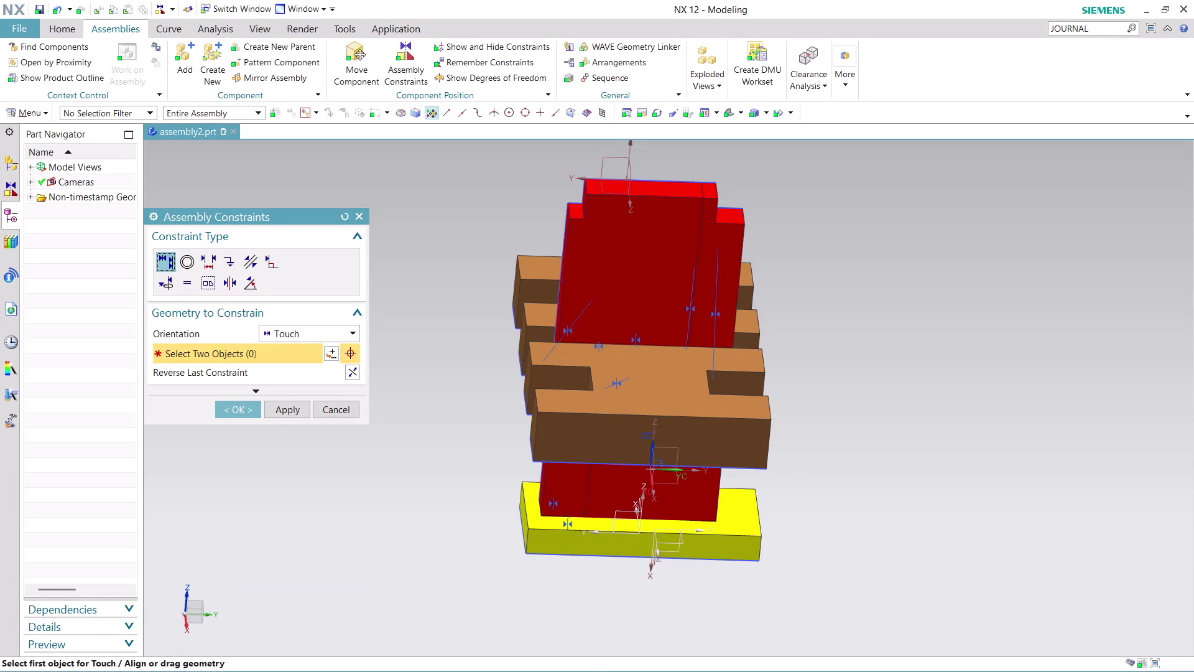
Accept the existing constraints and orbit to view the plate under the yellow block.
middle_drag(824, 615, 836, 501)
scroll(up, 3)
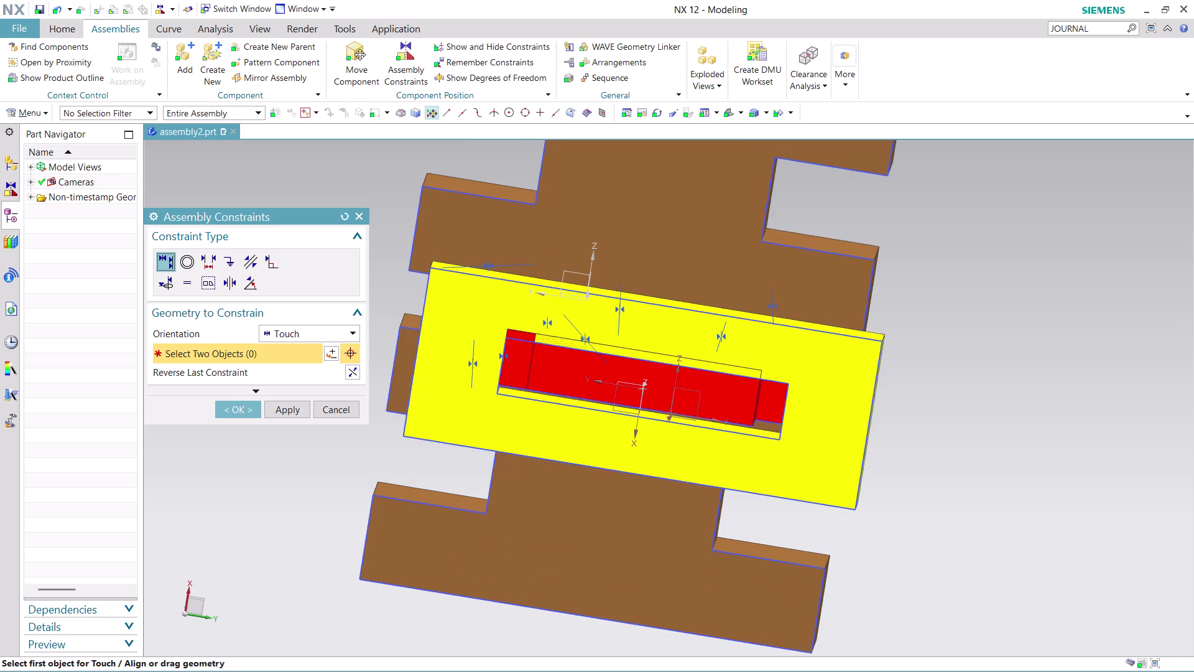
scroll(up, 3)
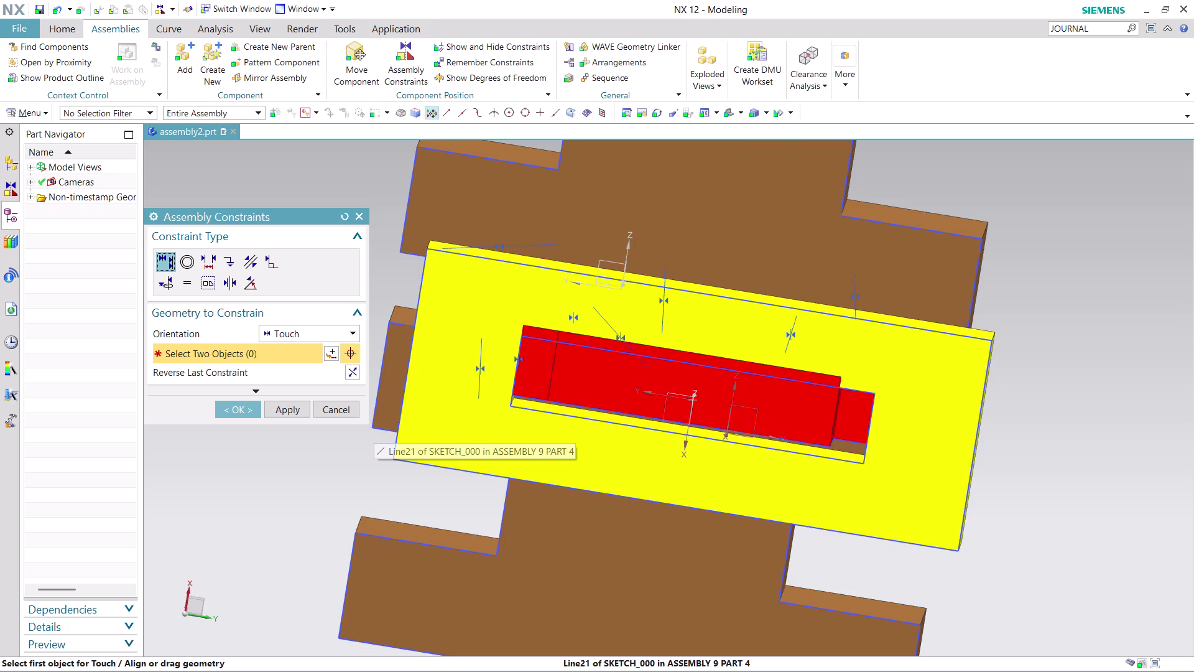
click(245, 403)
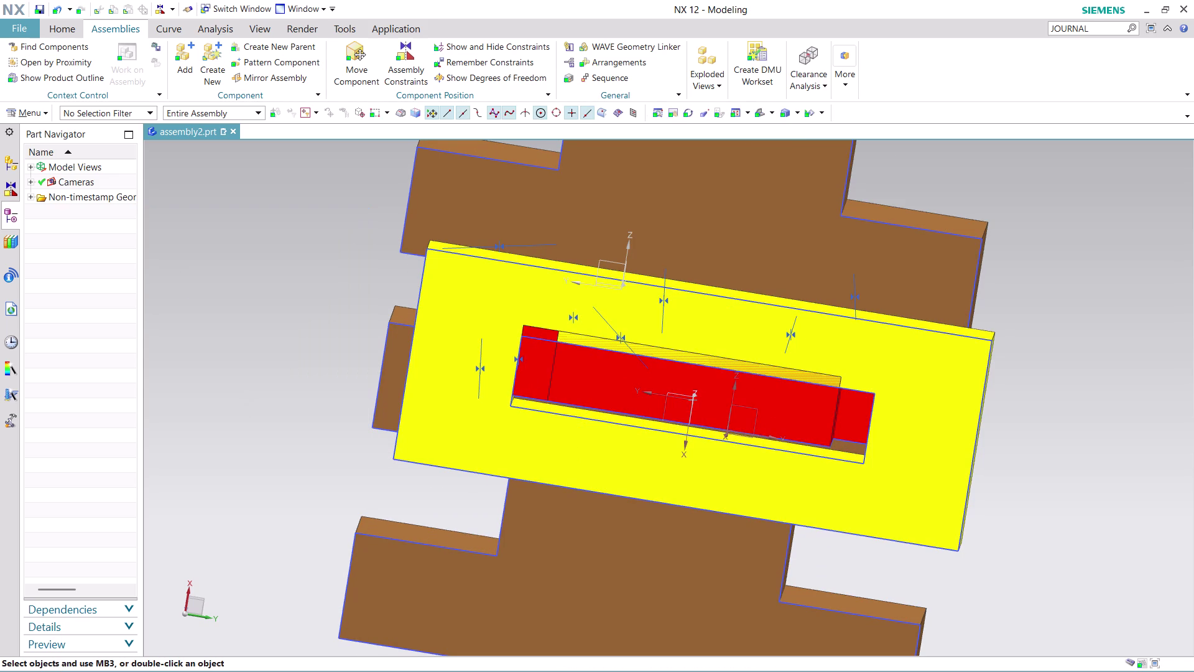
middle_drag(1082, 303, 1092, 281)
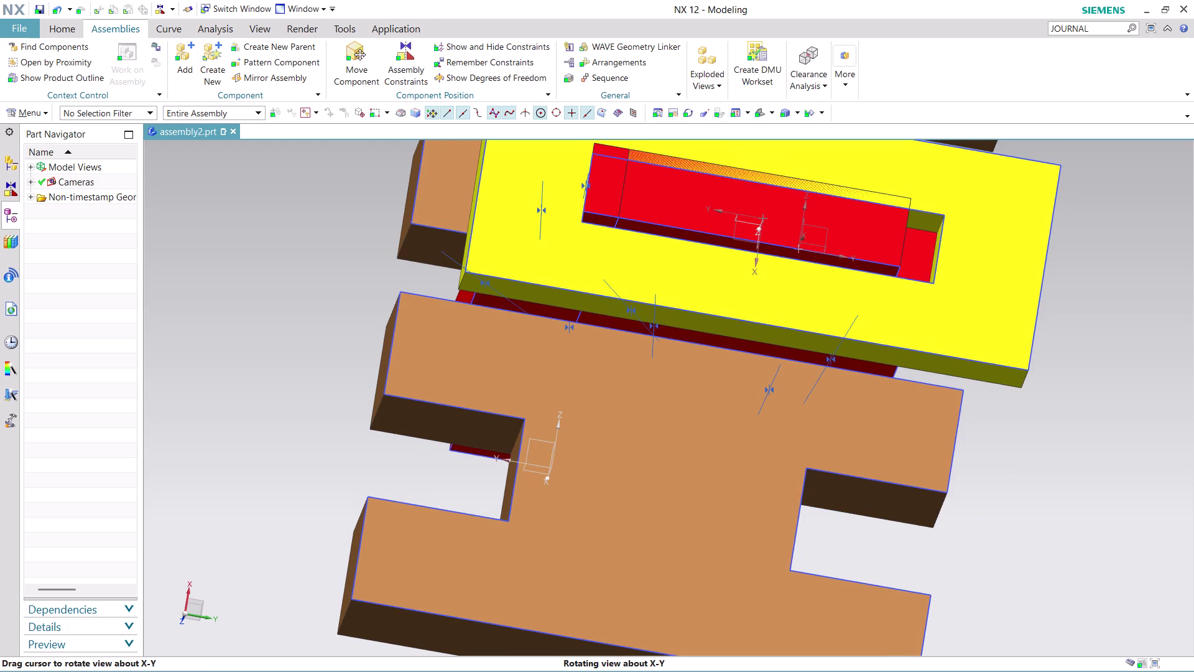
middle_drag(1091, 281, 1089, 285)
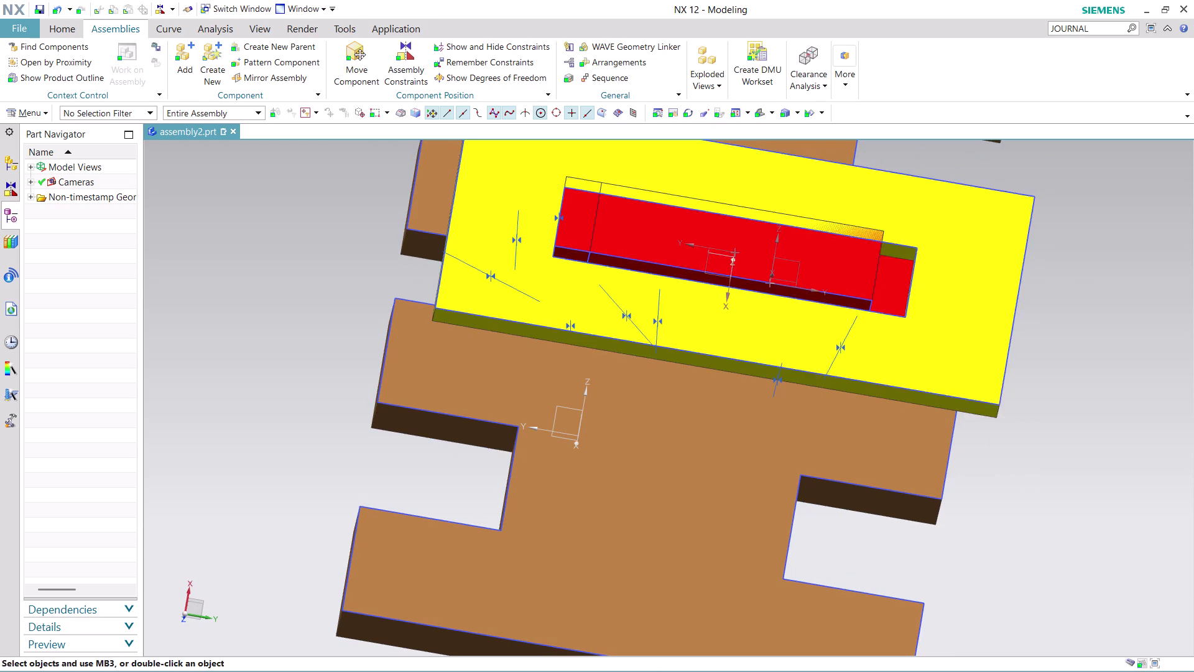
Add a Touch constraint between the yellow block's underside and the brown H-plate face.
click(394, 58)
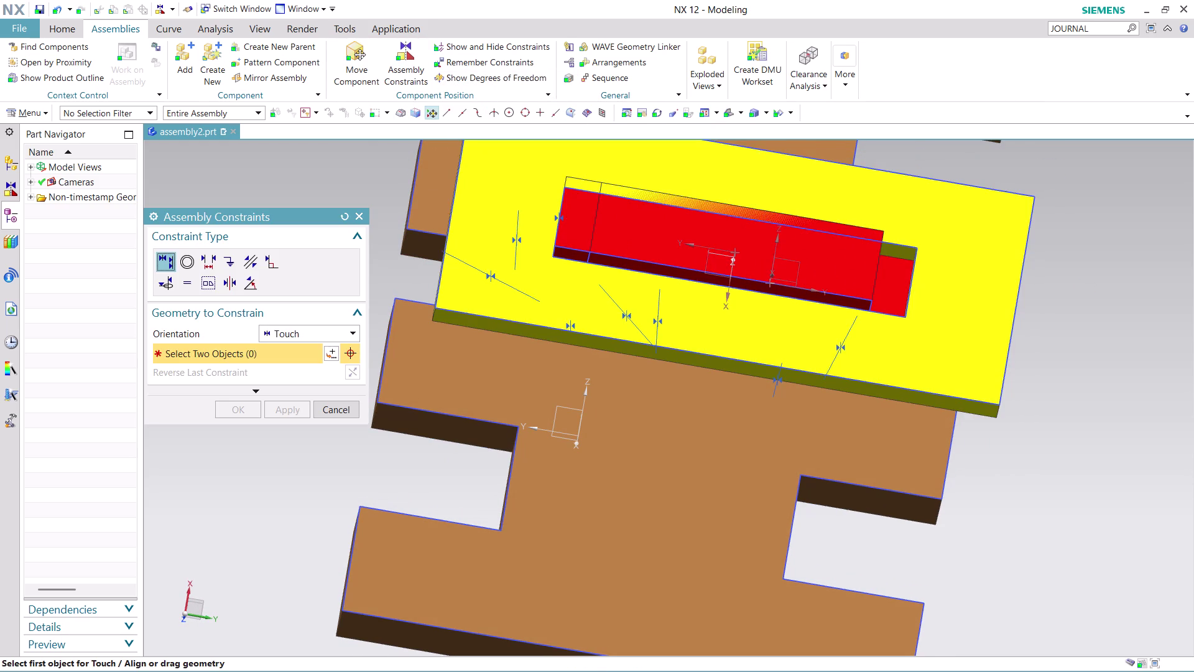
middle_drag(386, 212, 391, 245)
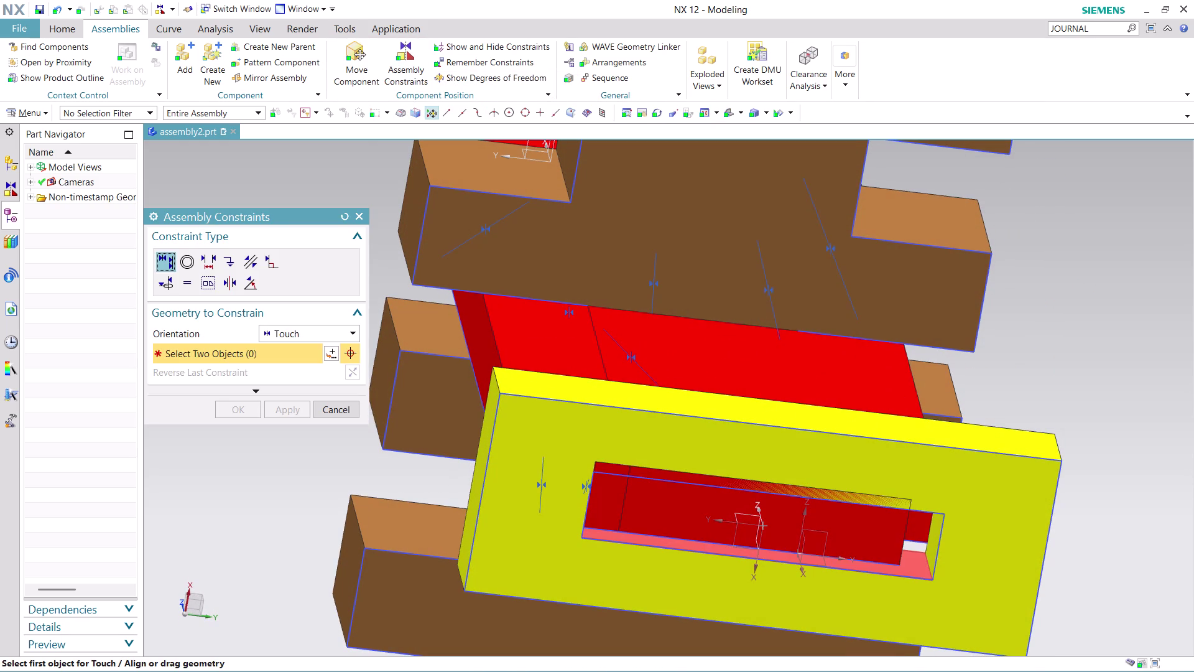
click(621, 537)
middle_drag(1111, 520, 1110, 448)
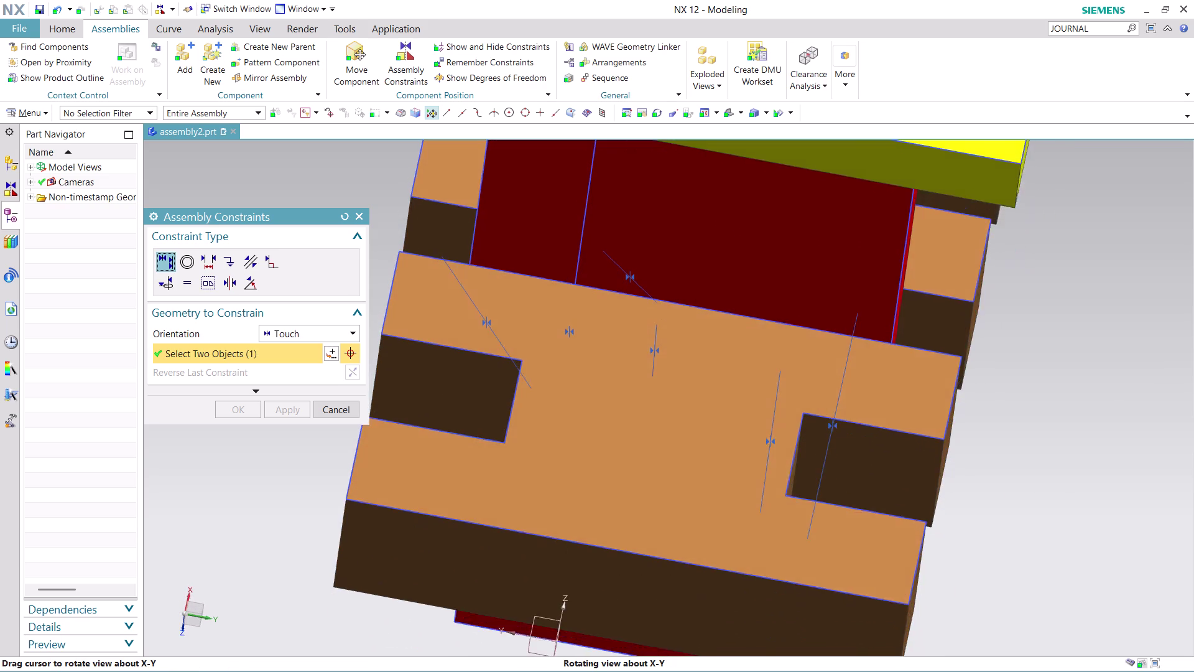
middle_drag(1110, 447, 1106, 471)
middle_click(1106, 471)
scroll(down, 3)
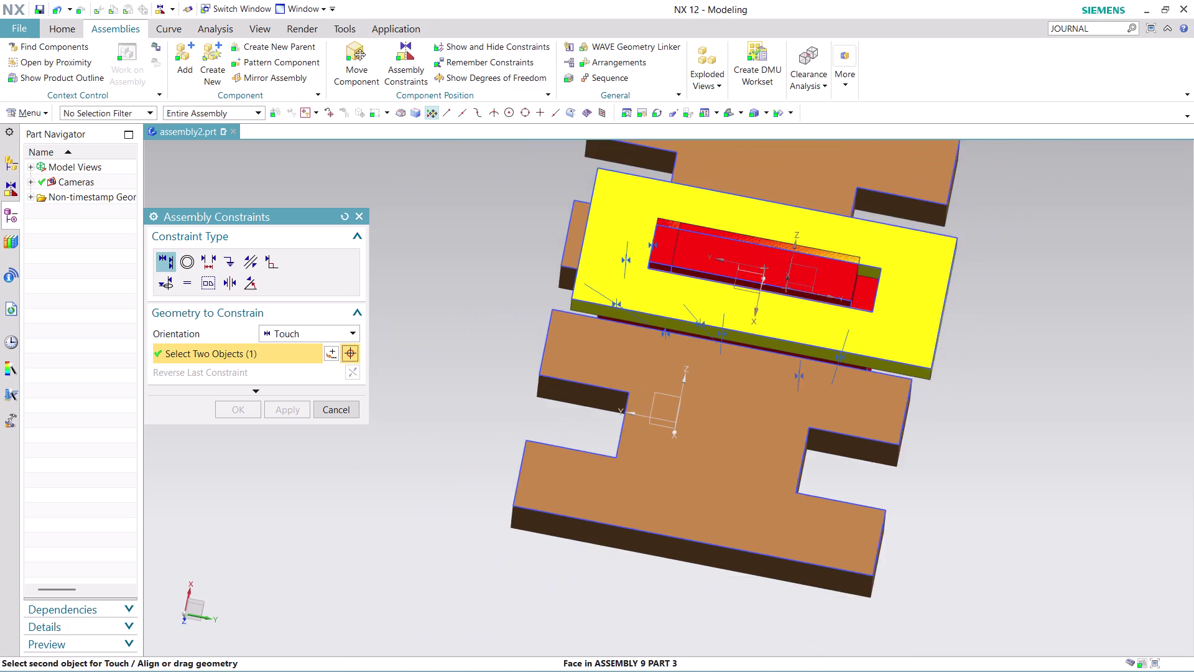
scroll(up, 3)
scroll(up, 3)
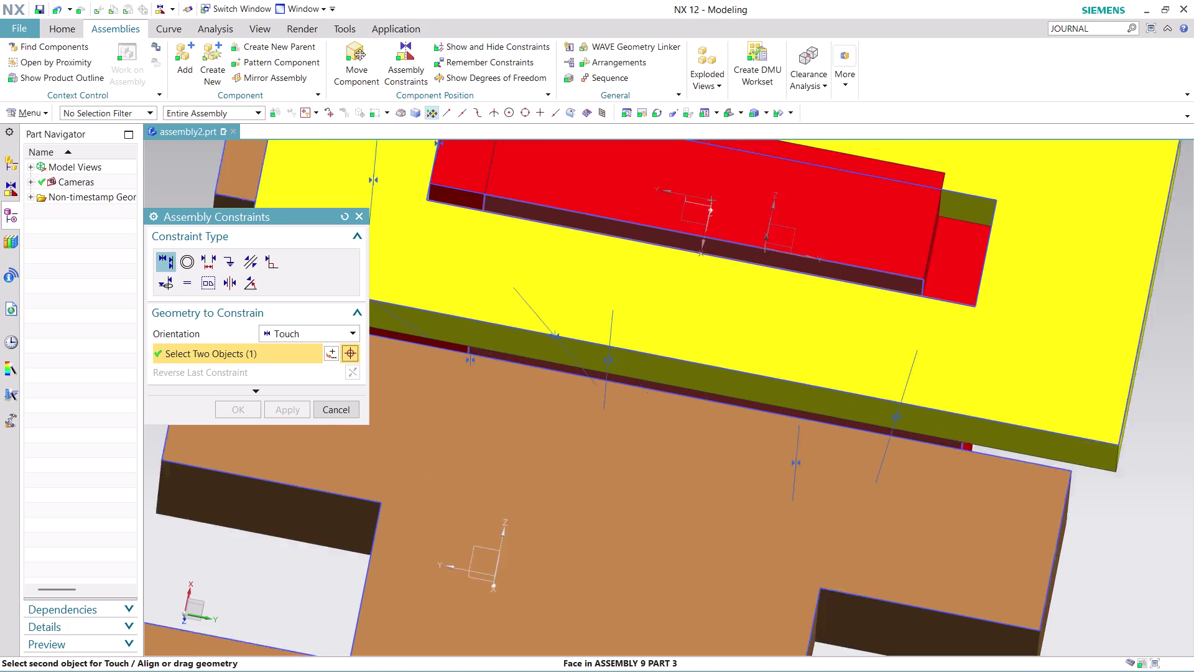
scroll(up, 3)
click(819, 245)
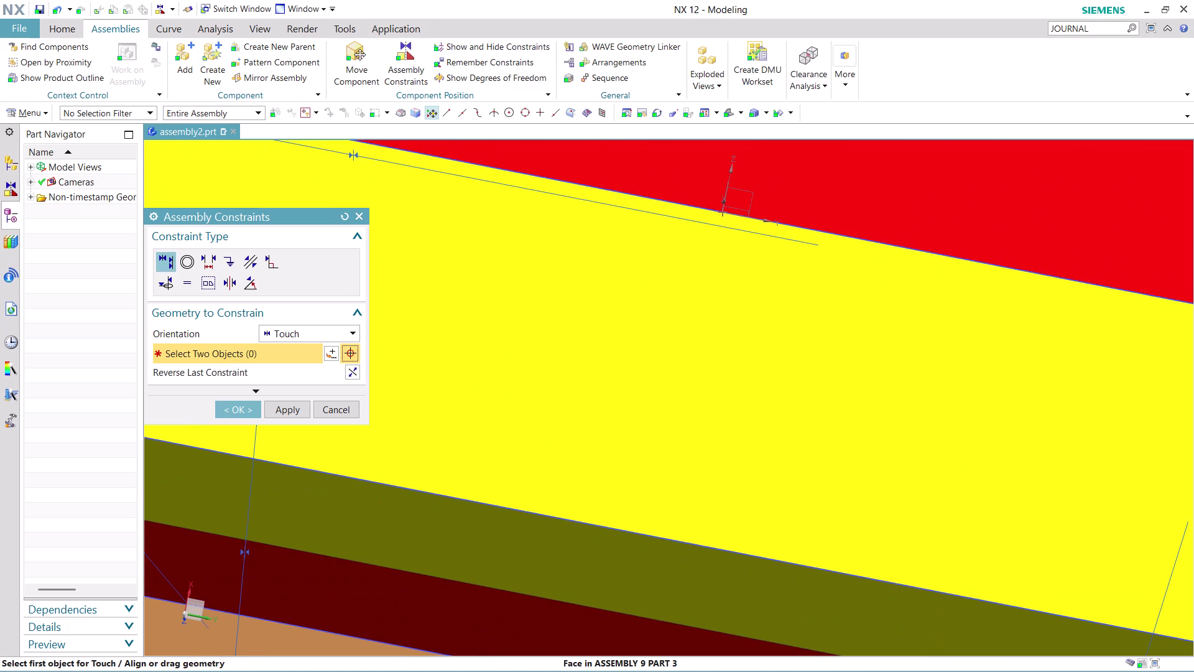
Inspect the stacked parts from below and the side, then close the constraint tool.
scroll(down, 3)
scroll(down, 3)
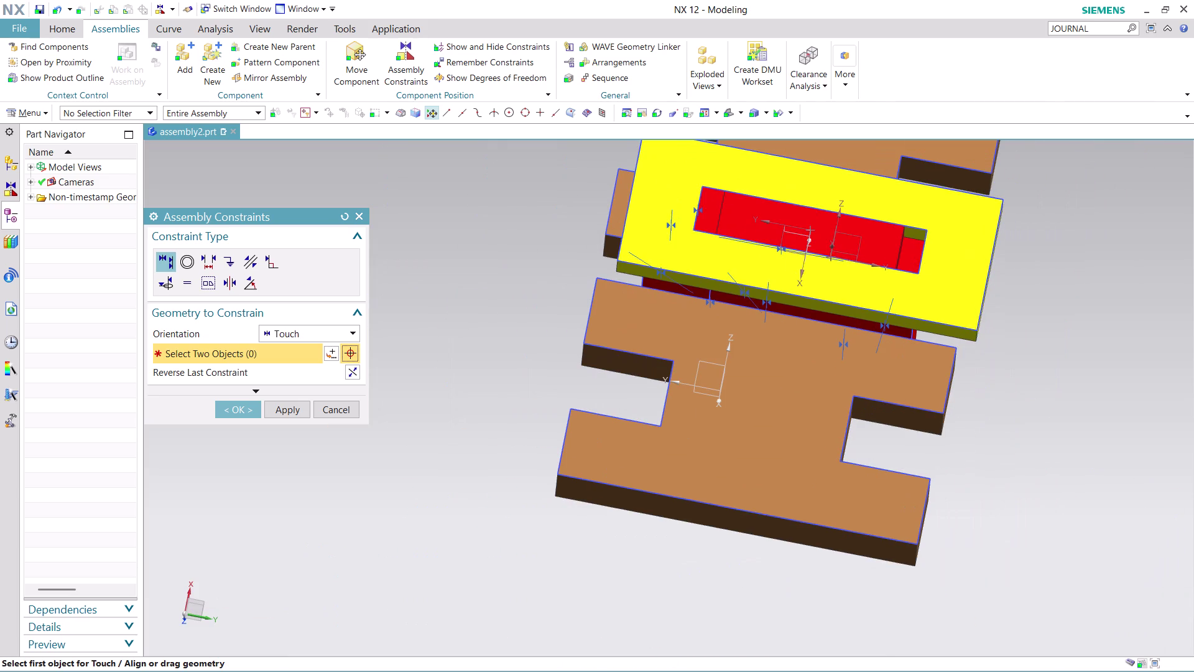
middle_drag(1047, 216, 1041, 263)
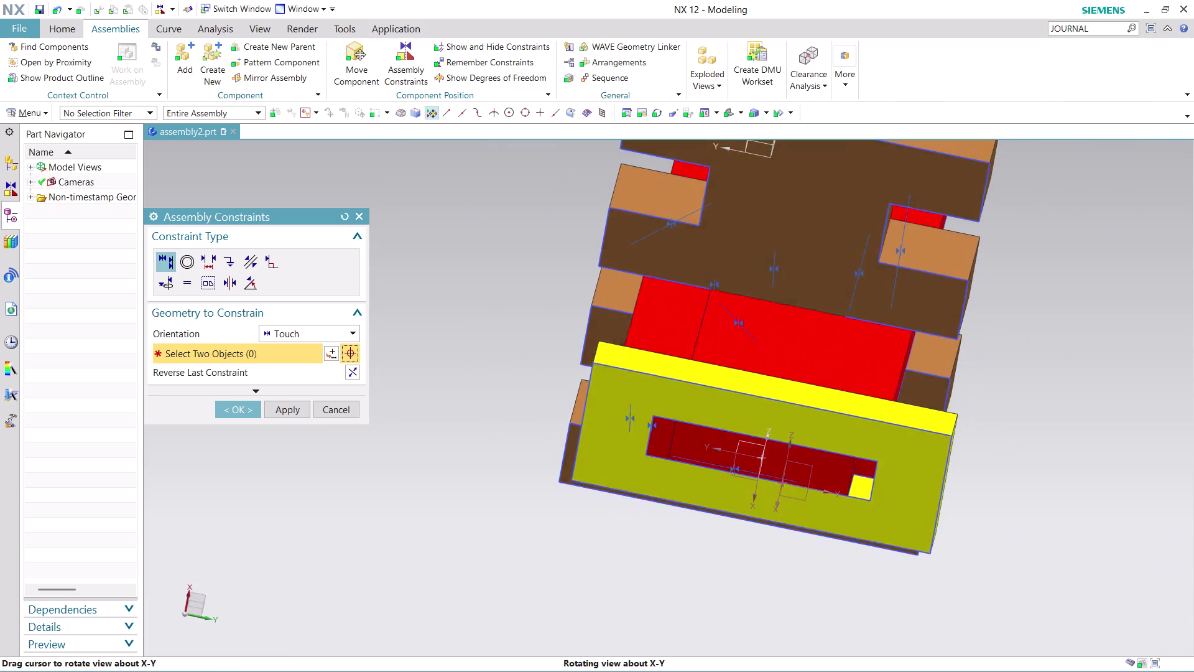
middle_drag(1042, 263, 1022, 345)
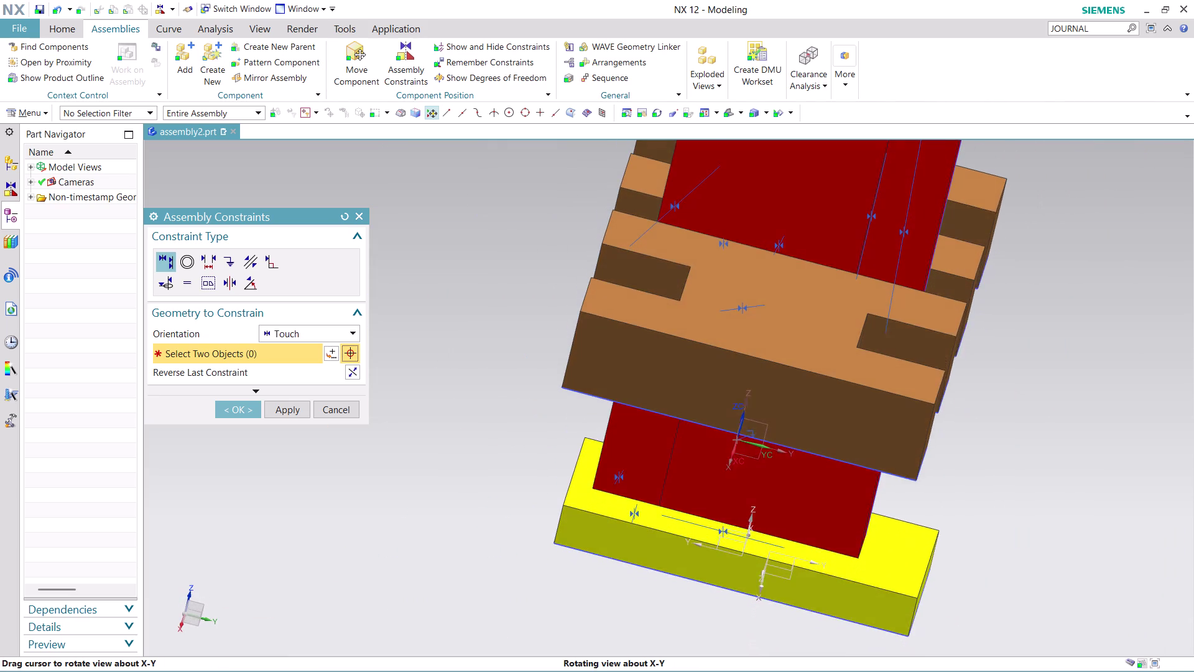
middle_drag(1022, 345, 1021, 350)
scroll(up, 3)
scroll(down, 3)
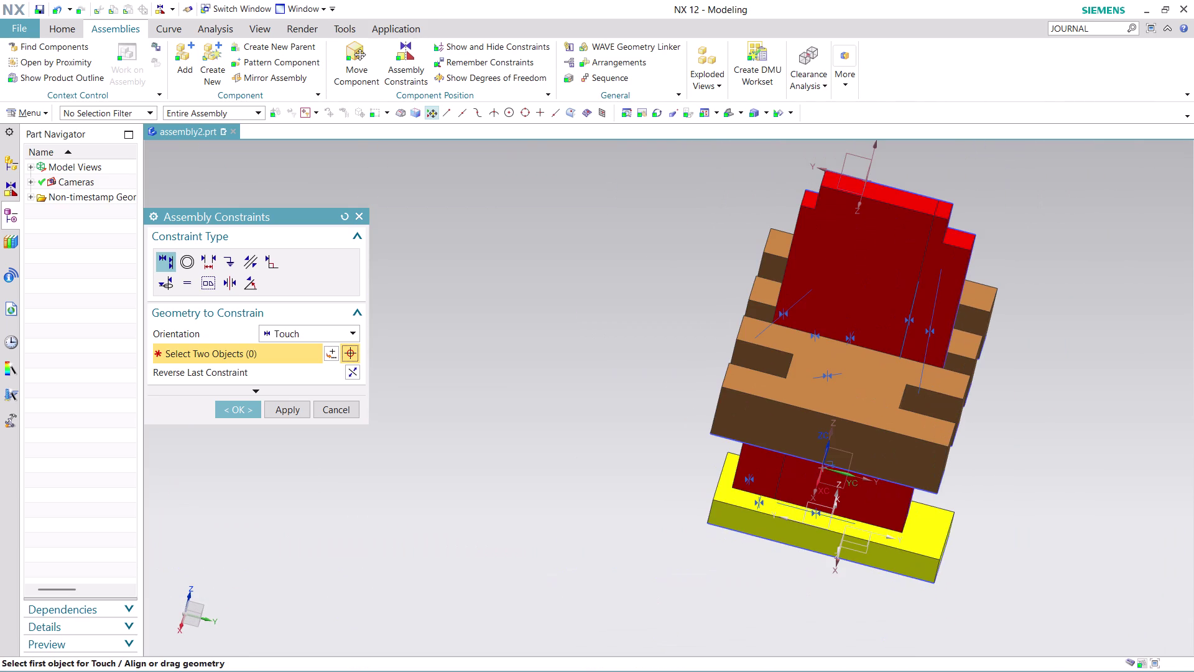
scroll(up, 3)
scroll(down, 3)
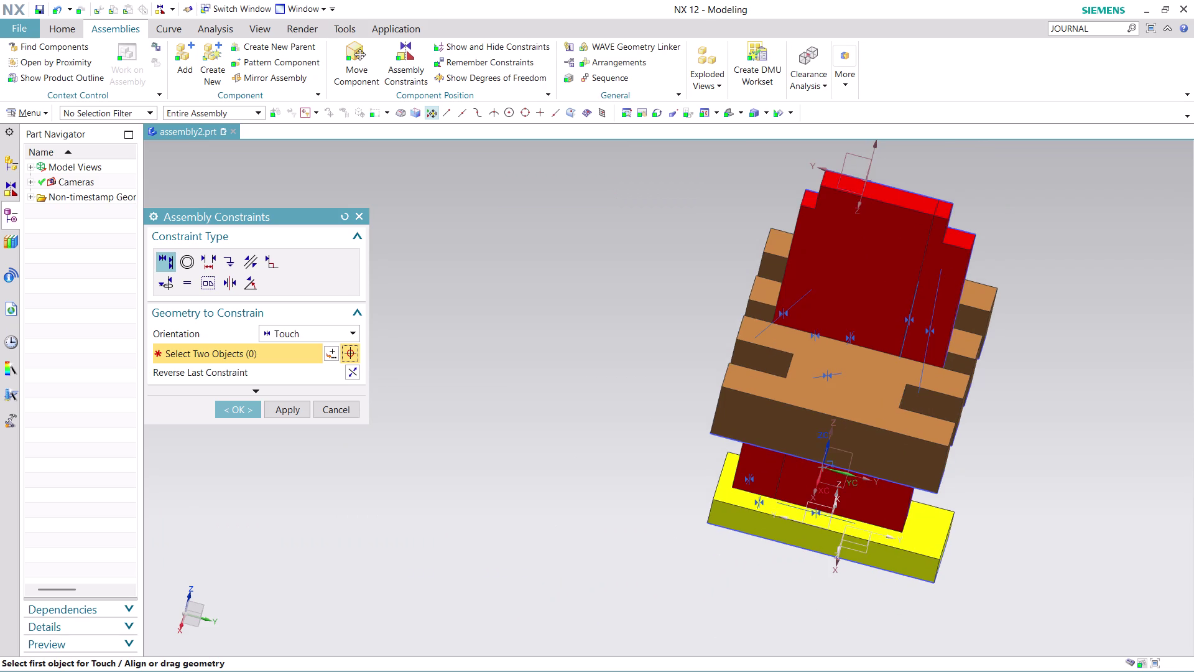
middle_drag(983, 509, 1018, 377)
middle_click(1018, 377)
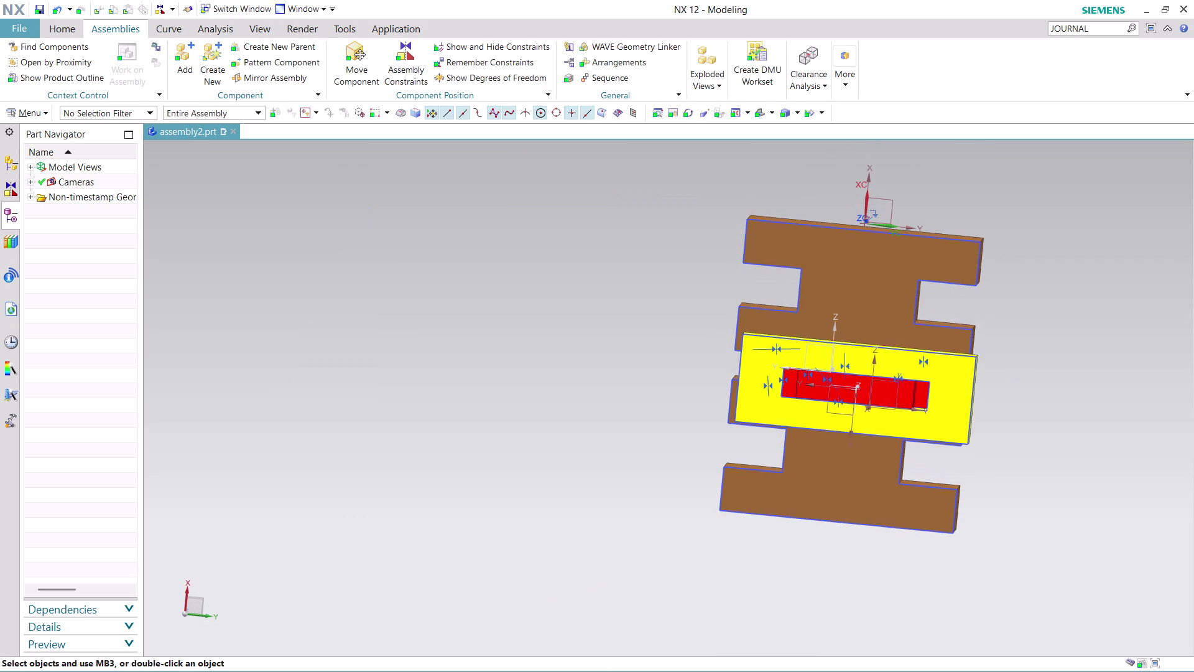
Add a Touch constraint between the red slider face and the brown H-plate face.
scroll(up, 3)
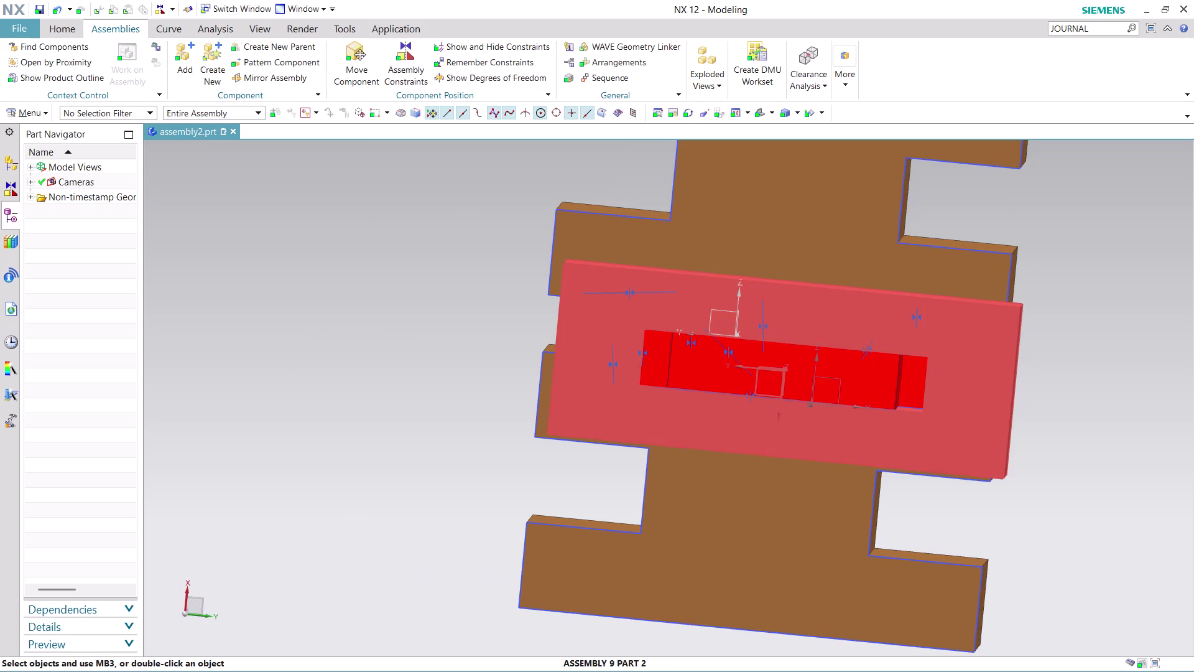
click(399, 55)
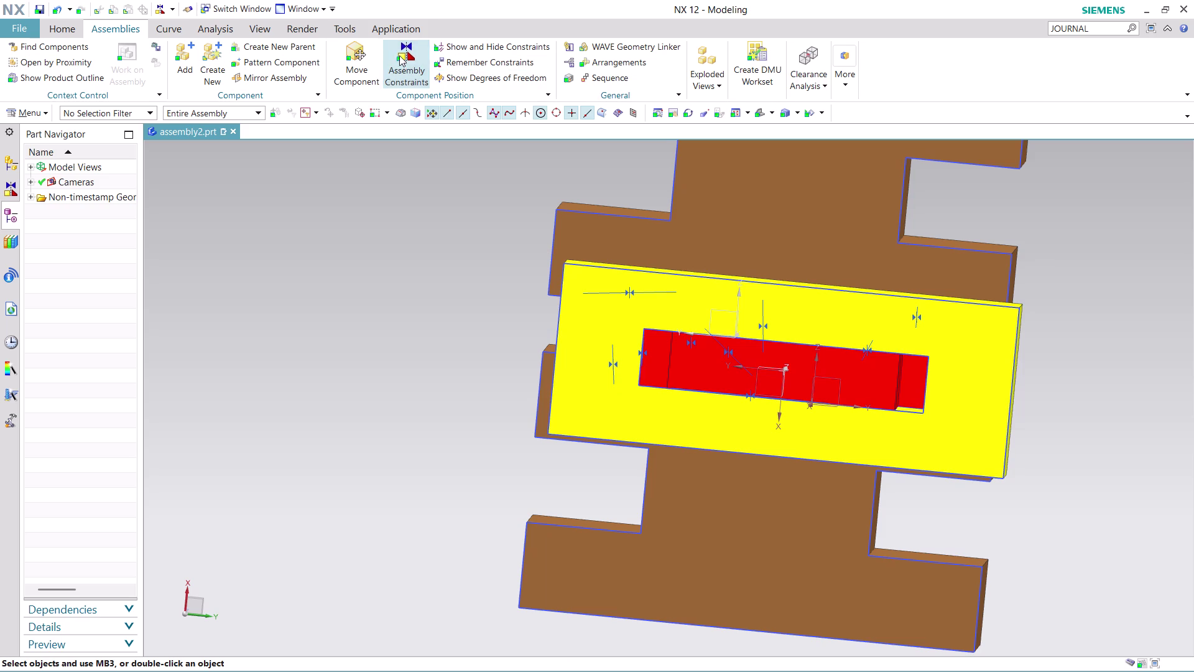
middle_drag(1104, 427, 1108, 427)
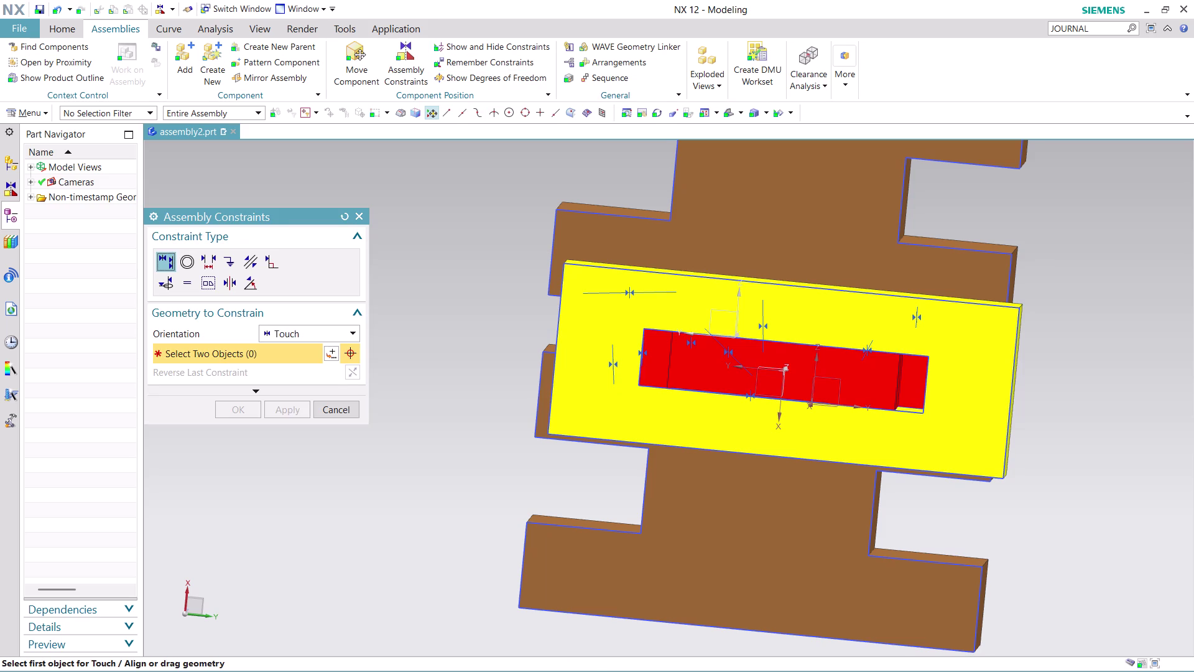
middle_drag(1107, 427, 1134, 428)
click(1098, 385)
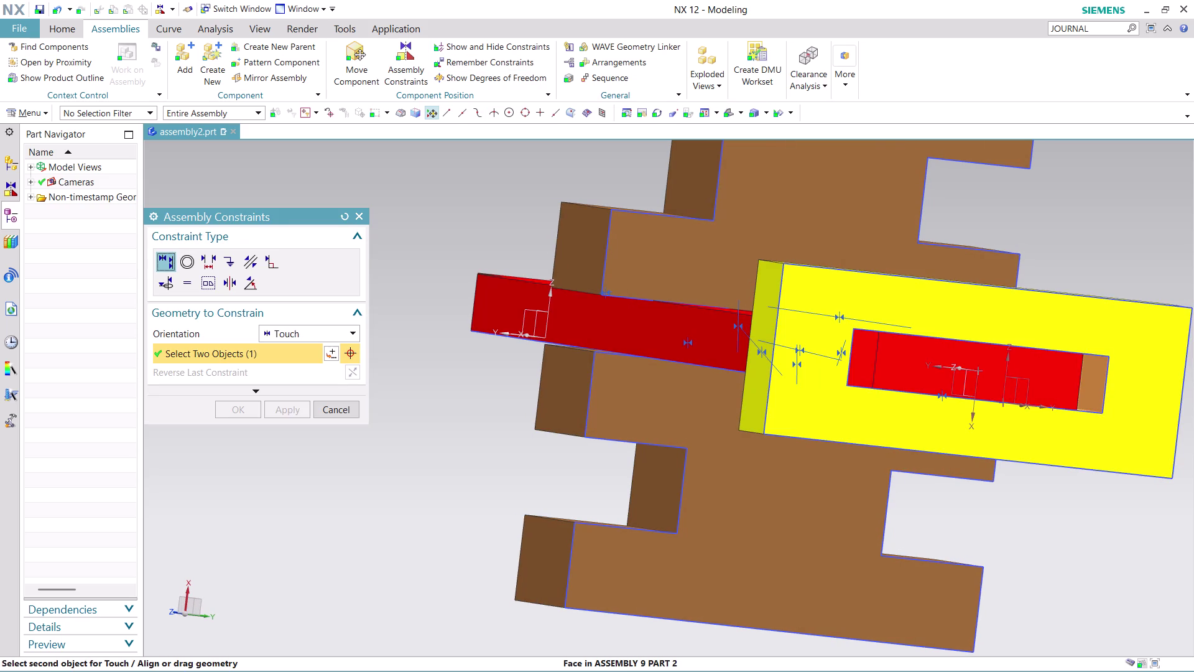
middle_drag(1092, 489, 1046, 491)
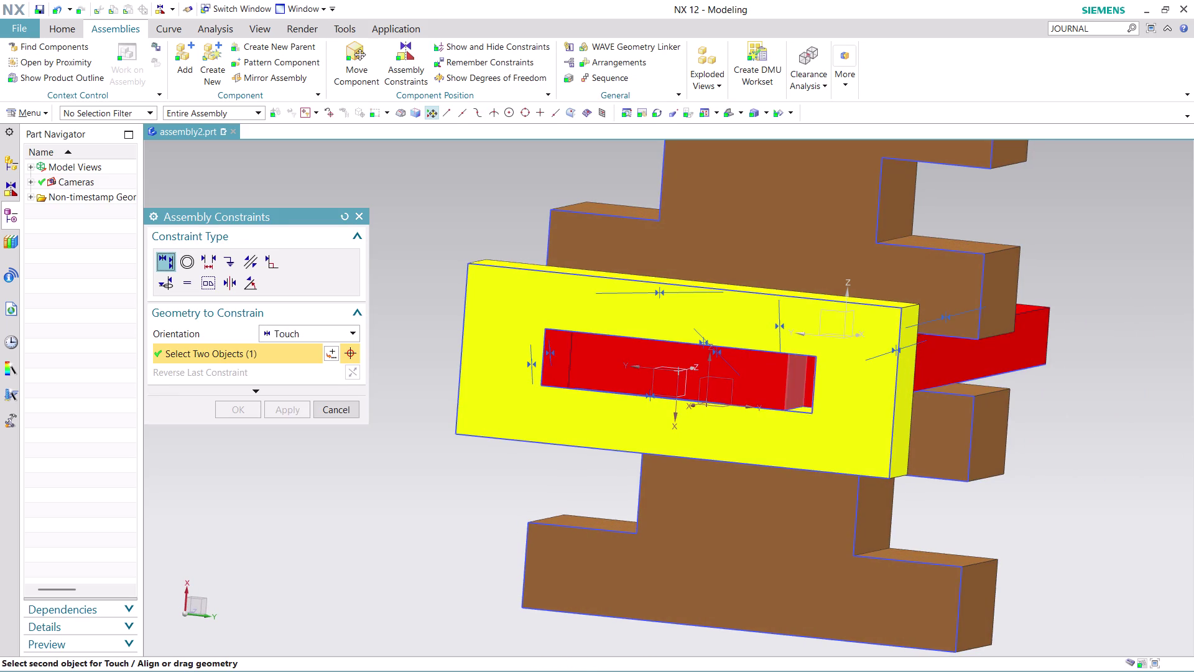
click(791, 382)
click(229, 404)
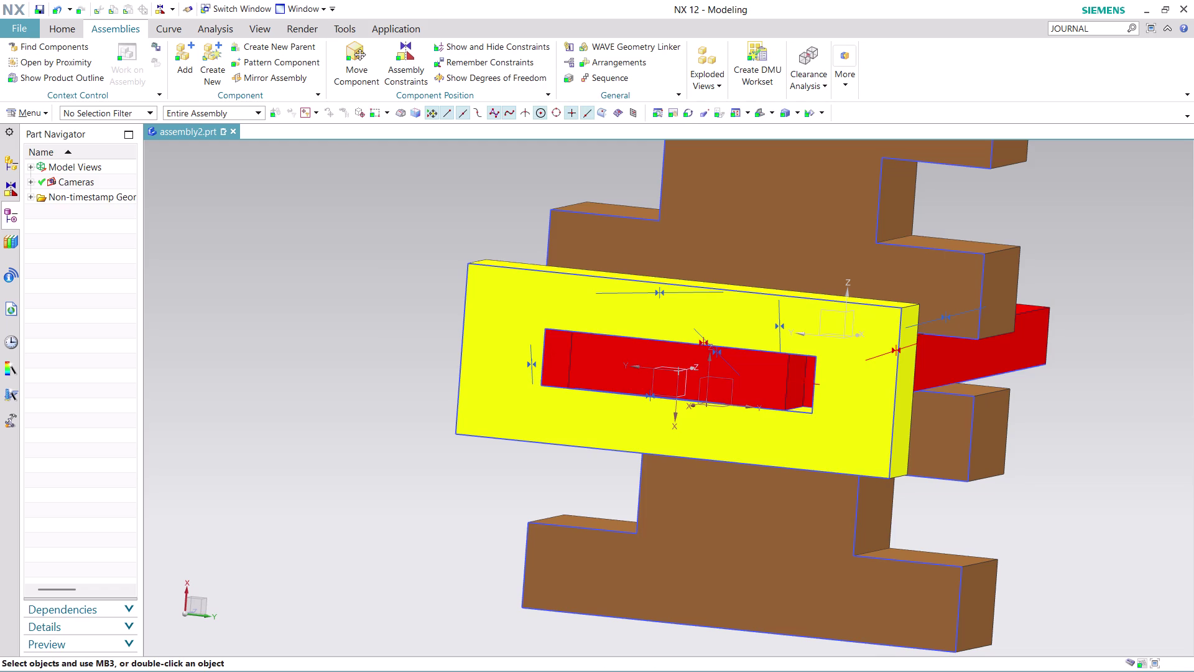
Undo four times, then orbit to inspect the slider on the plate.
key(ctrl+z)
key(ctrl+z)
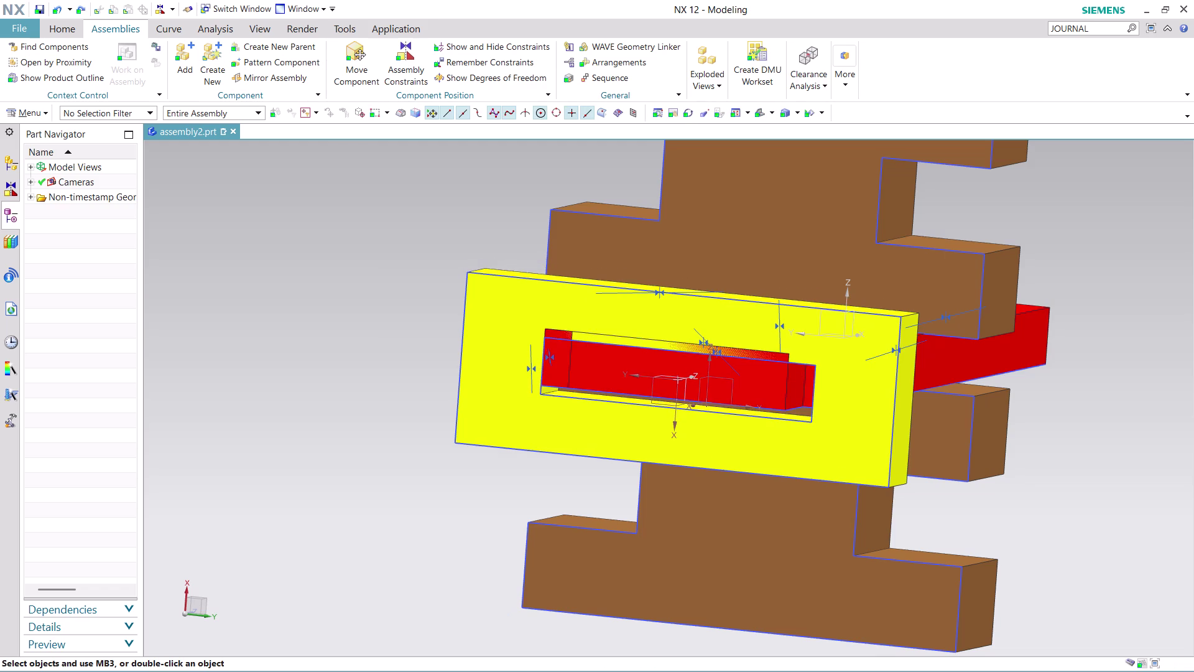
key(ctrl+z)
key(ctrl+z)
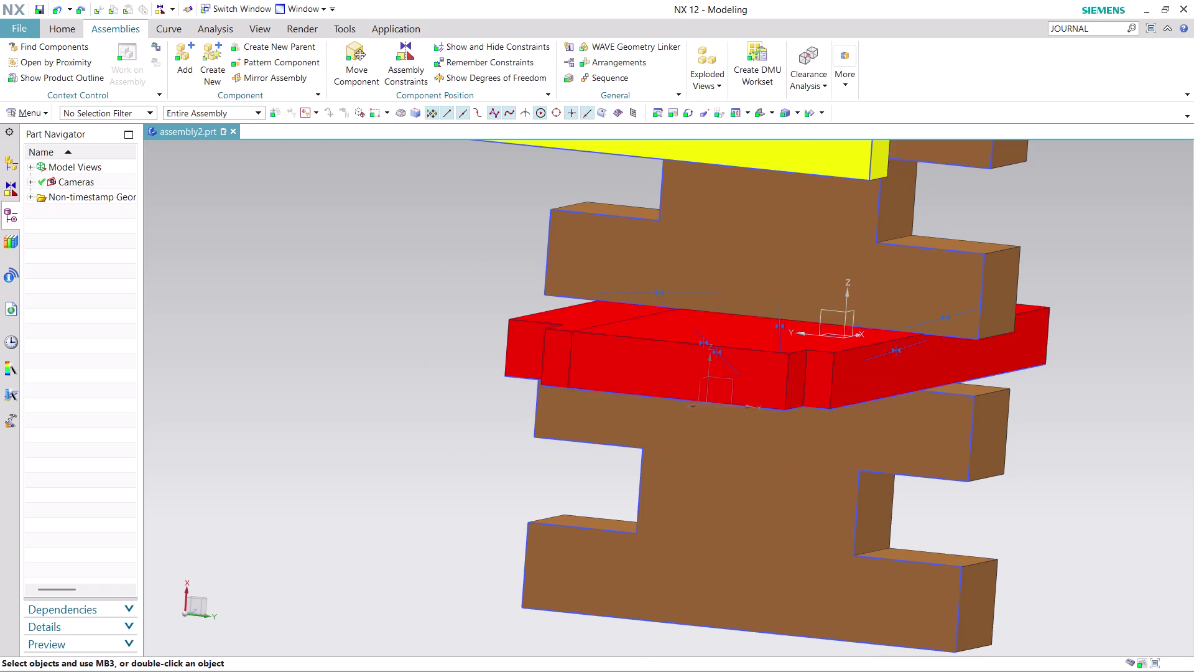
scroll(down, 3)
scroll(up, 3)
middle_drag(753, 456, 821, 457)
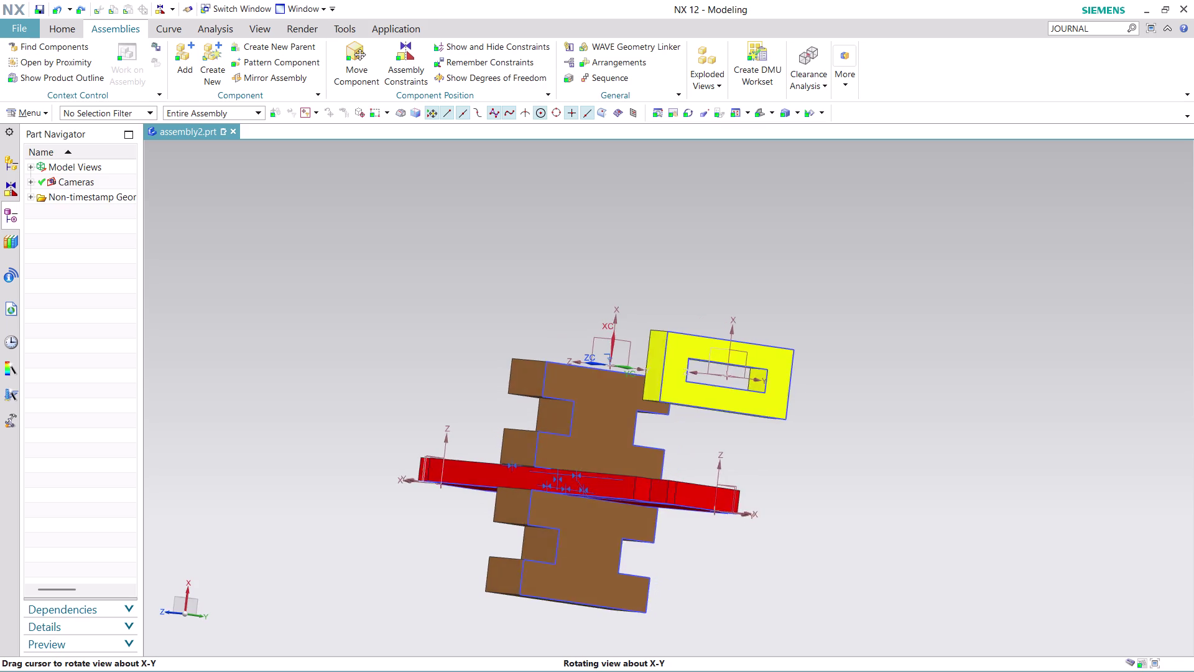
middle_drag(821, 457, 788, 443)
scroll(up, 3)
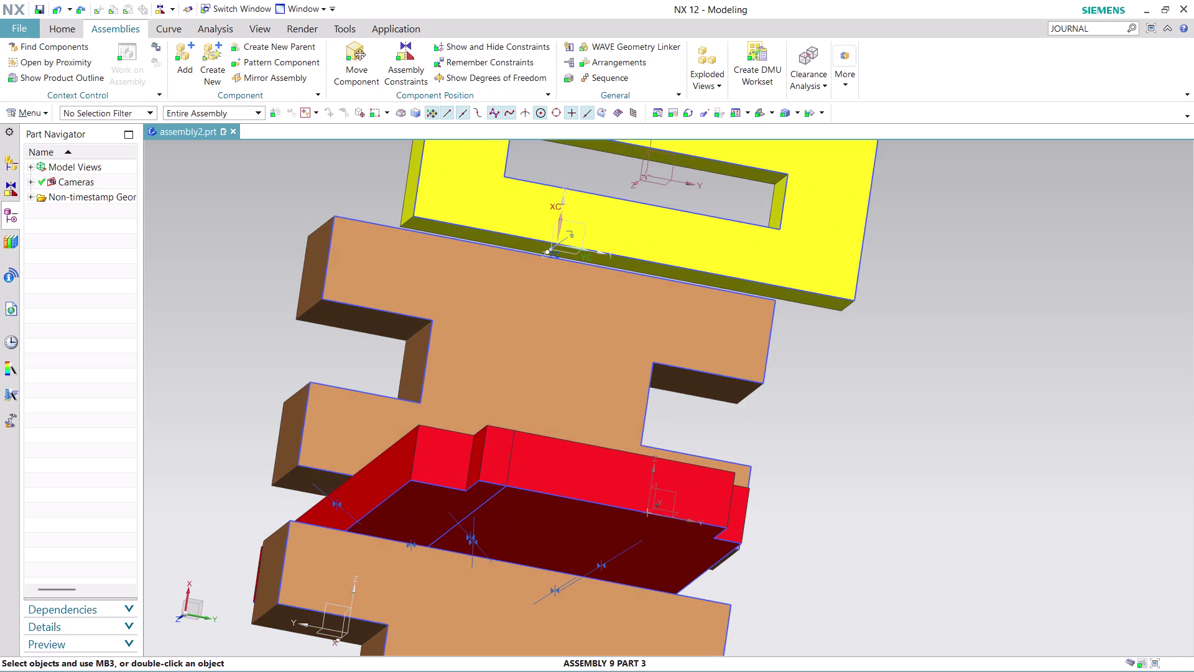
middle_drag(803, 392, 774, 420)
scroll(down, 3)
scroll(up, 3)
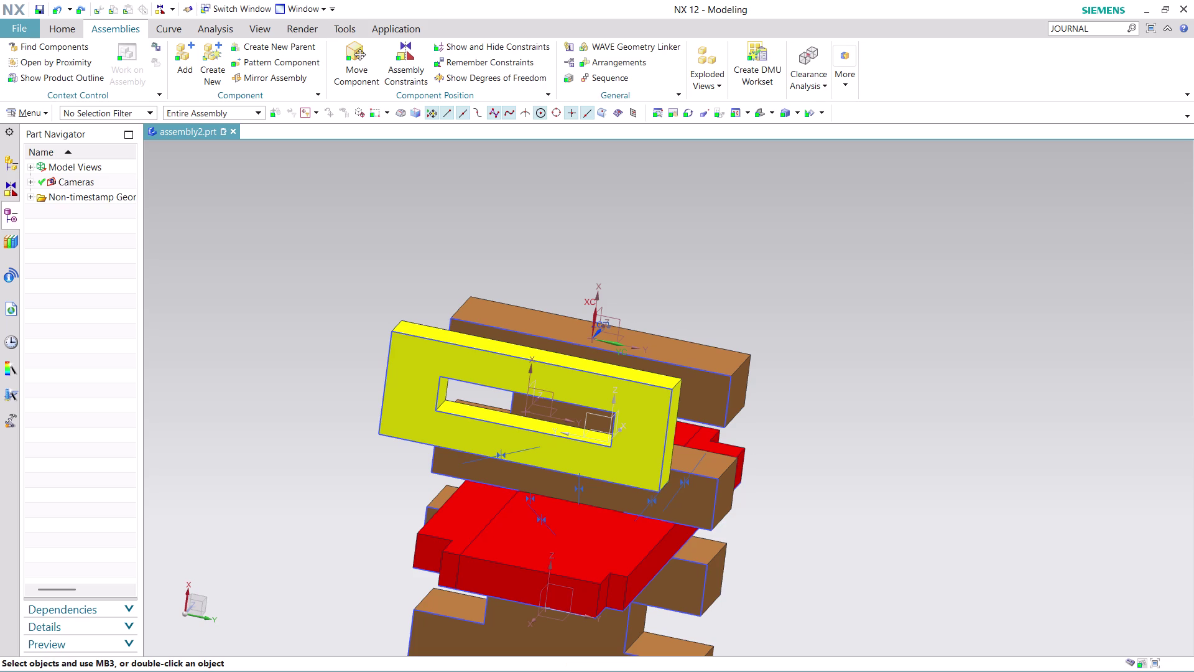
Zoom in on the stacked parts and switch to the Analysis ribbon tab.
middle_drag(782, 515, 801, 476)
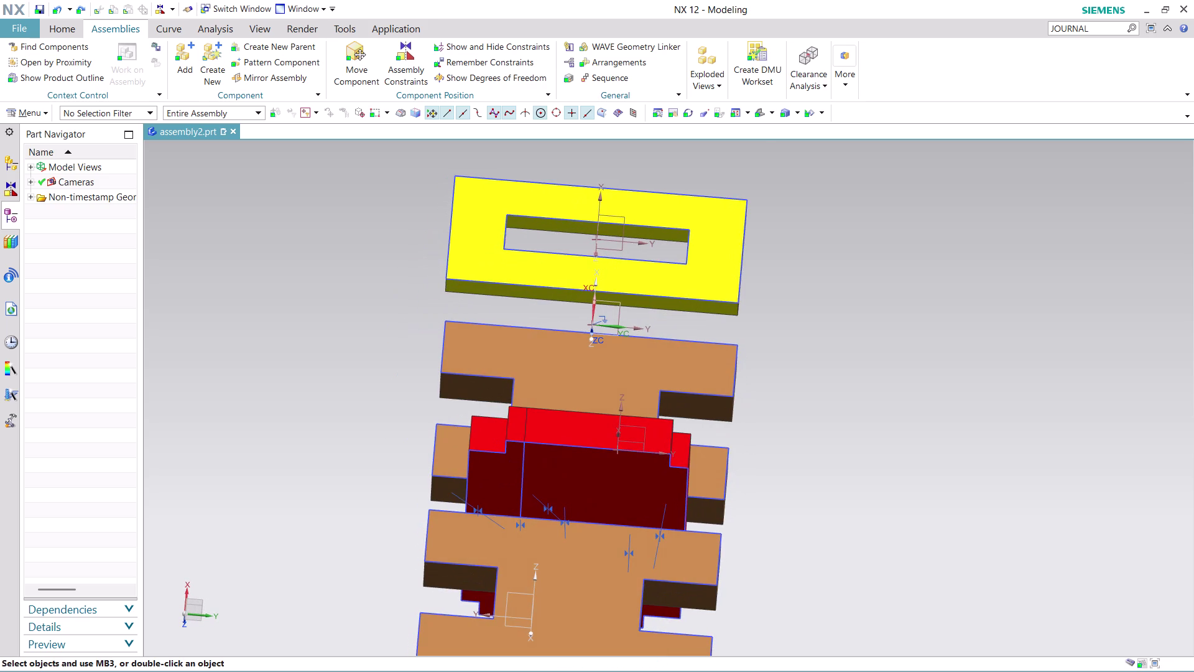
scroll(up, 3)
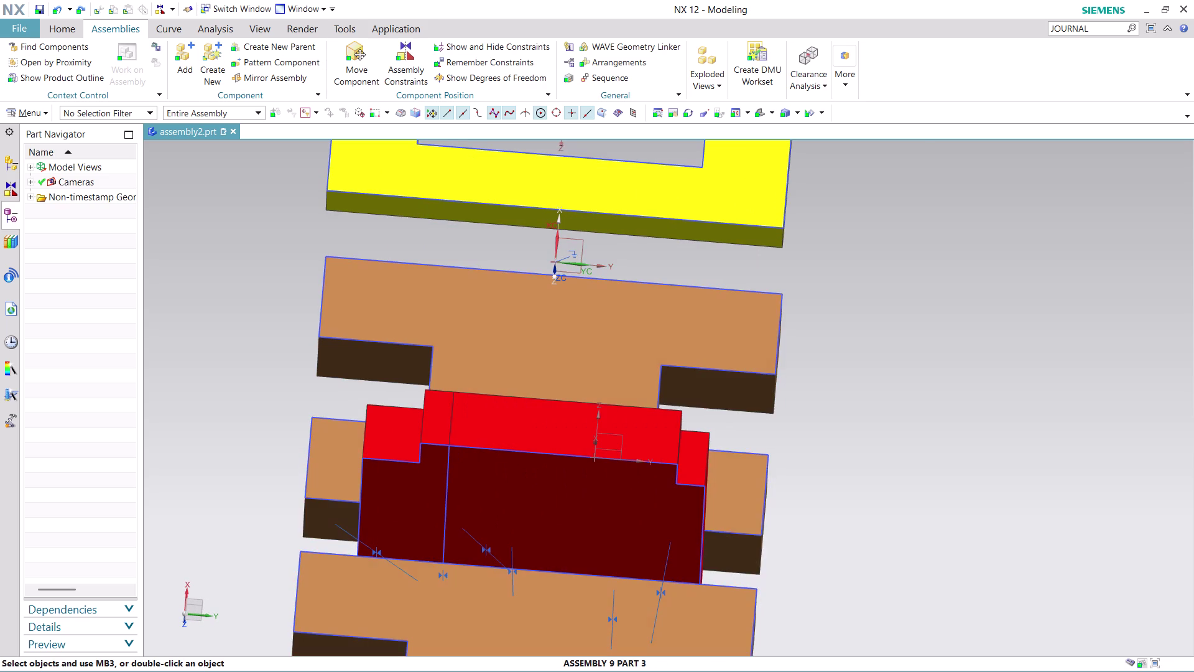
scroll(up, 3)
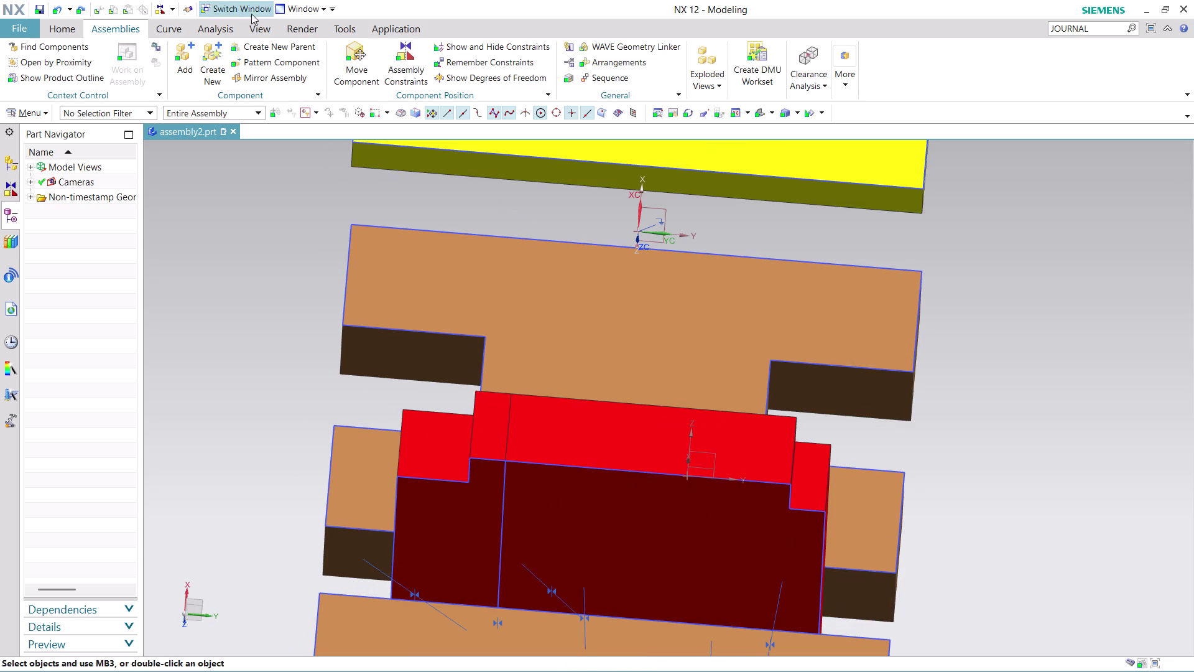
click(226, 28)
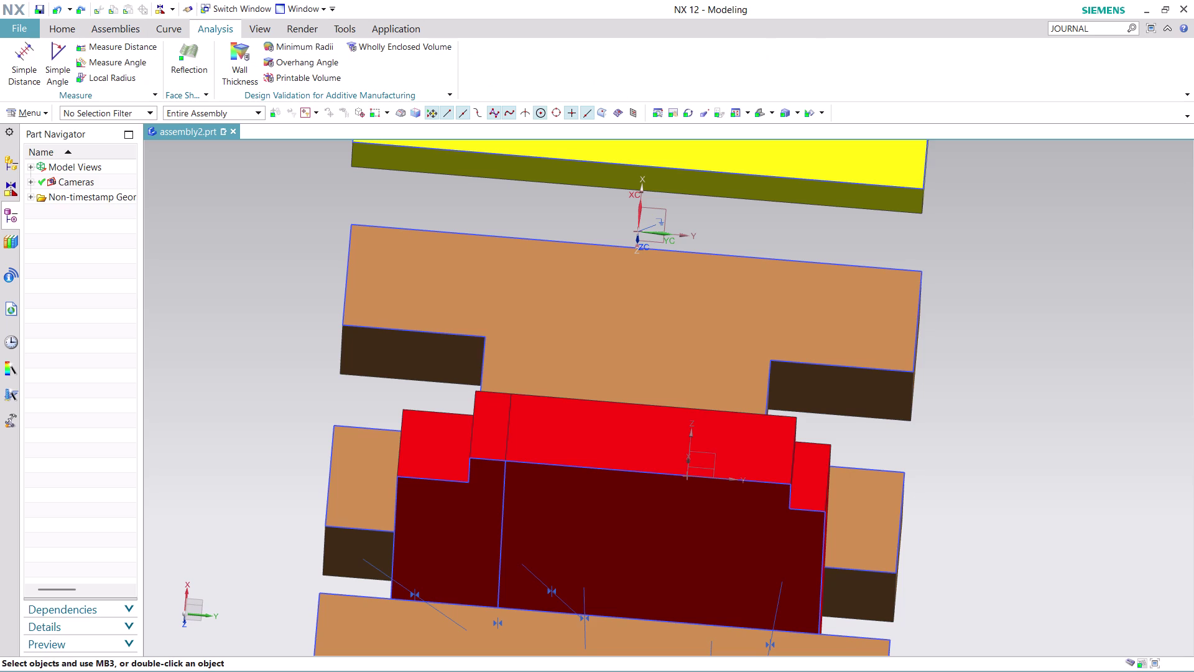
click(128, 43)
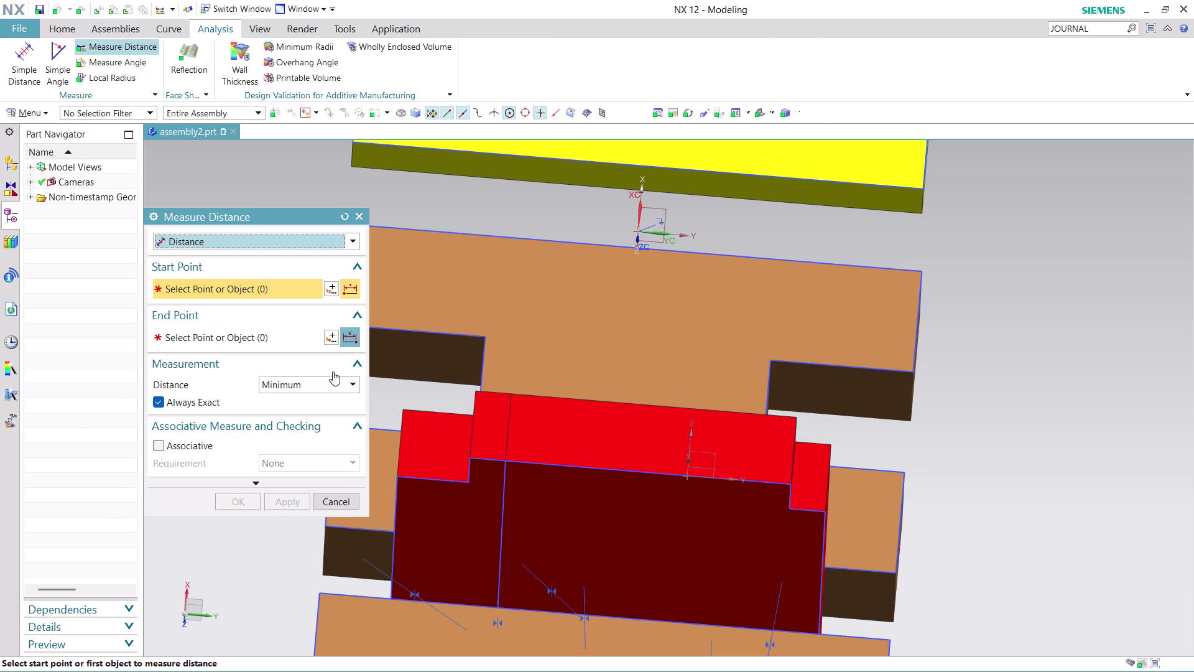
click(400, 443)
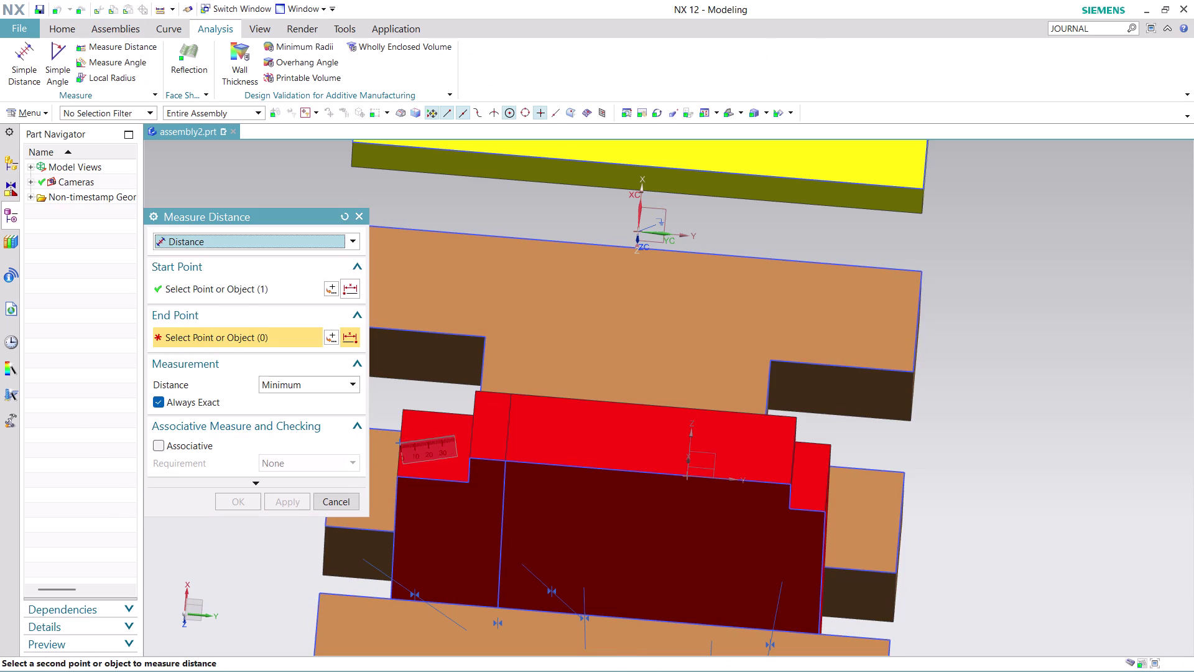
click(473, 427)
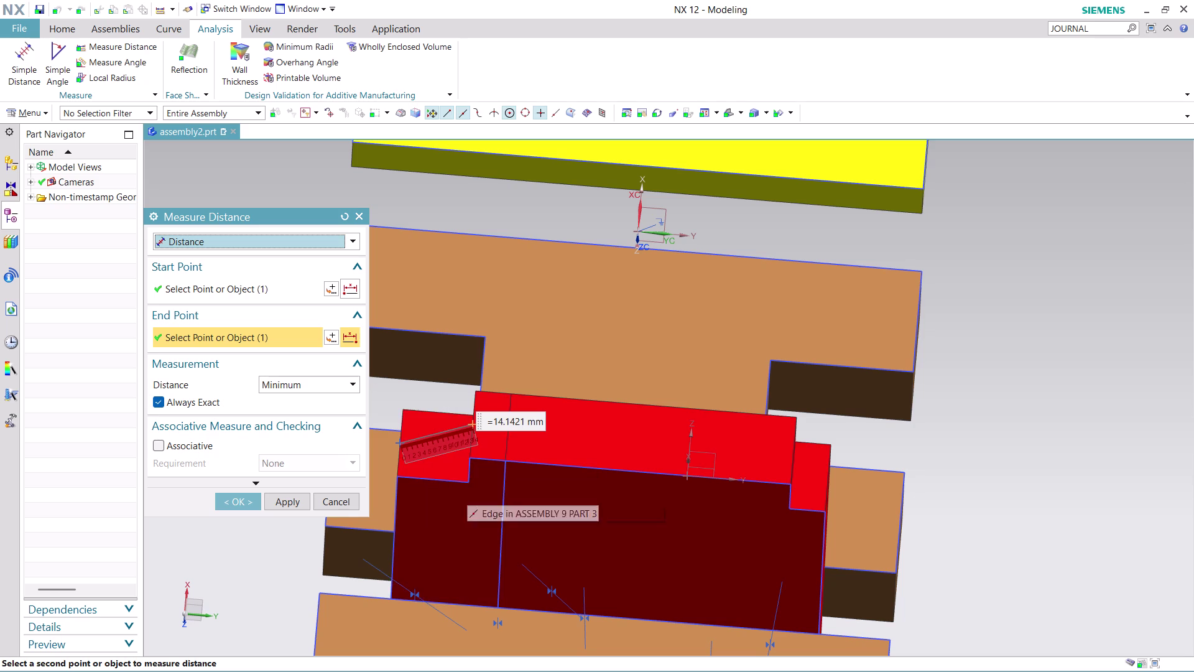
click(239, 500)
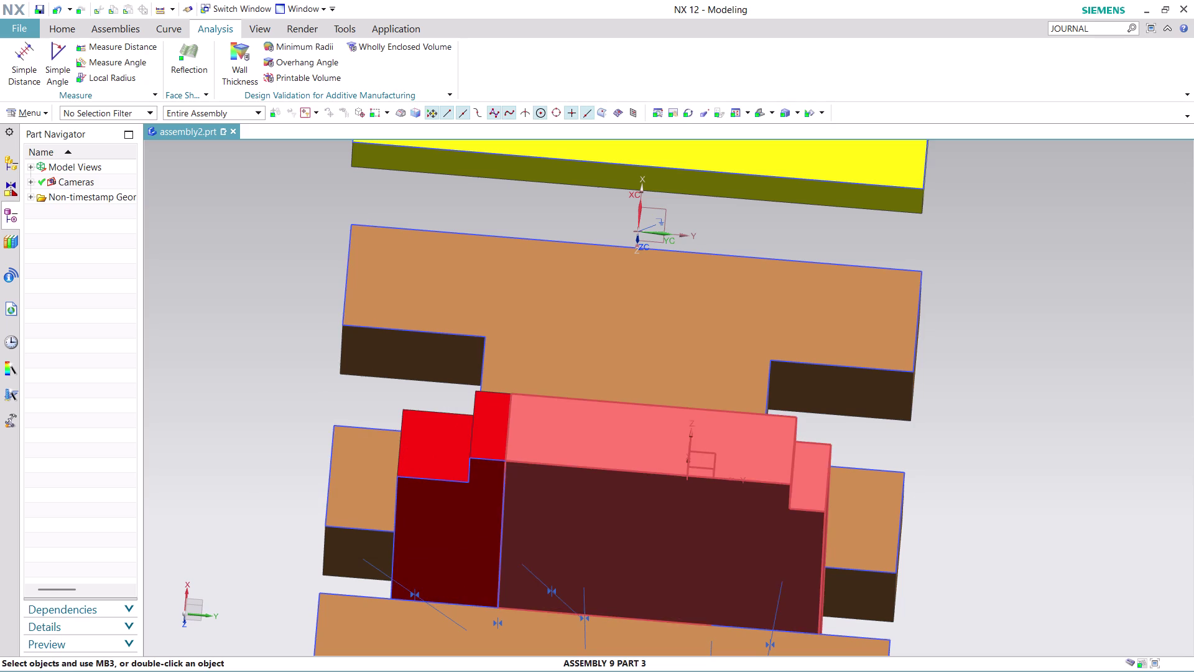
click(100, 45)
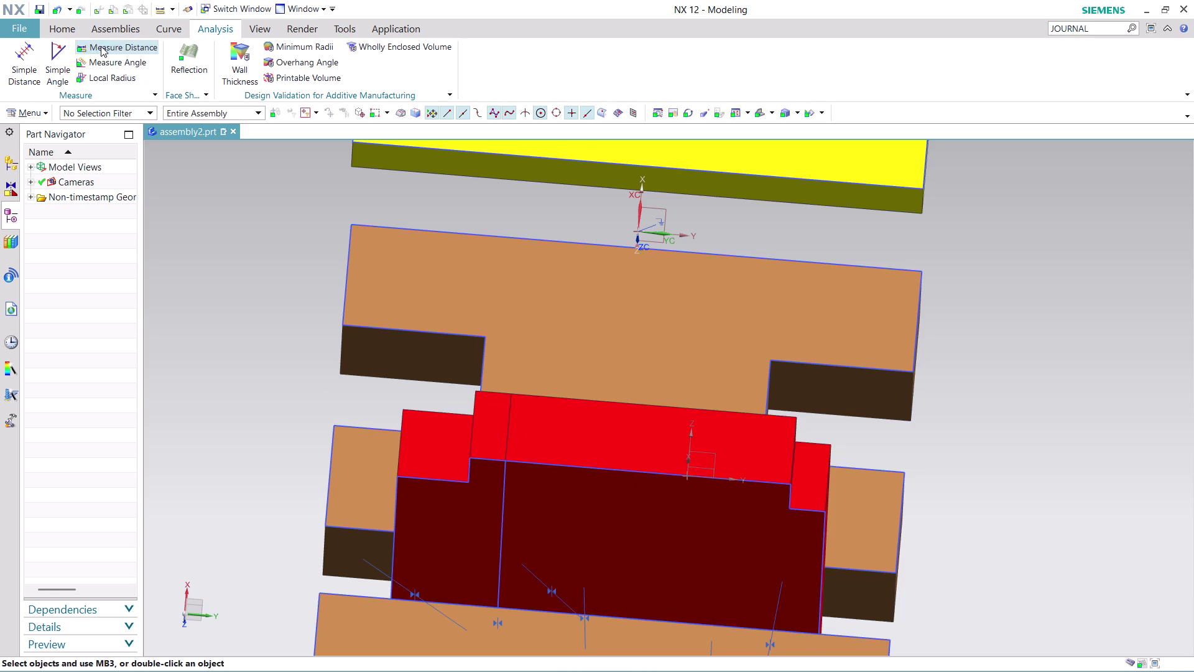
click(793, 457)
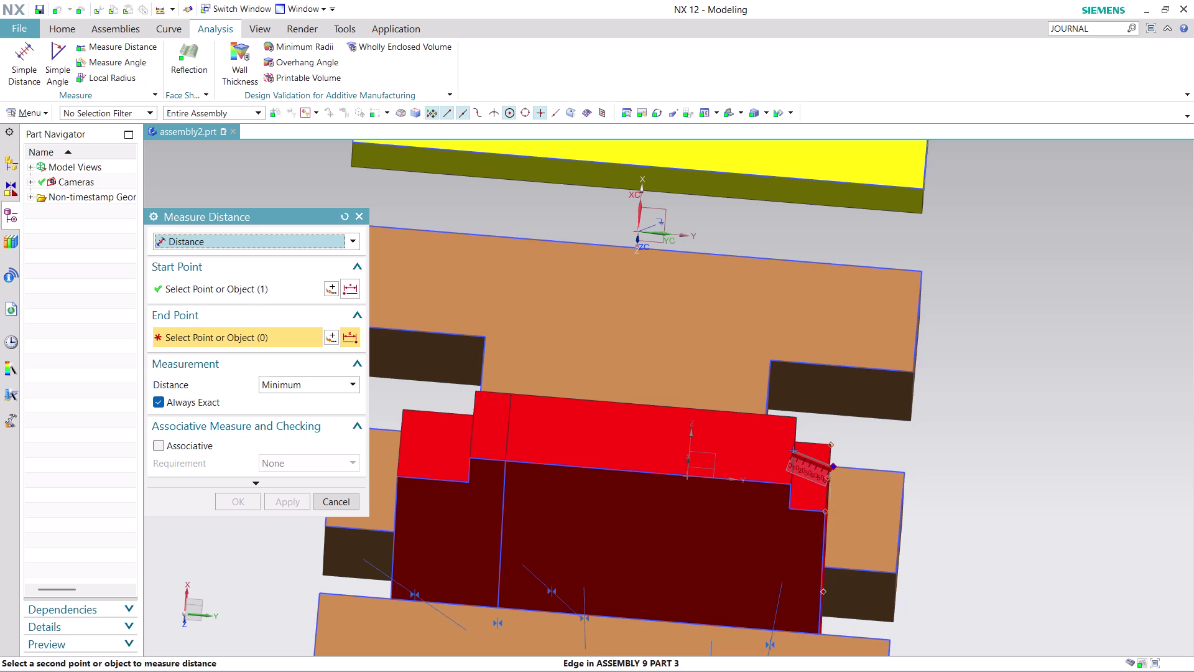
scroll(up, 3)
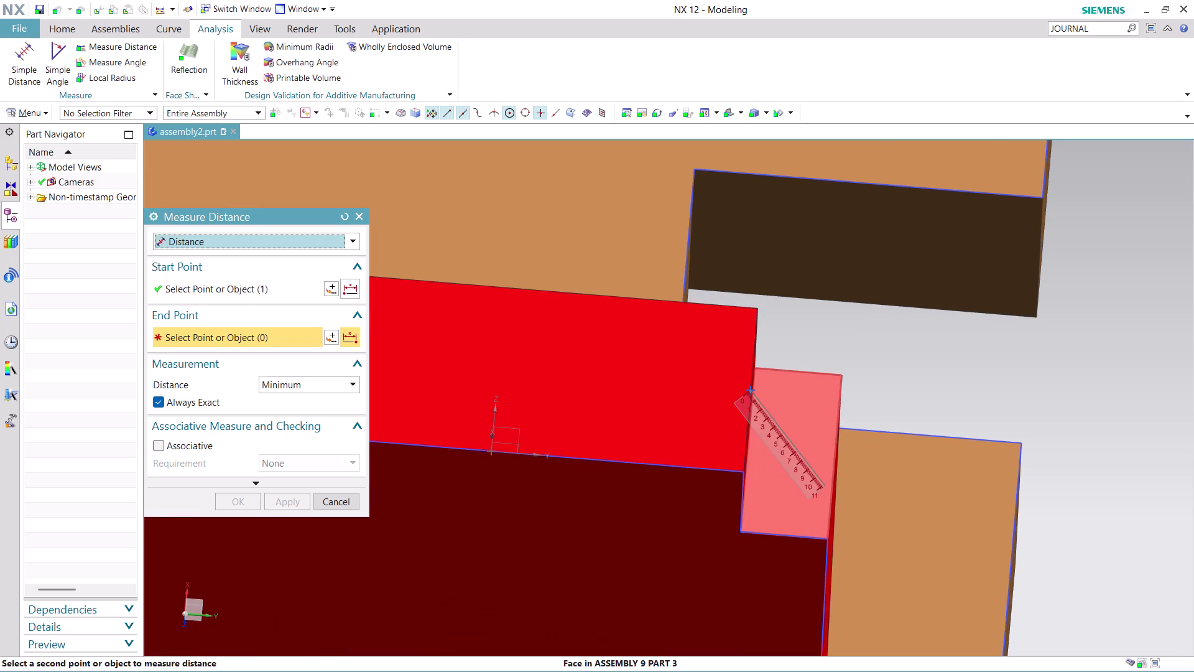
click(834, 473)
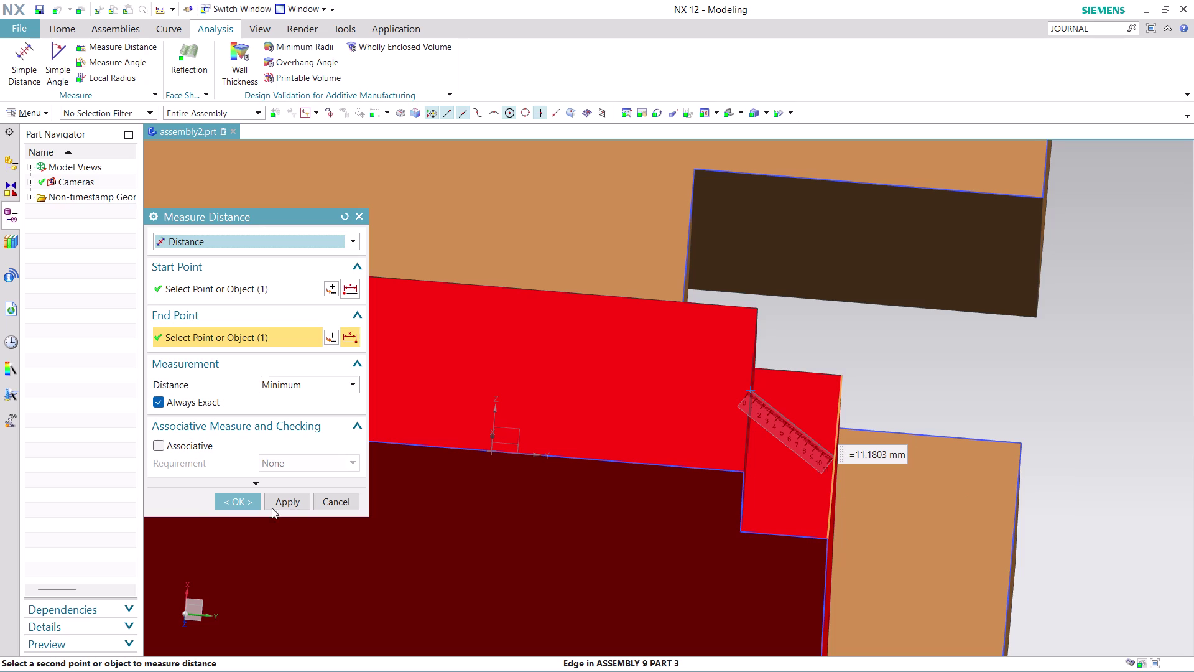
click(251, 502)
scroll(down, 3)
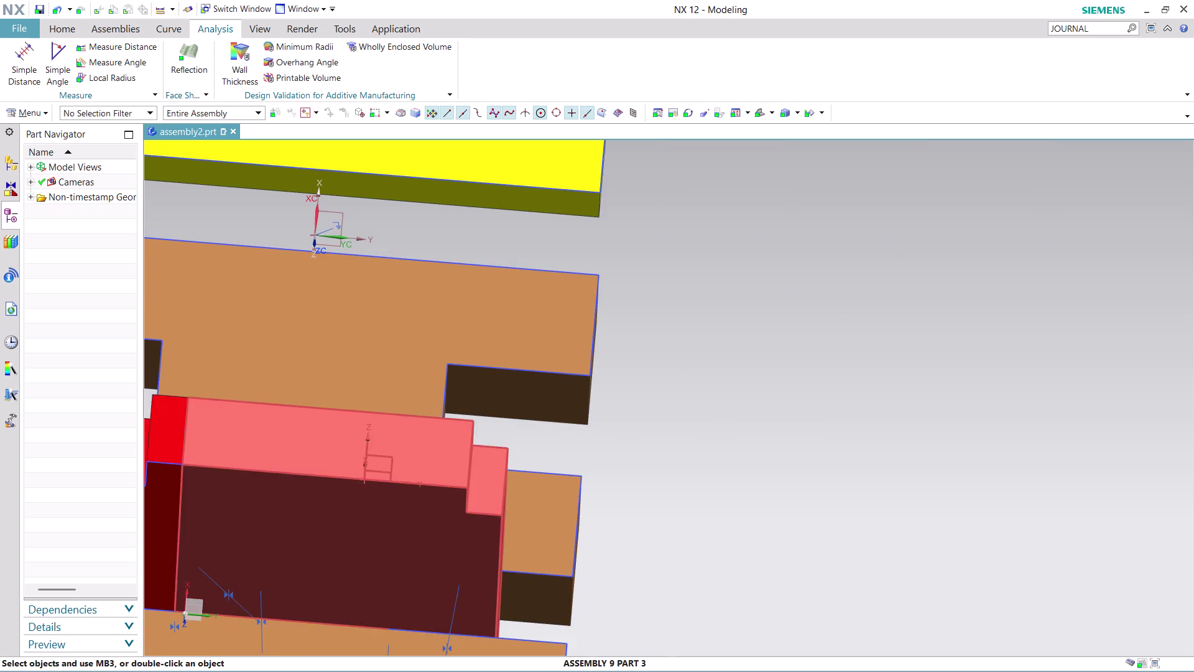
scroll(up, 3)
scroll(up, 3)
scroll(down, 3)
scroll(down, 3)
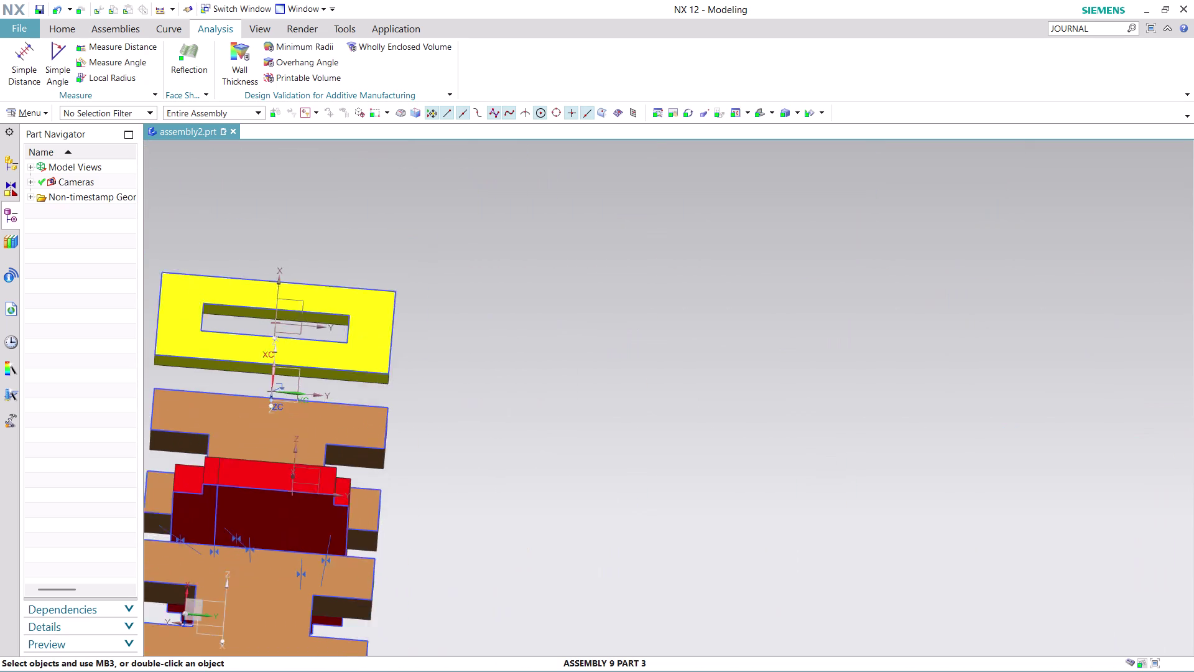
middle_click(534, 528)
middle_drag(534, 529, 623, 520)
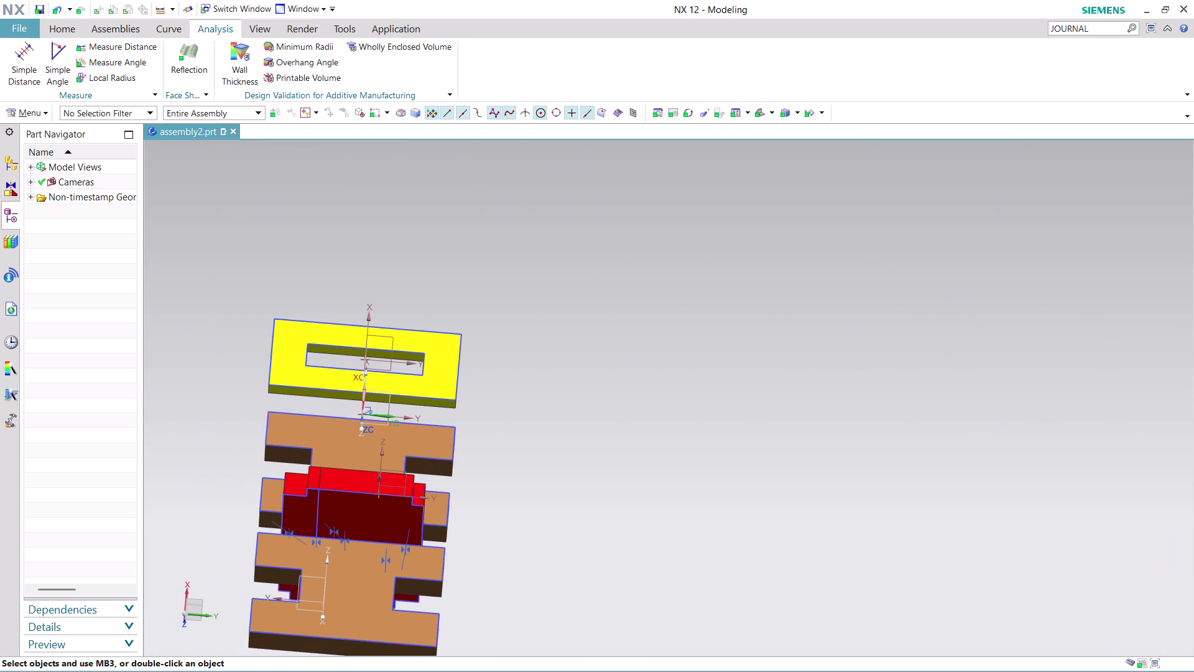
middle_drag(623, 519, 712, 513)
scroll(up, 3)
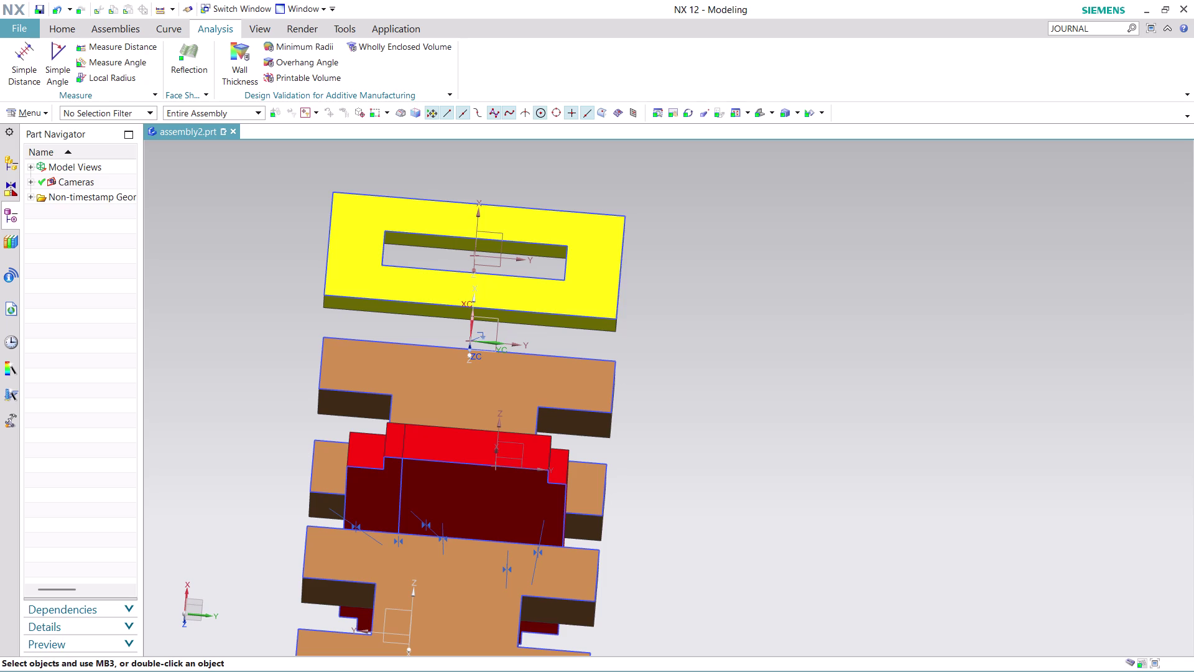
click(130, 46)
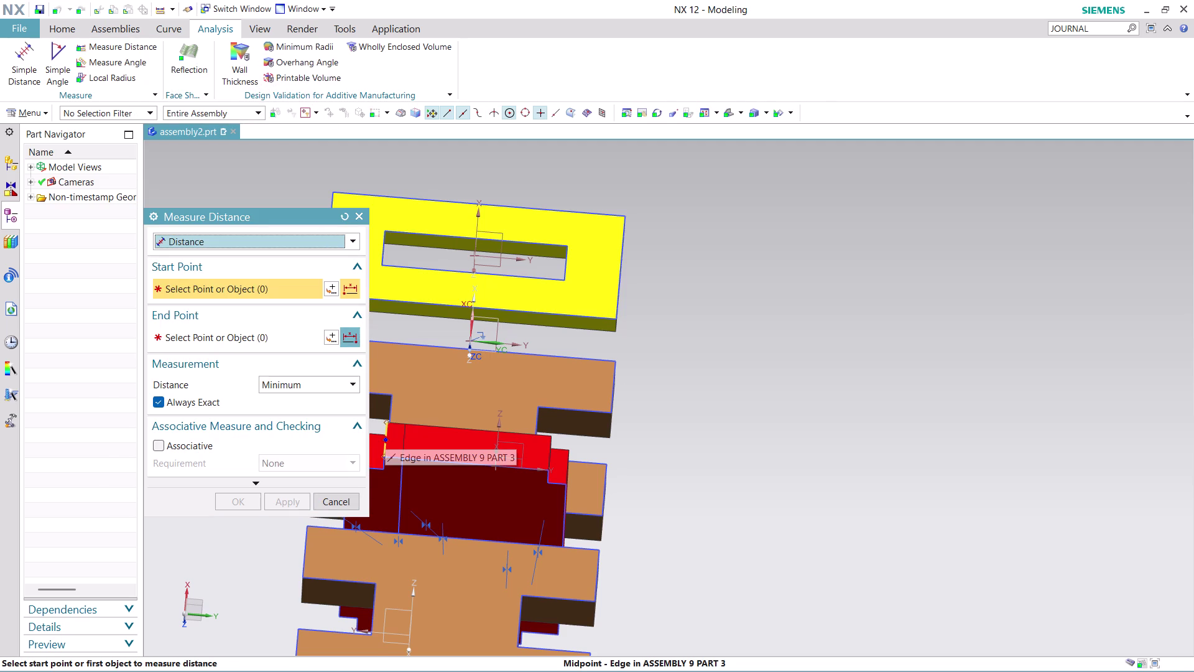
scroll(up, 3)
click(387, 436)
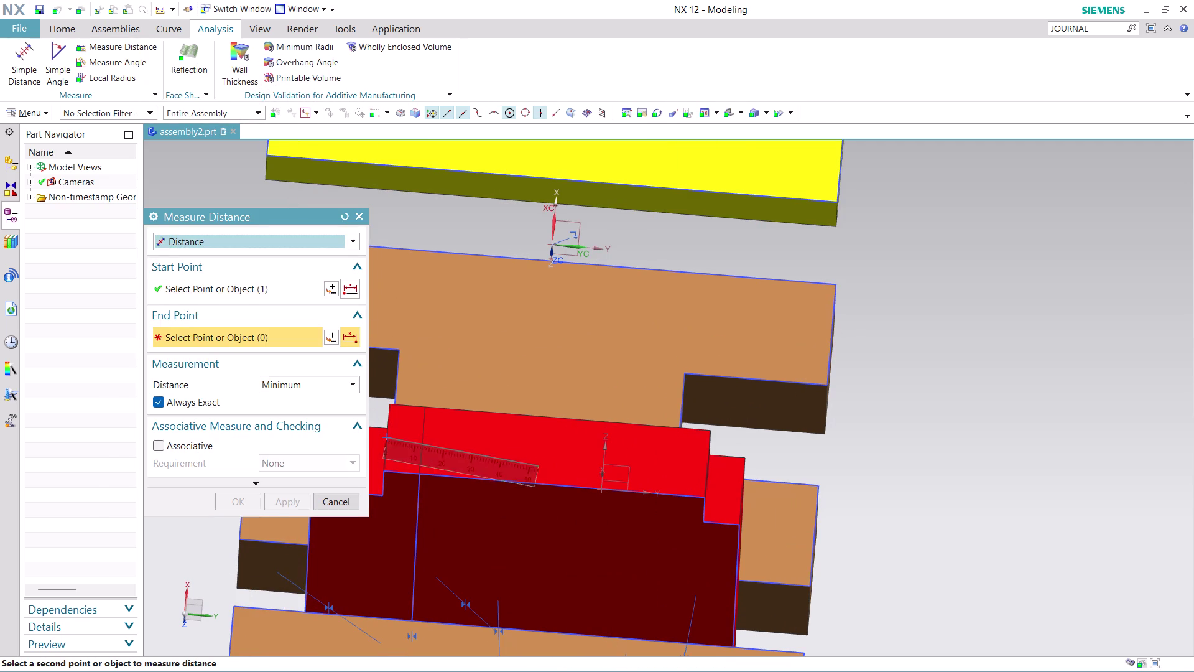
click(707, 465)
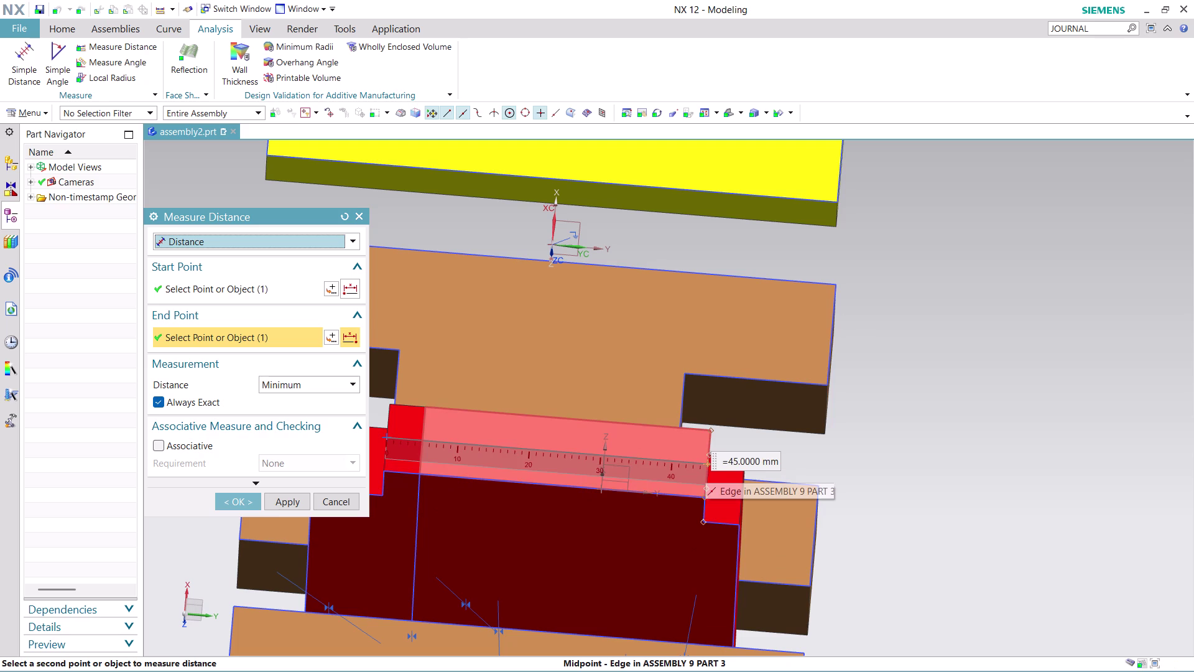
click(227, 500)
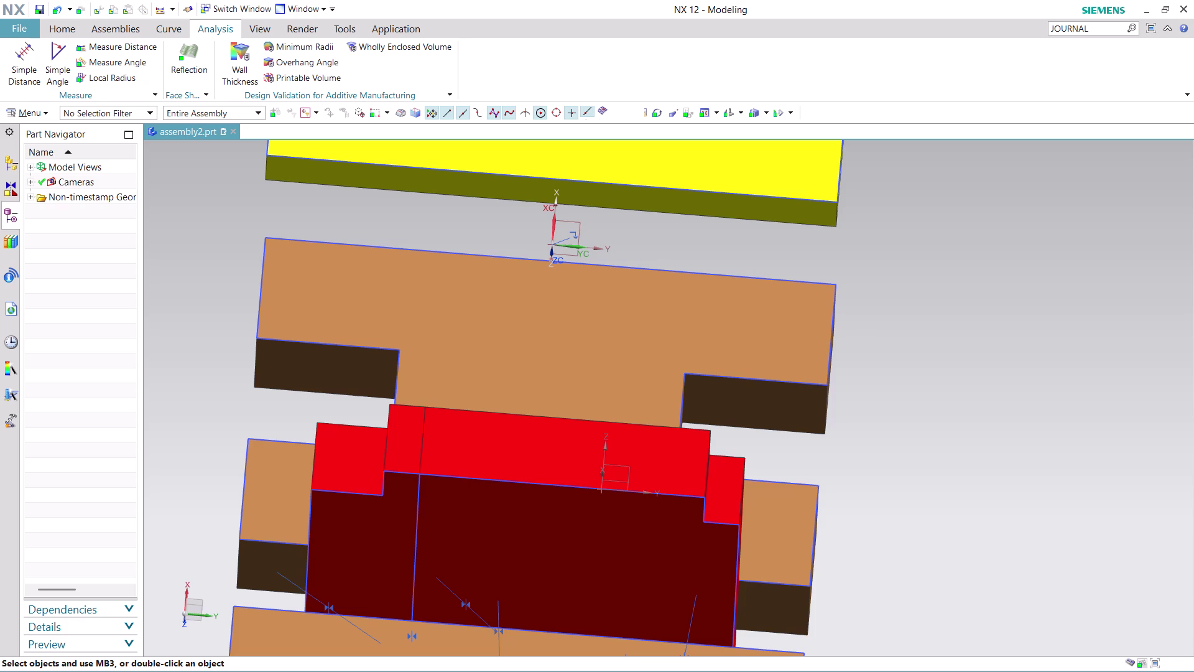
Adjust the zoom and show the File menu with its recent parts list.
scroll(down, 3)
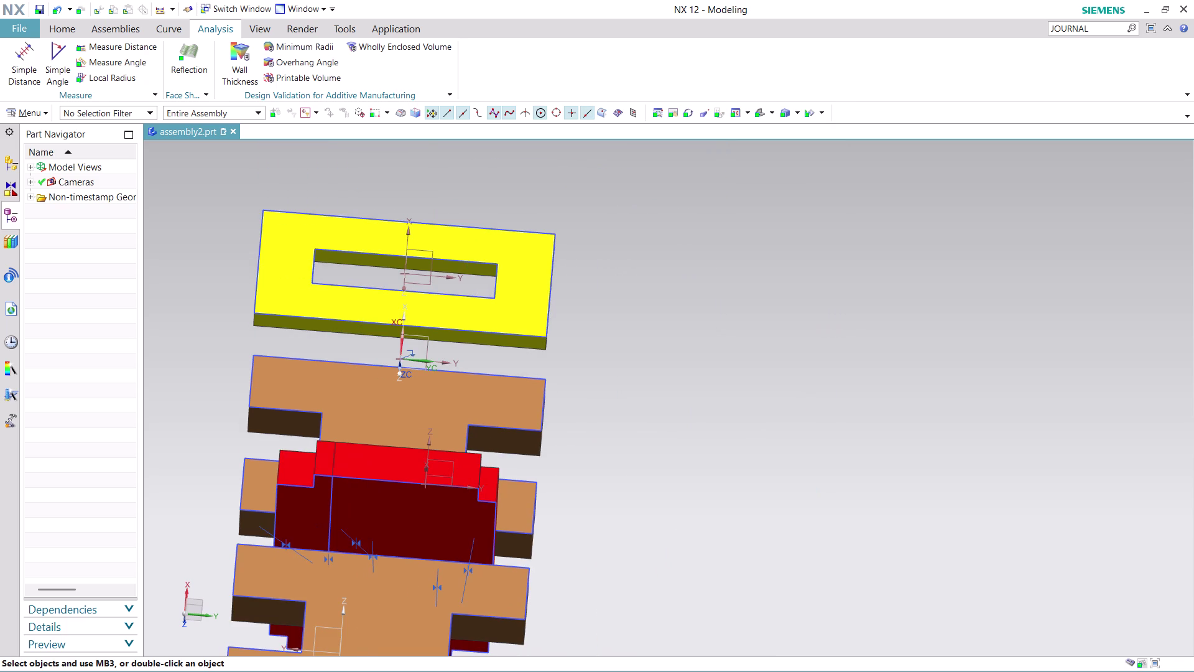
scroll(up, 3)
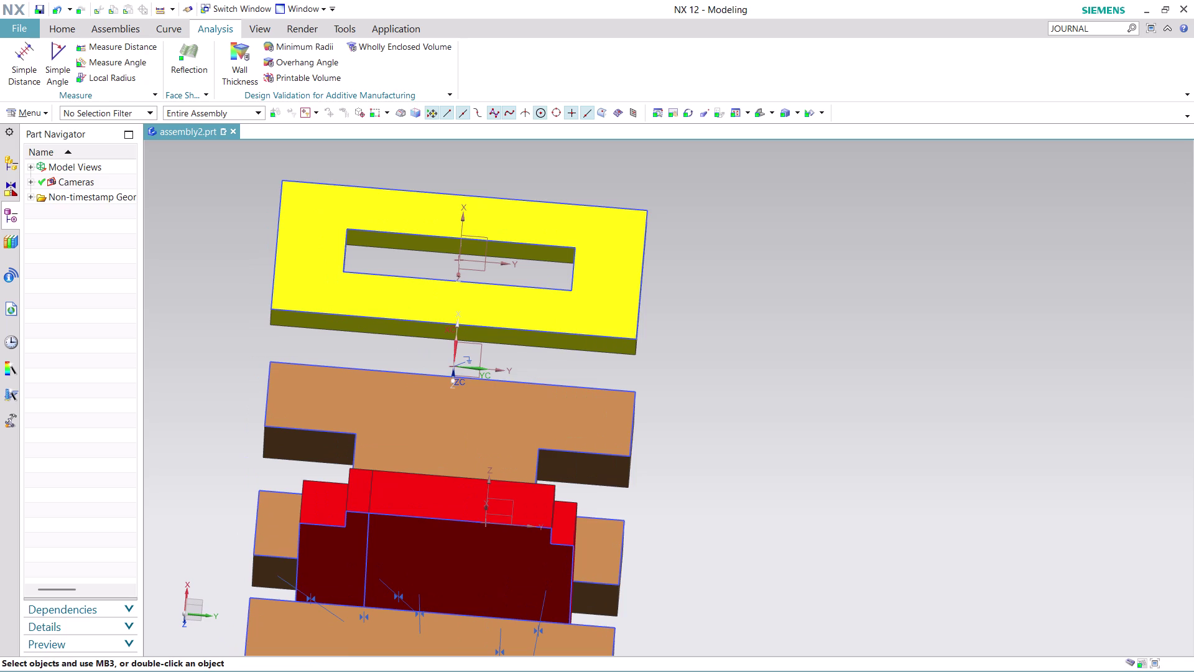
click(21, 25)
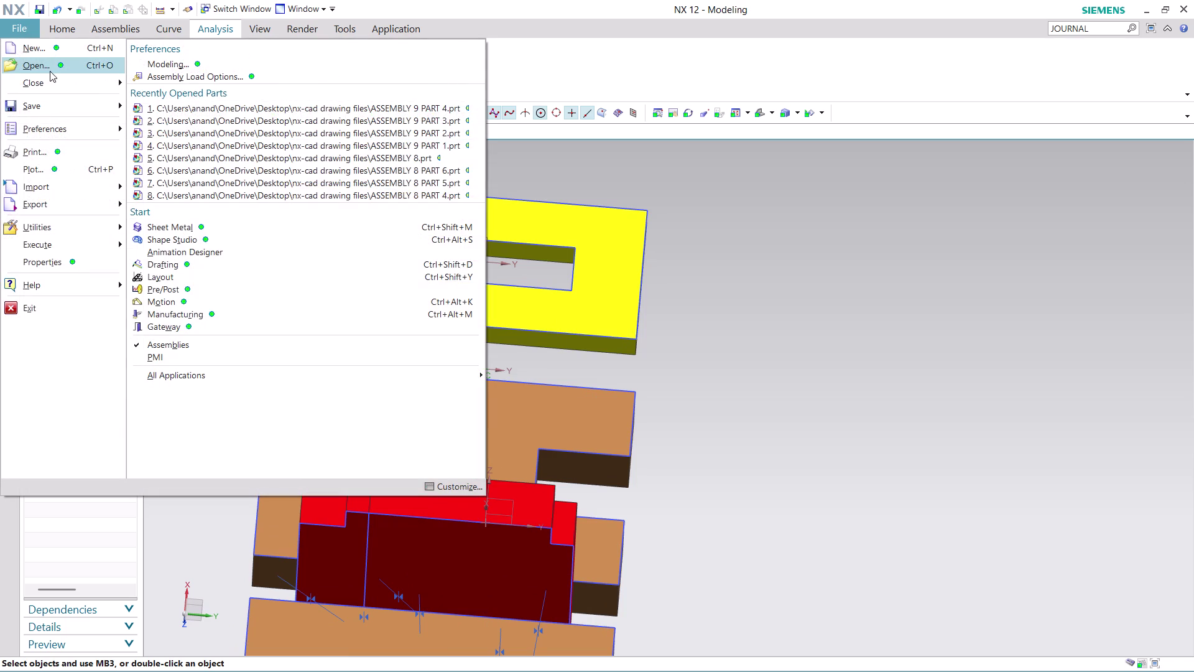
Create a new model file, then open ASSEMBLY 9 PART 3 via Change Displayed Part.
click(52, 46)
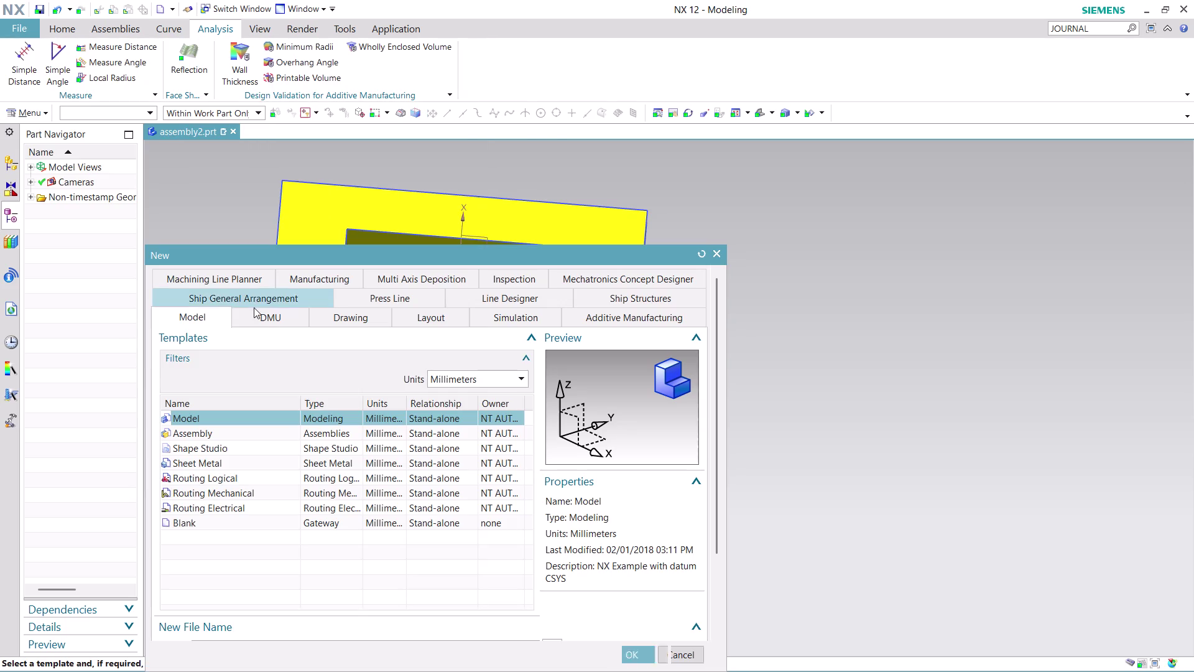
click(637, 656)
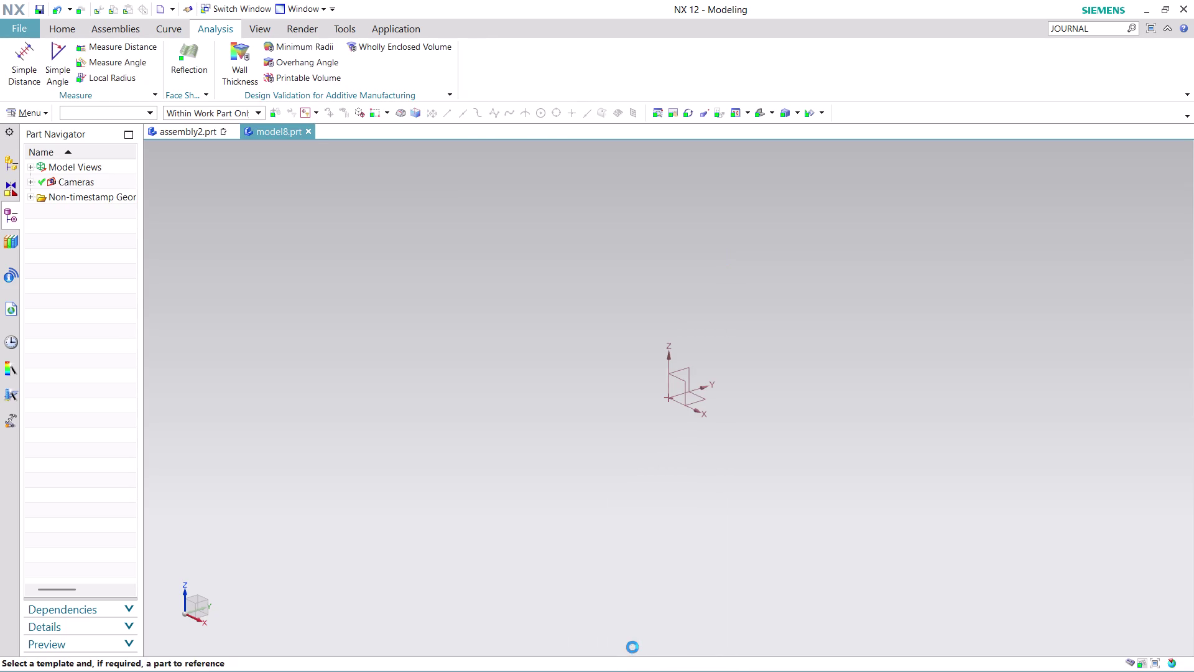
click(15, 28)
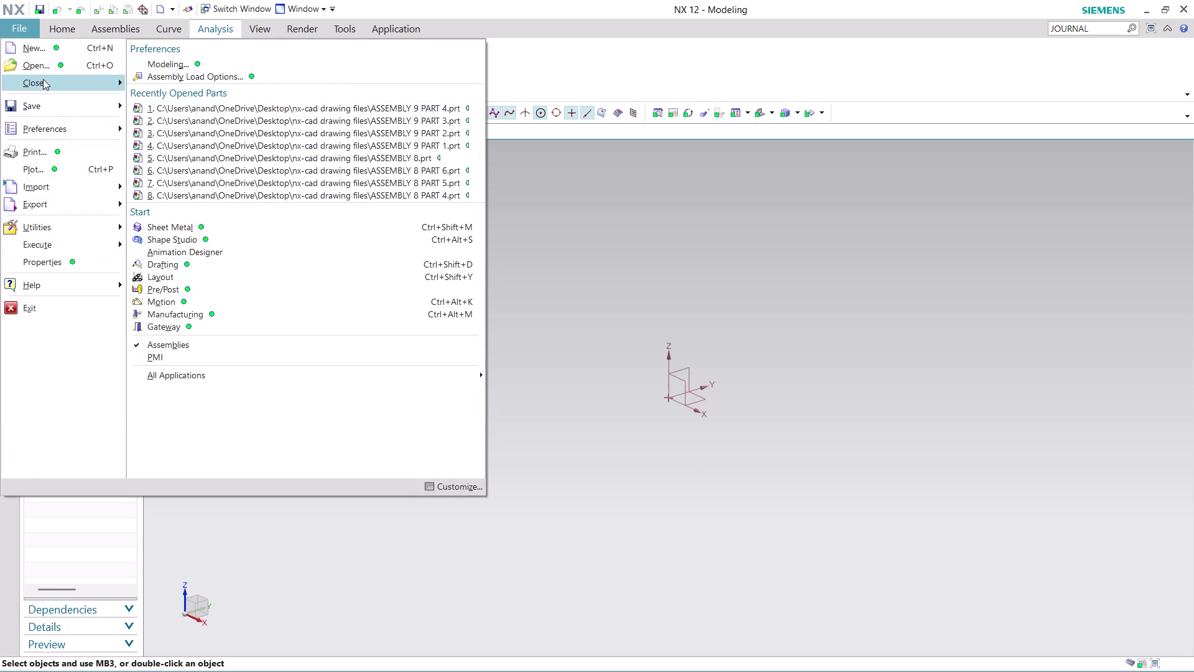
click(55, 67)
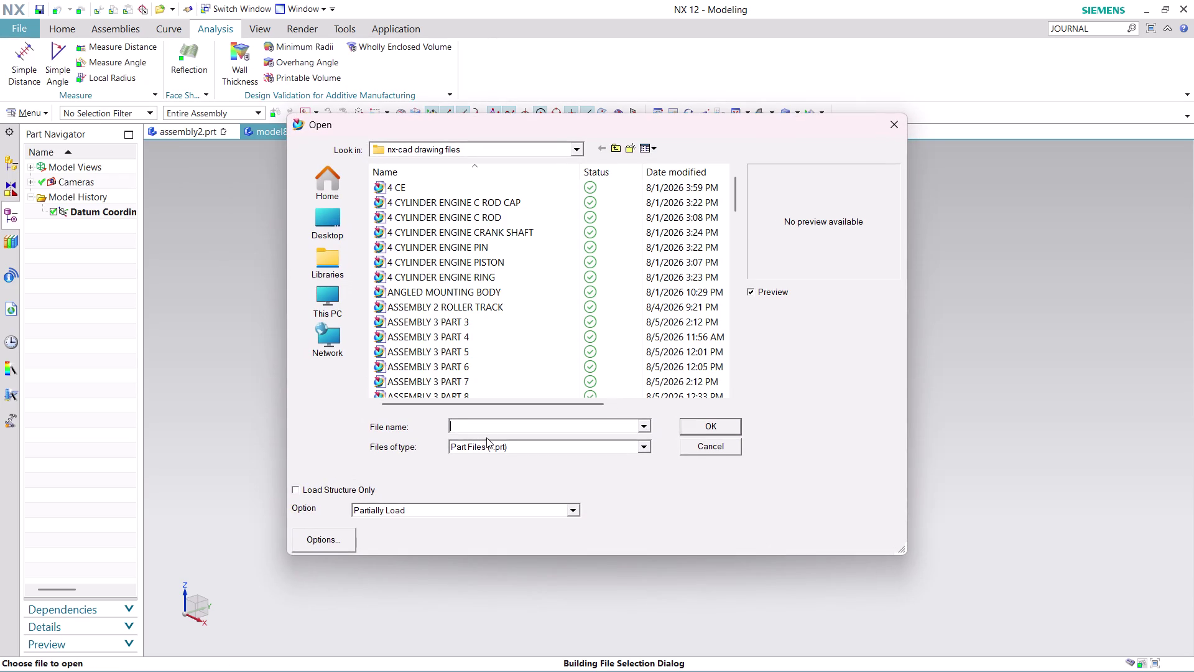
click(477, 338)
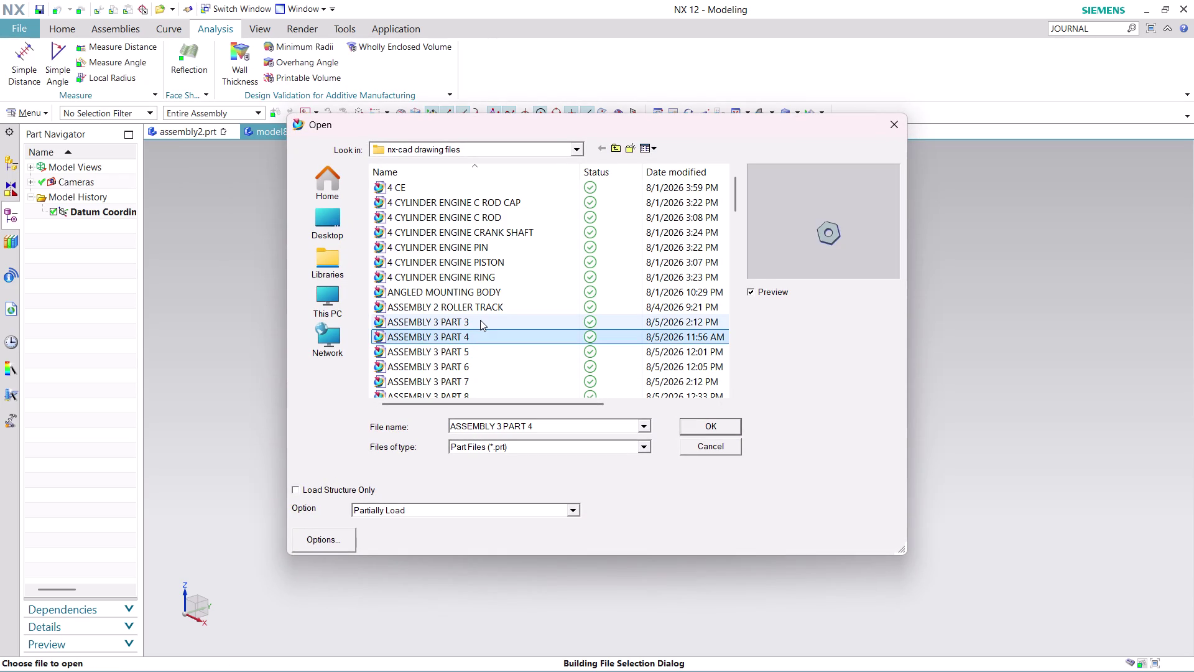
scroll(down, 3)
scroll(down, 3)
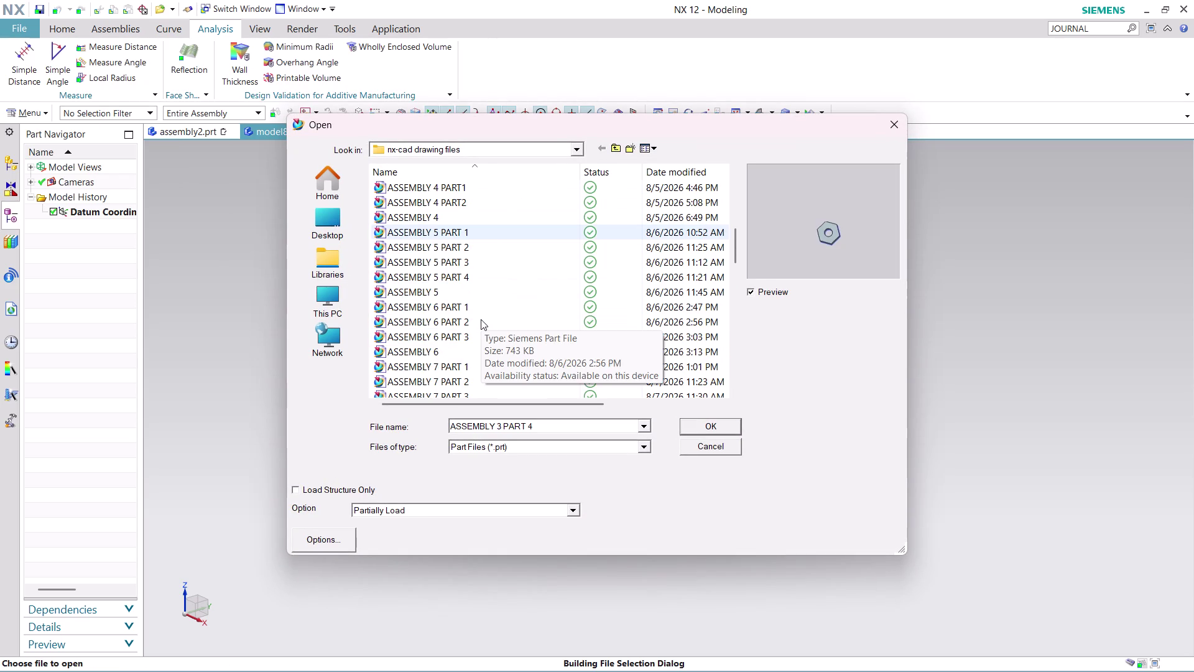
scroll(down, 3)
scroll(down, 3)
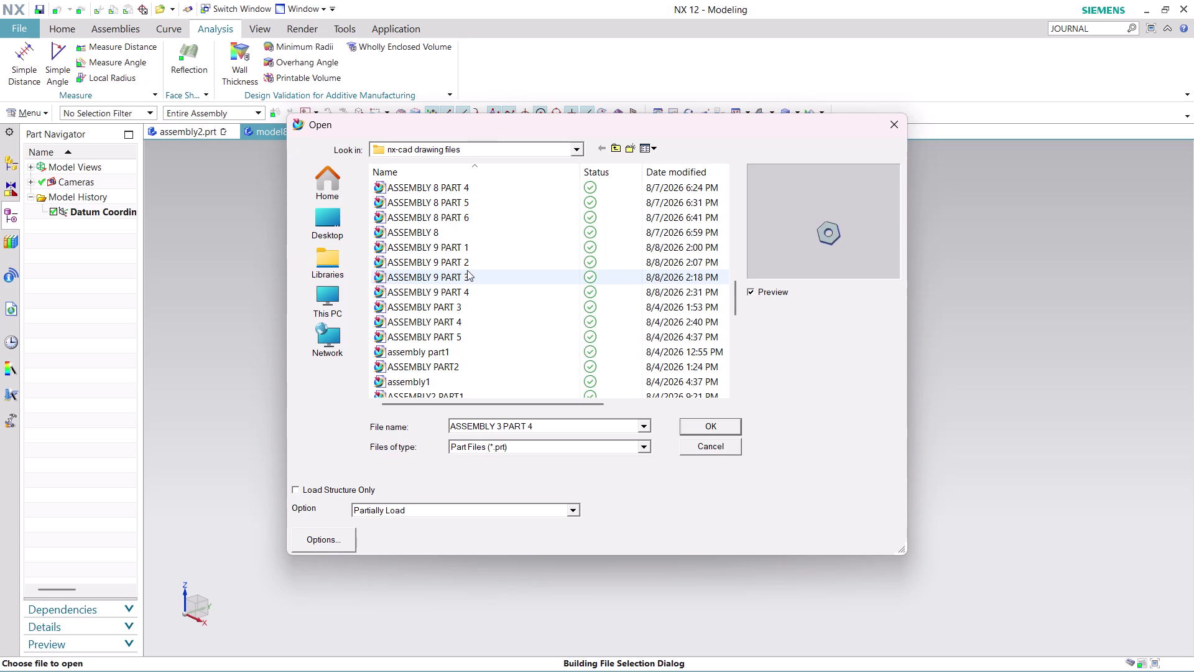
click(467, 261)
click(467, 276)
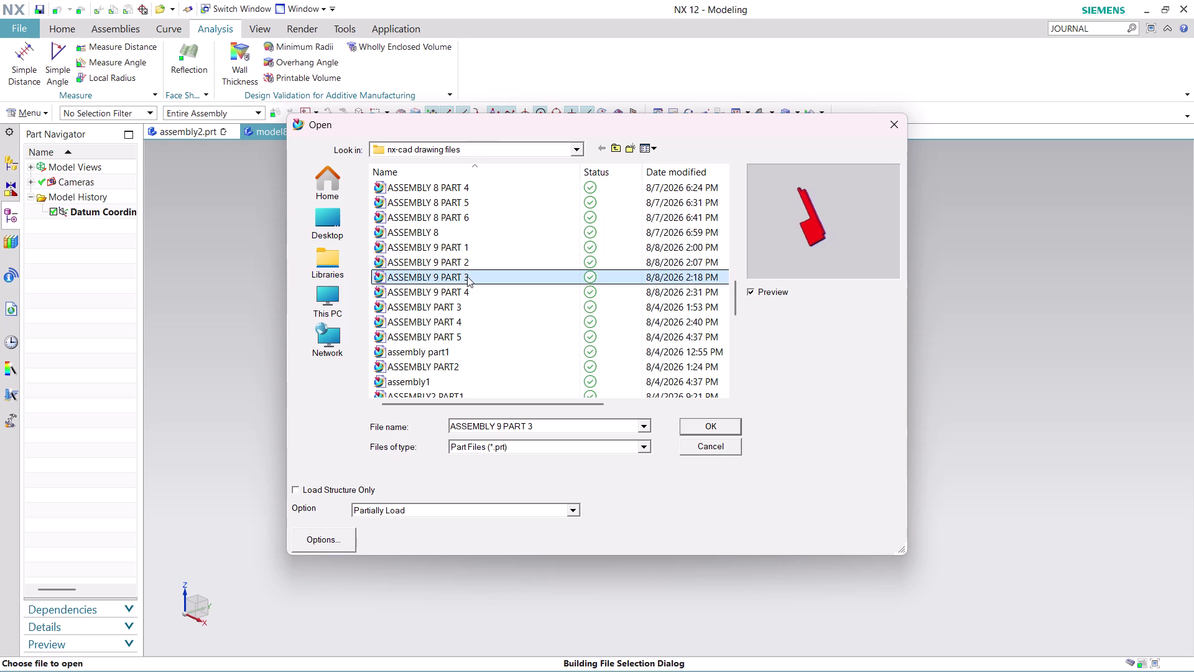
click(708, 423)
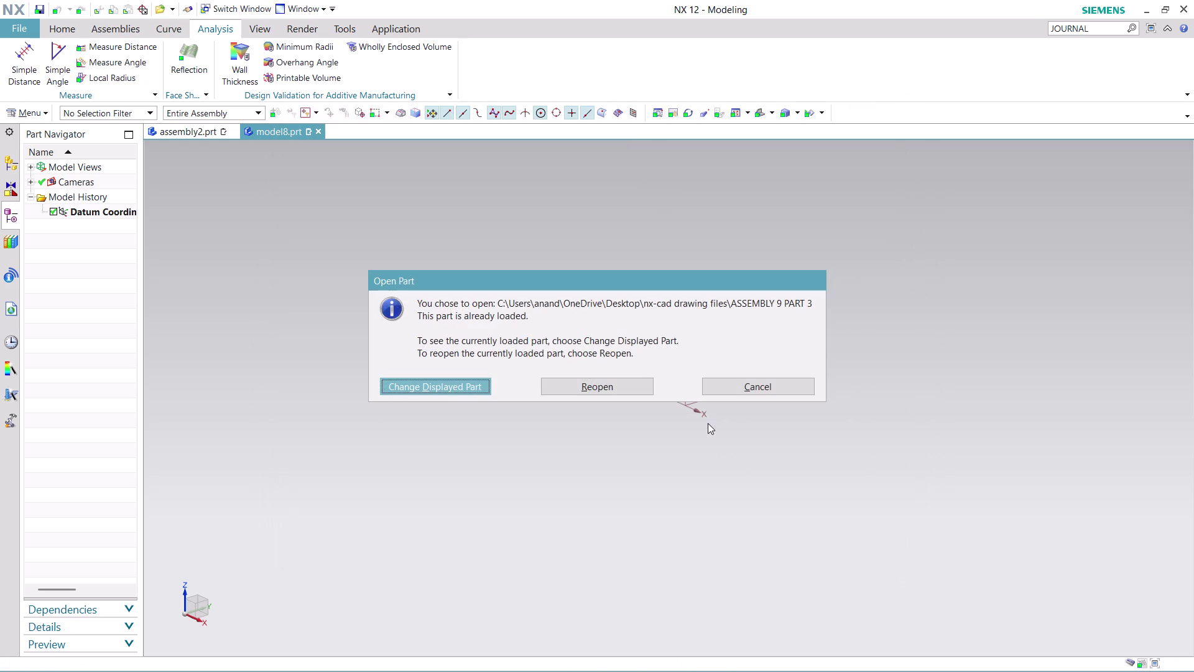
click(613, 389)
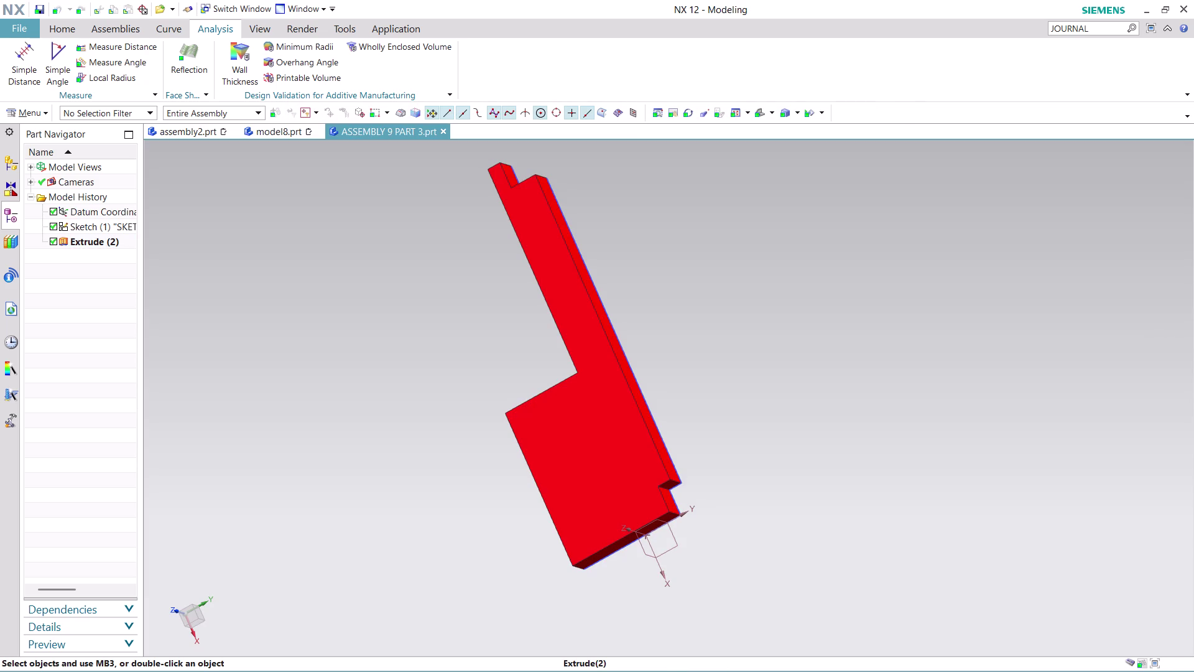
Orbit the red stepped part to inspect its ends, length and thickness.
middle_drag(647, 264, 658, 308)
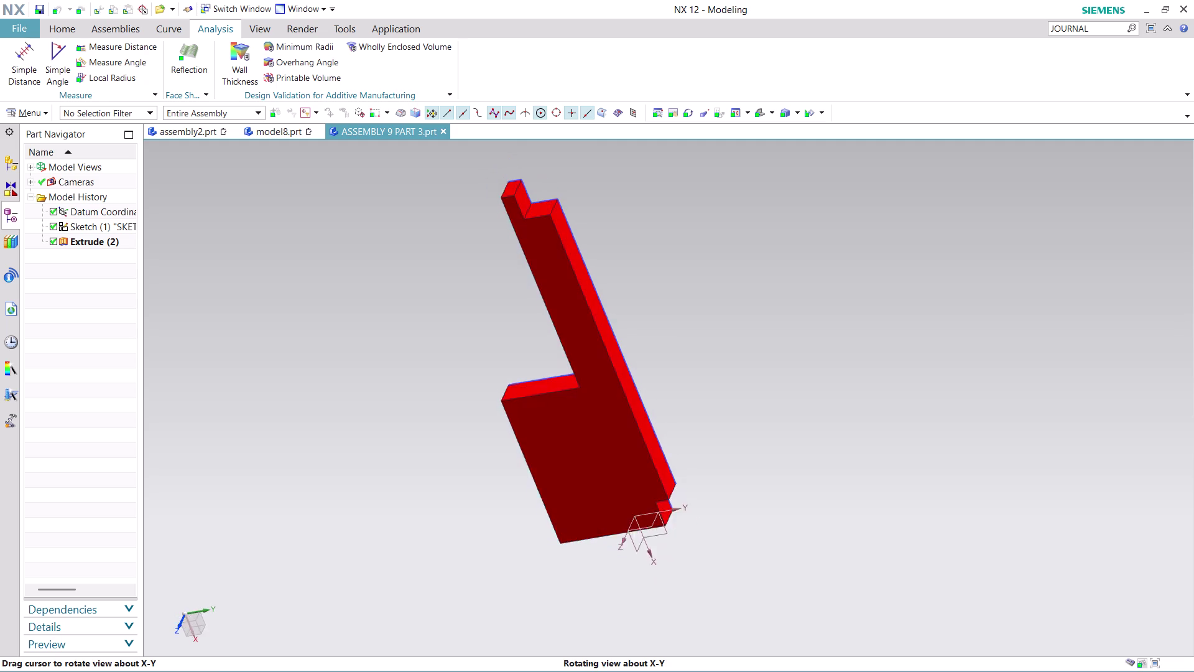
middle_drag(658, 308, 667, 285)
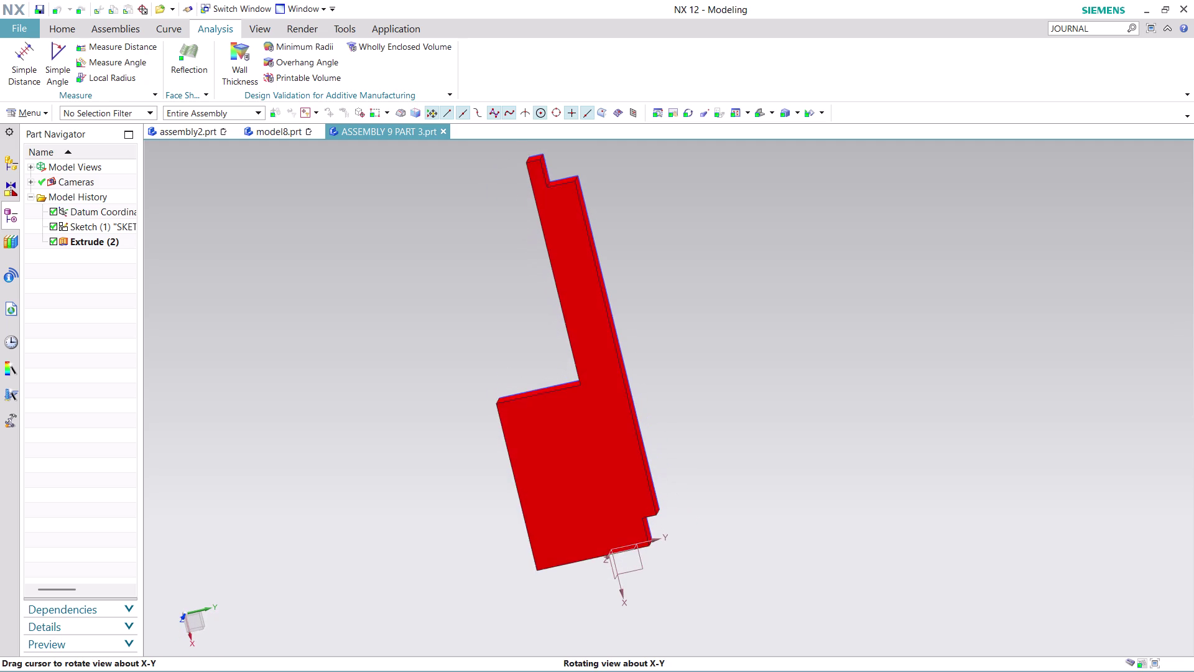
middle_drag(667, 285, 579, 426)
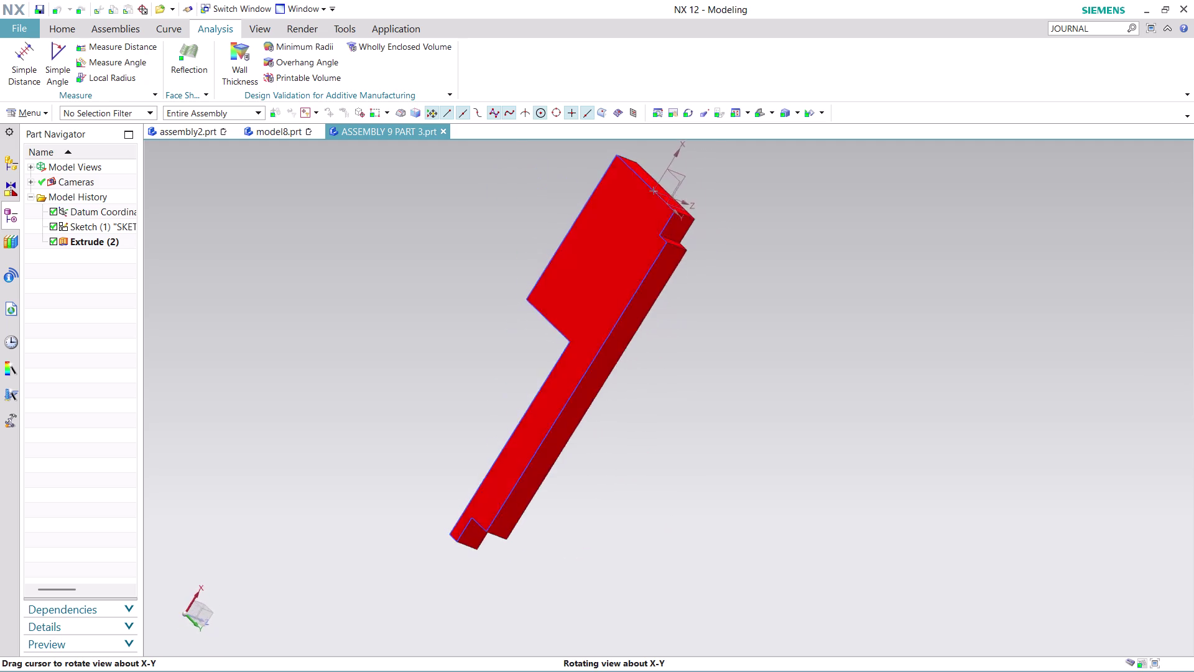
middle_drag(579, 427, 489, 423)
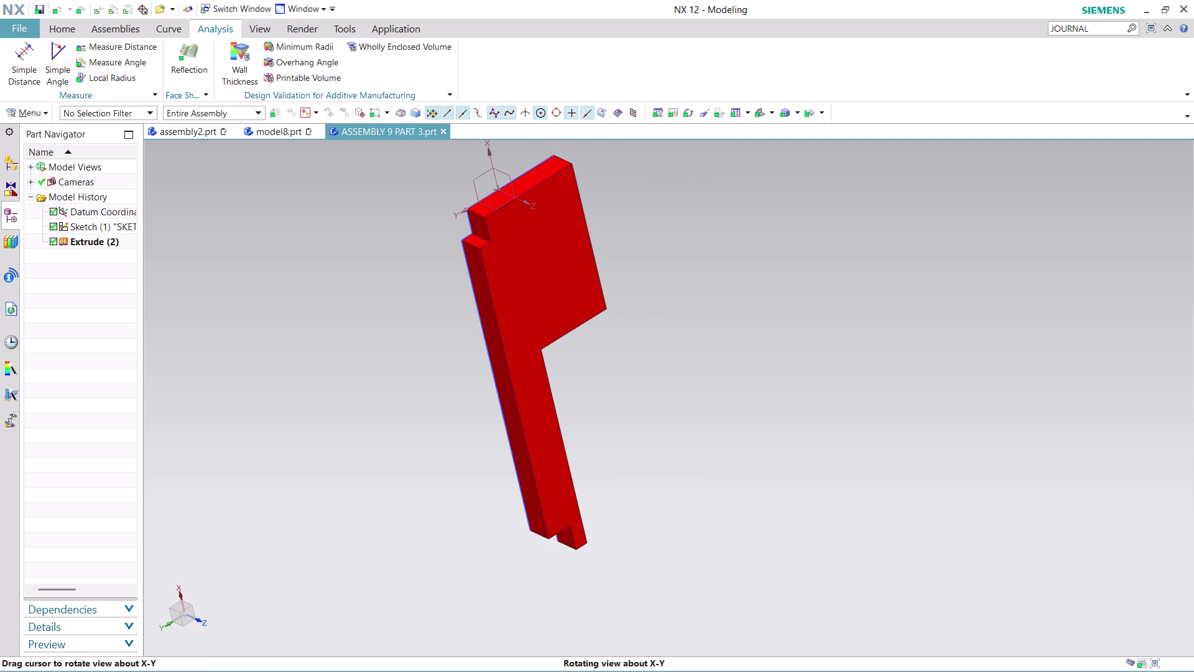
middle_drag(489, 423, 514, 314)
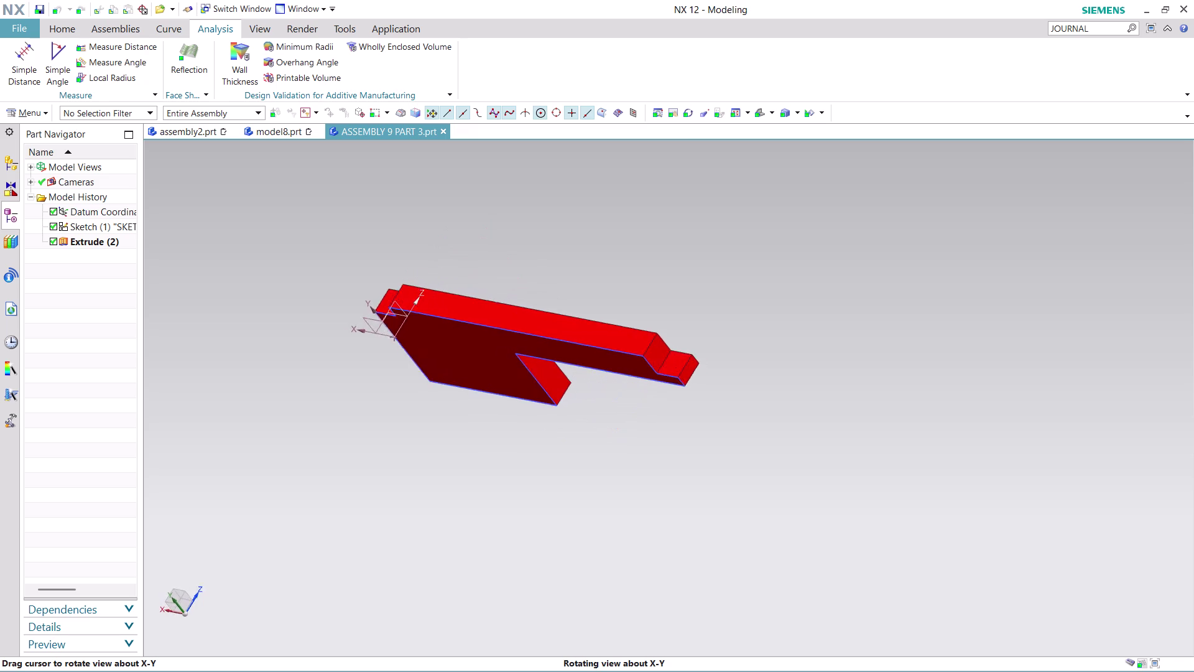
middle_drag(513, 314, 532, 325)
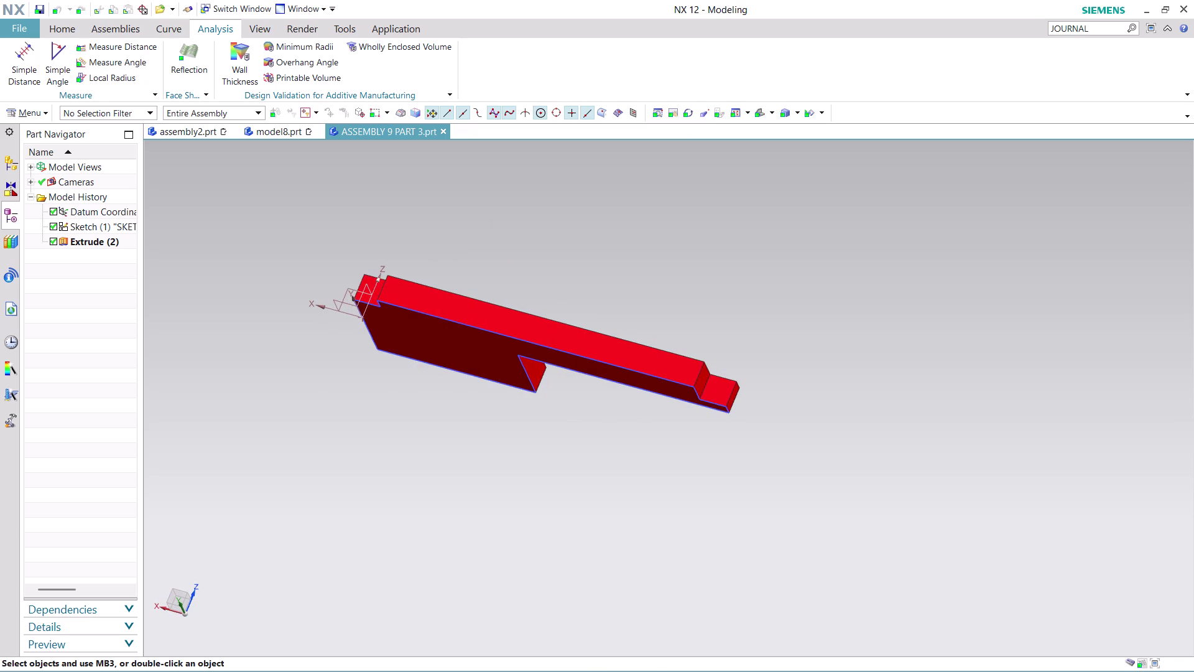
middle_drag(789, 378, 731, 353)
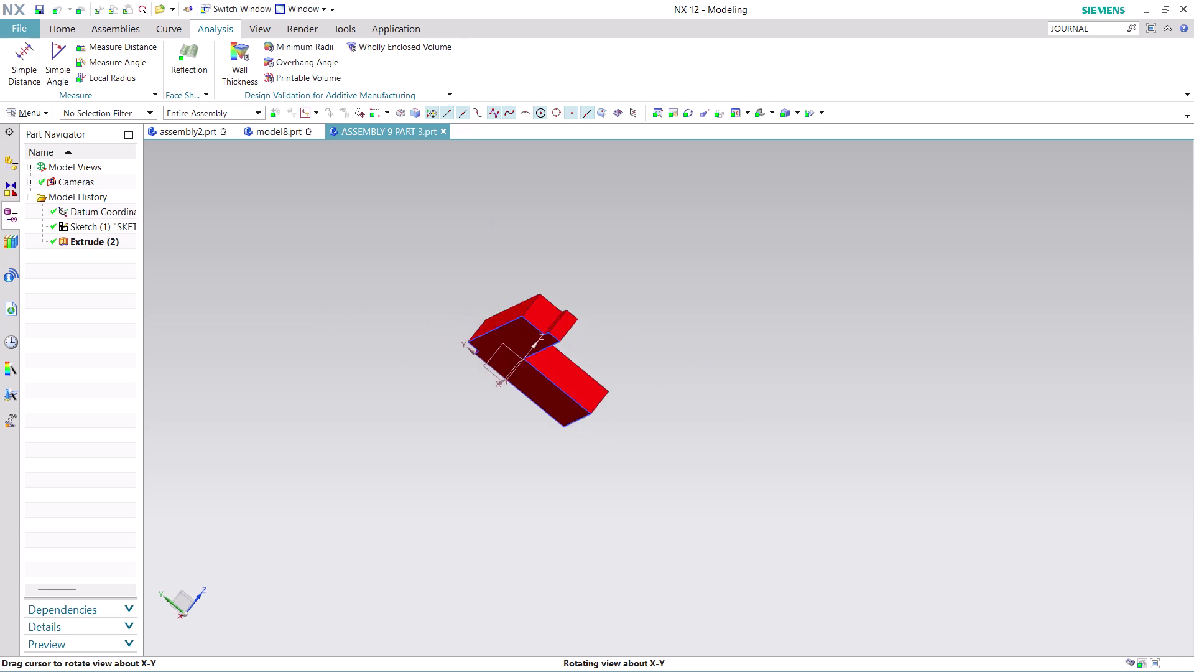
middle_drag(731, 353, 725, 345)
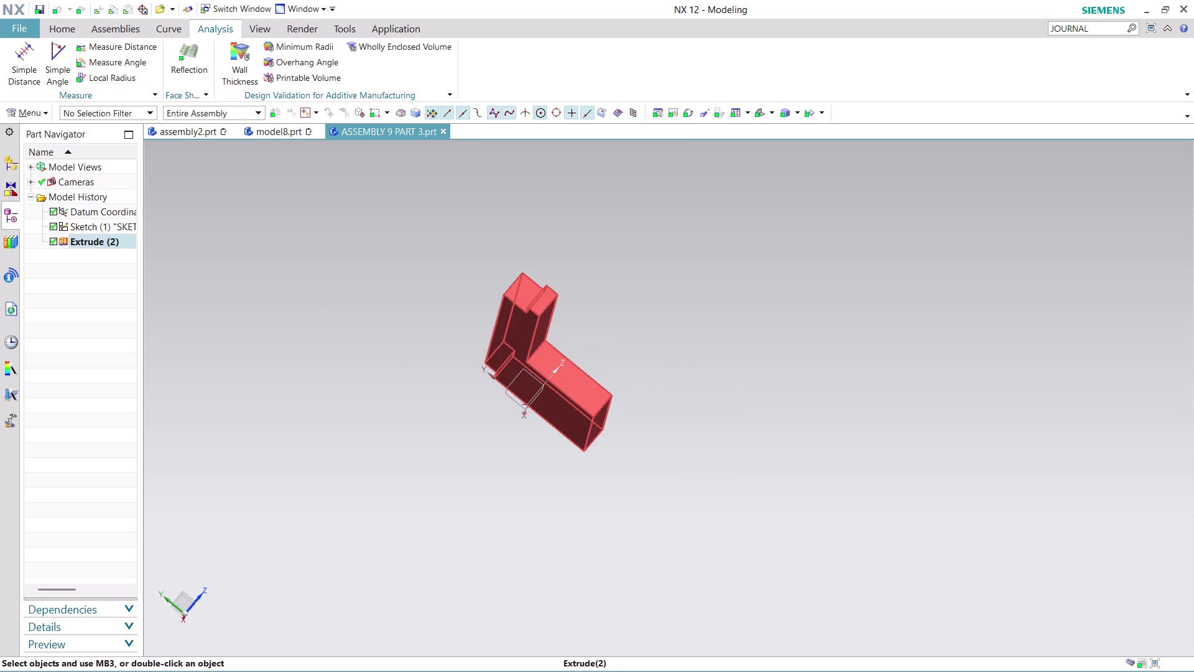
Open Sketch (1) for editing from the Part Navigator.
scroll(up, 3)
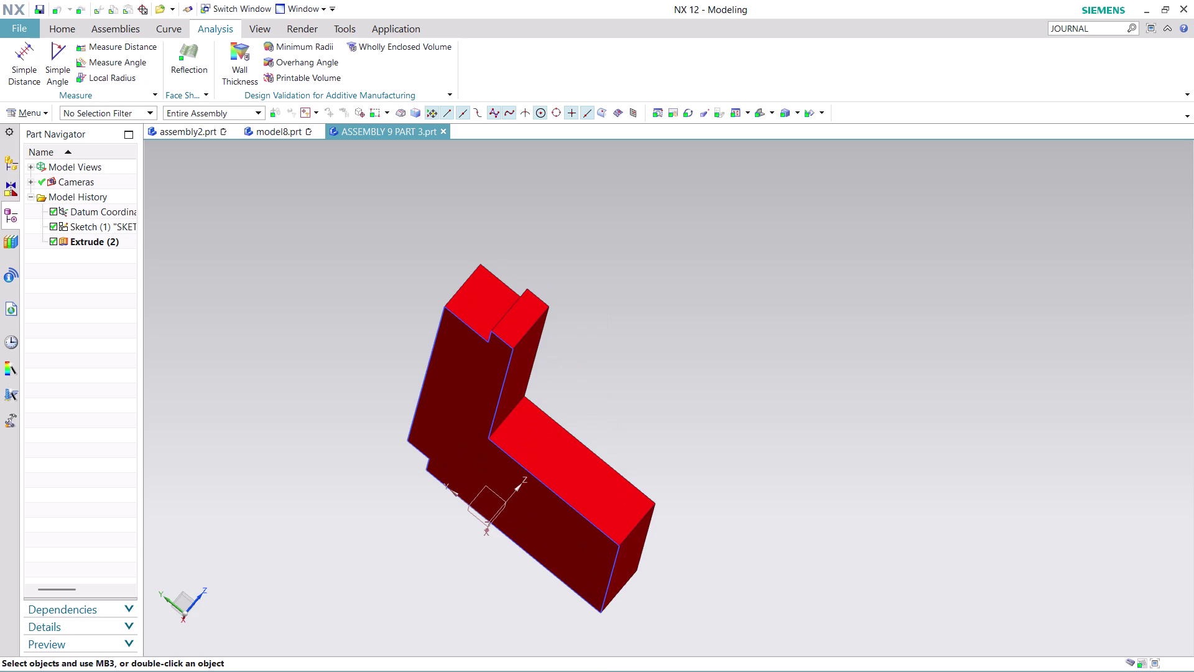
right_click(93, 226)
click(154, 283)
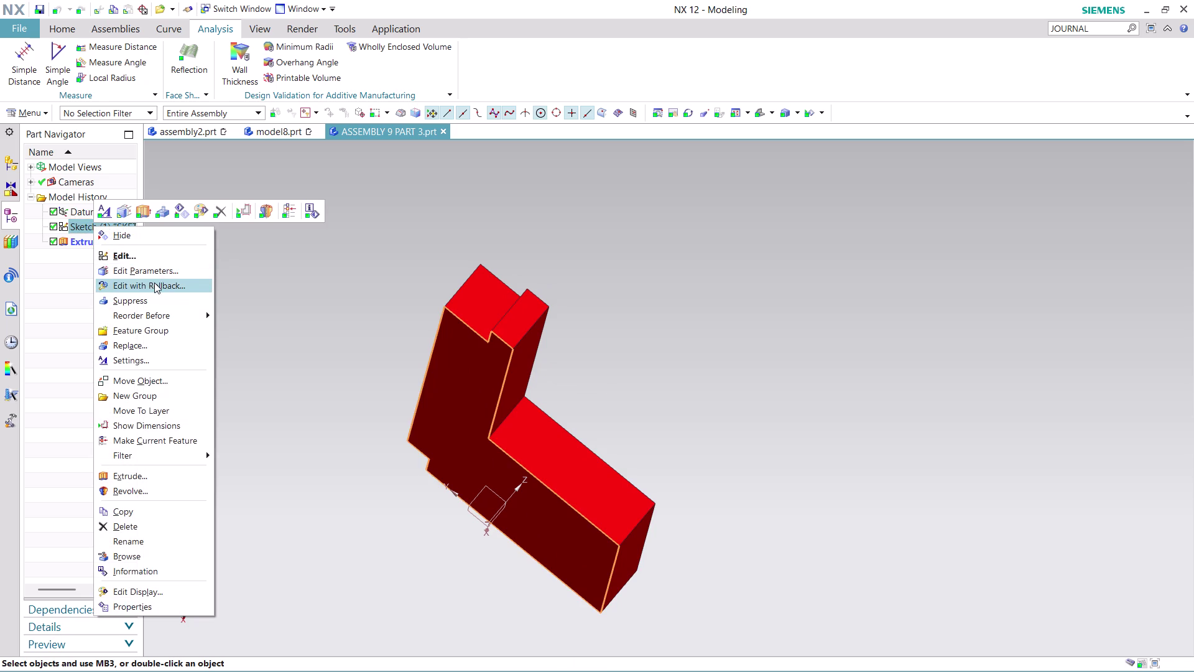
Change sketch dimension p6 from 5 to 10 mm and finish the sketch.
scroll(up, 3)
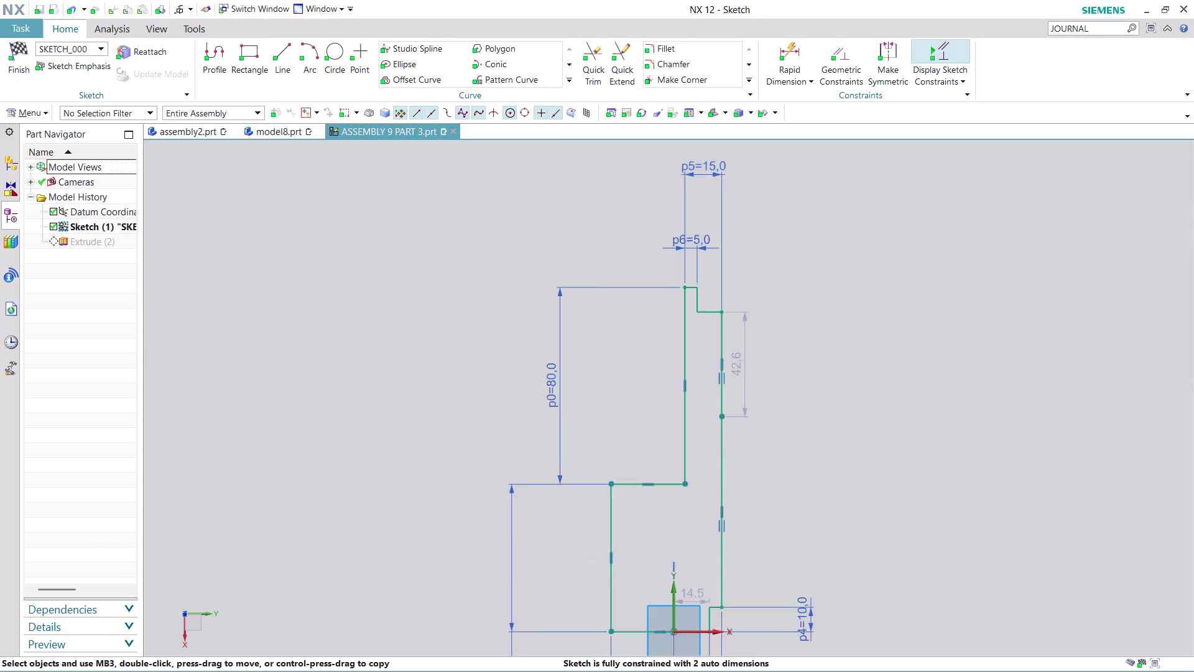
scroll(up, 3)
scroll(up, 3)
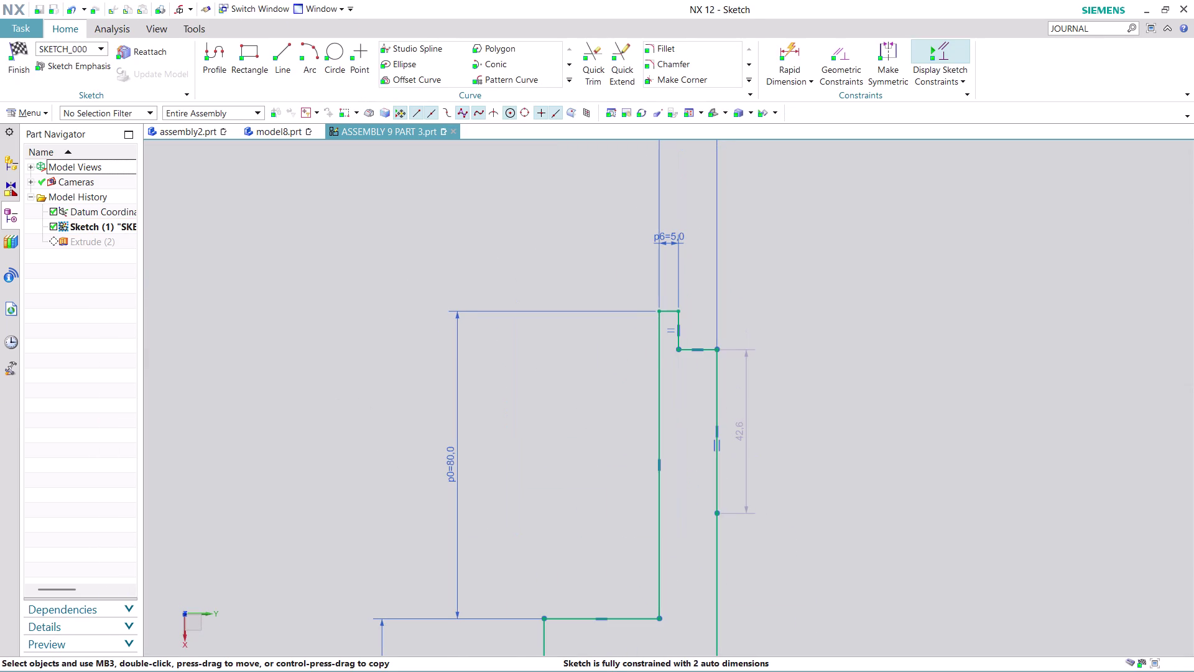
scroll(down, 3)
scroll(up, 3)
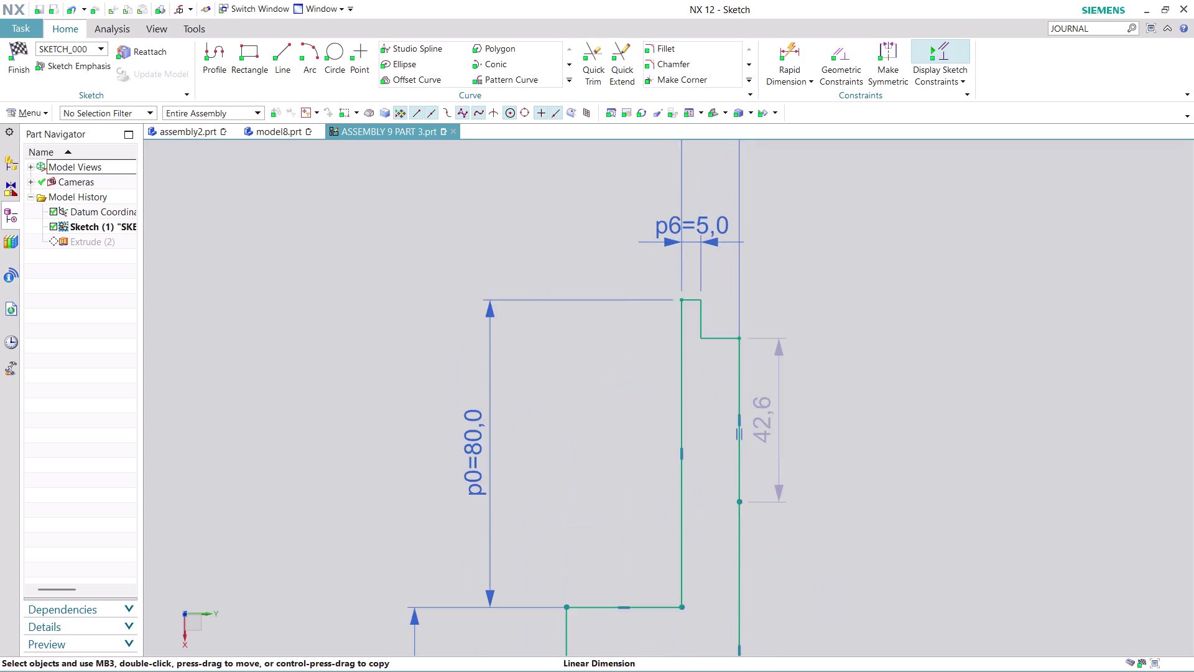
scroll(up, 3)
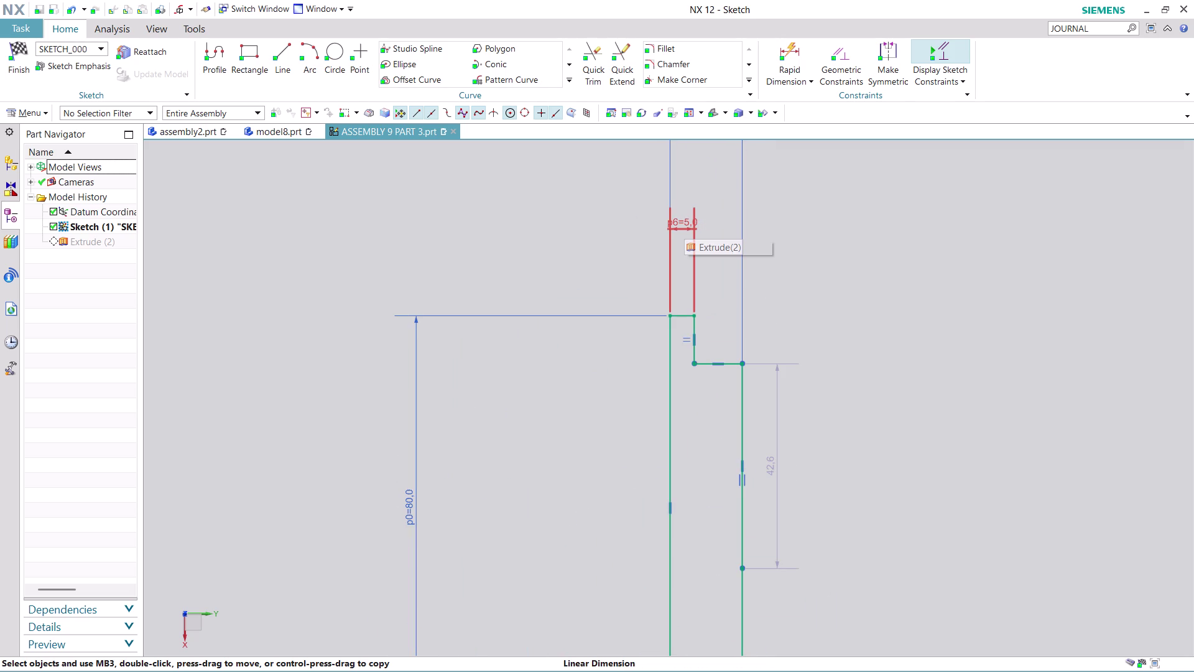
double_click(684, 222)
double_click(685, 222)
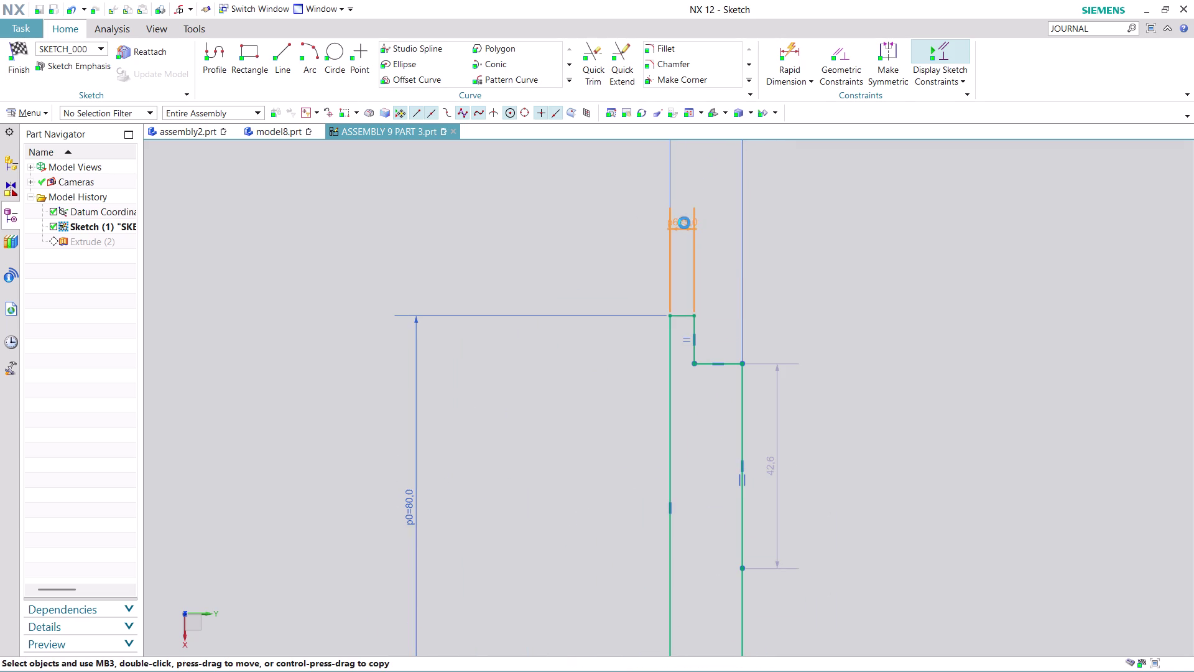
text(10)
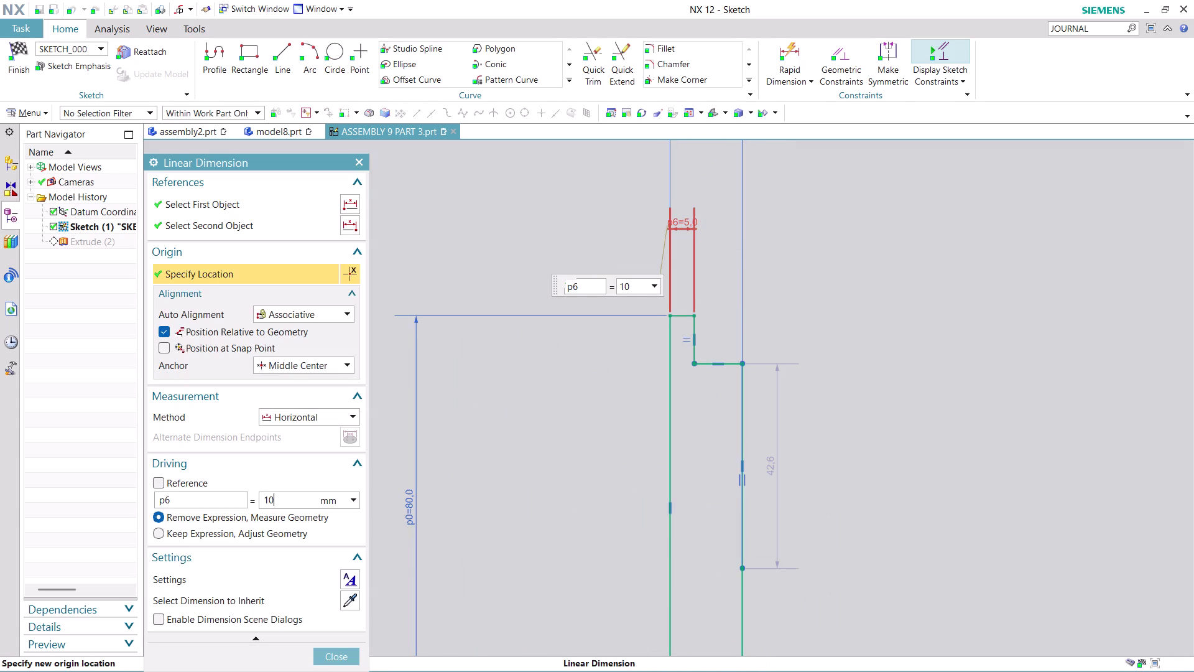
key(Return)
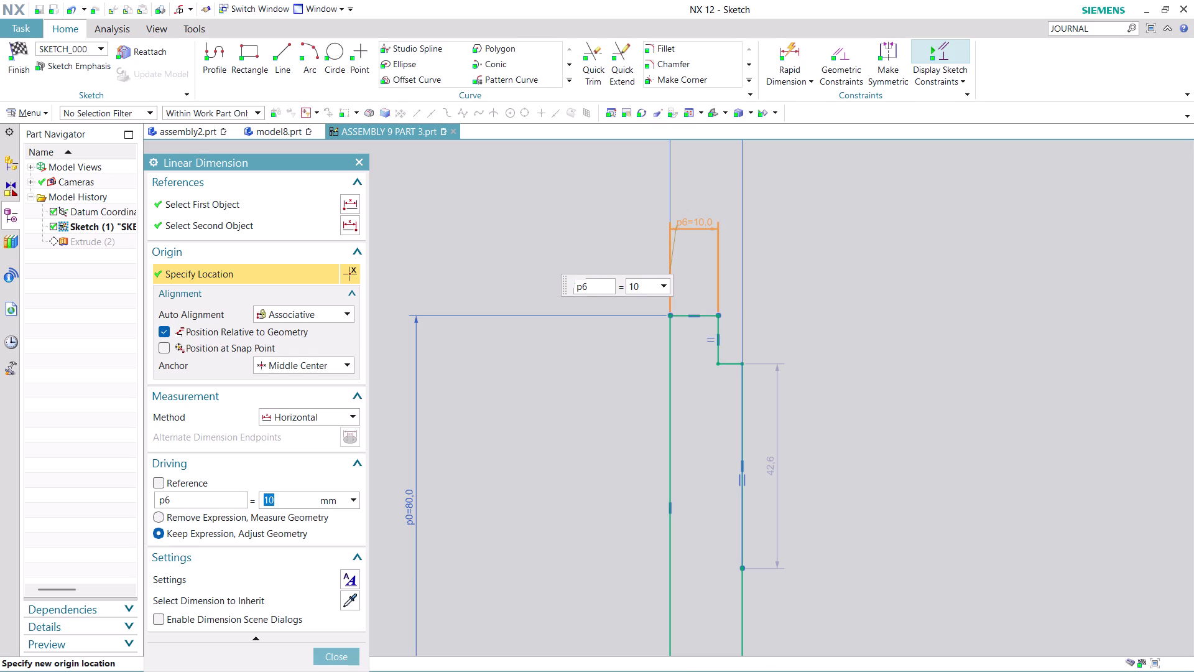
click(332, 653)
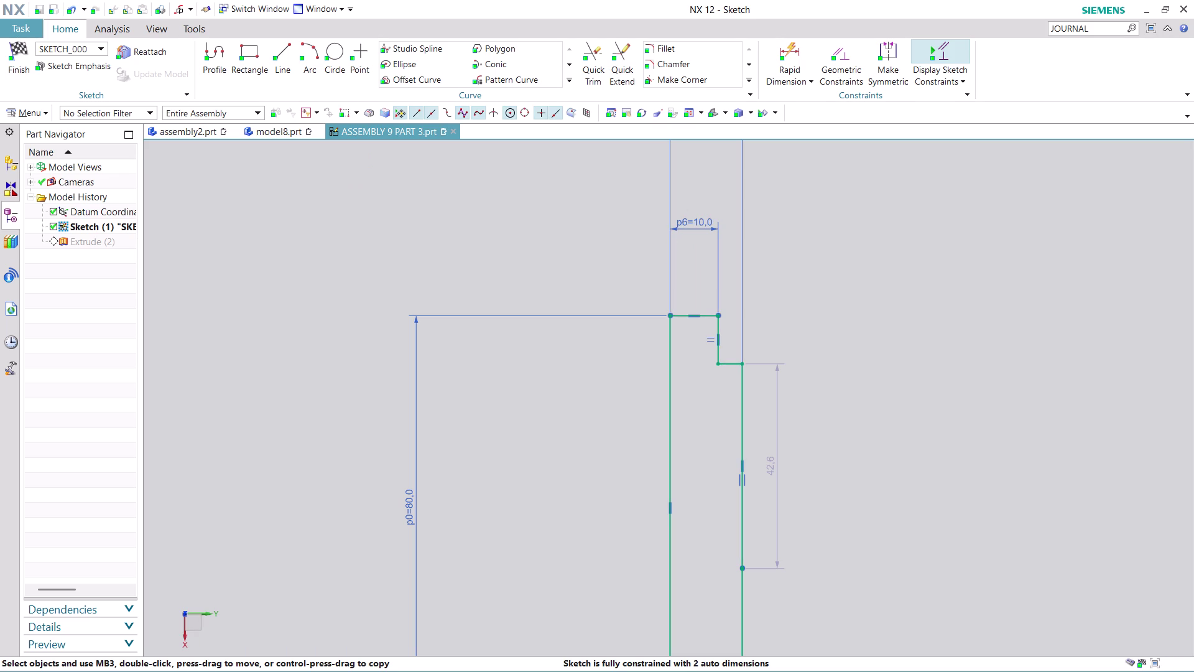
click(18, 72)
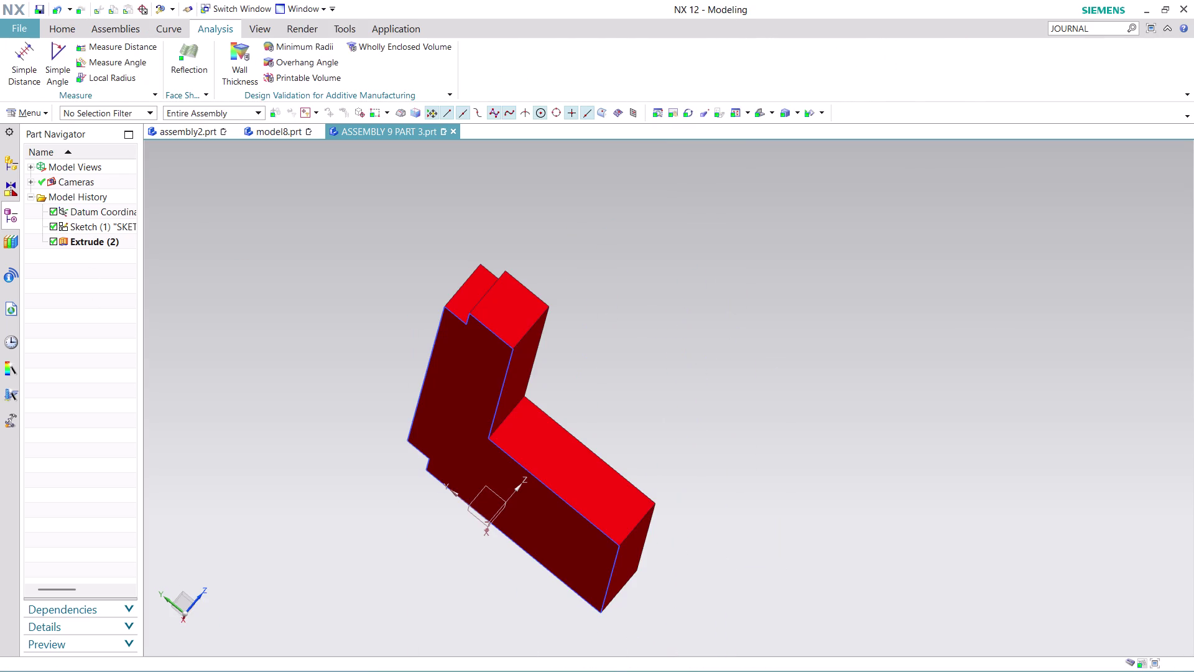
Switch back to assembly2.prt and view the widened red part within the stack.
click(183, 131)
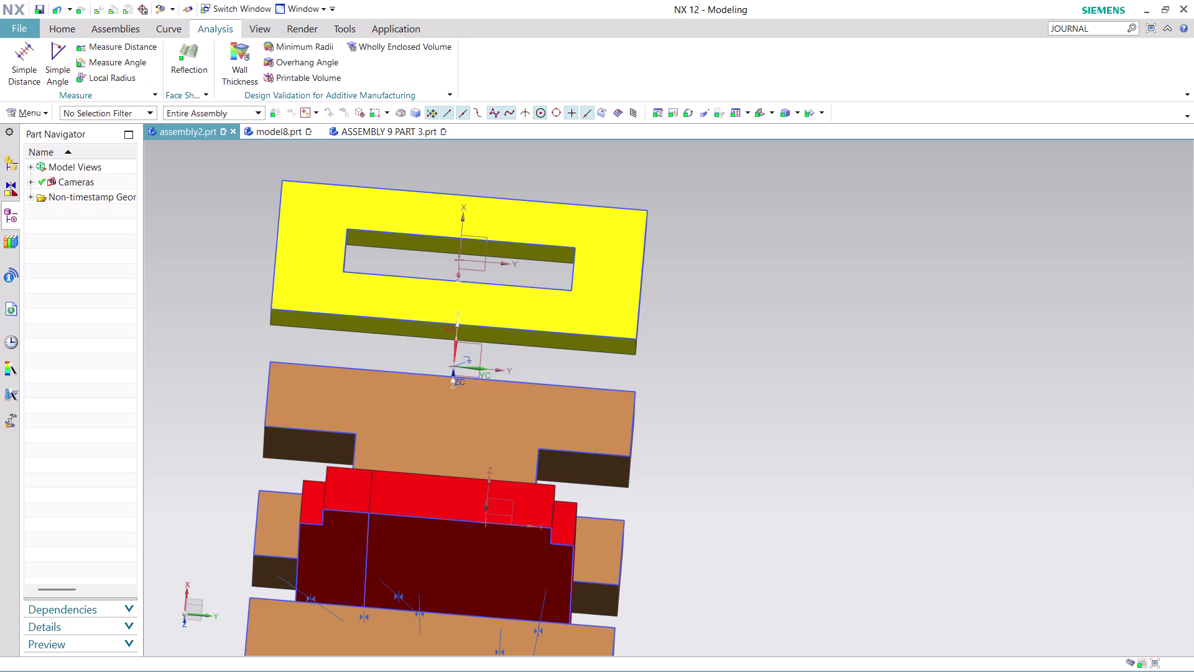
scroll(up, 3)
scroll(down, 3)
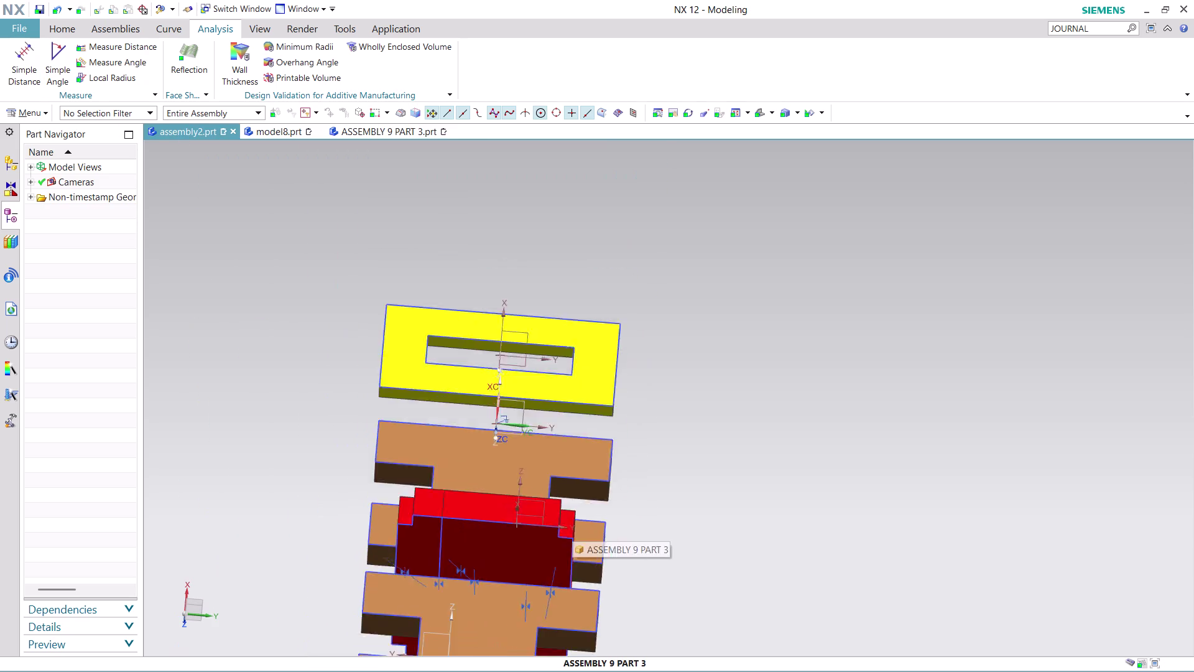
scroll(down, 3)
scroll(down, 3)
middle_drag(656, 497, 662, 528)
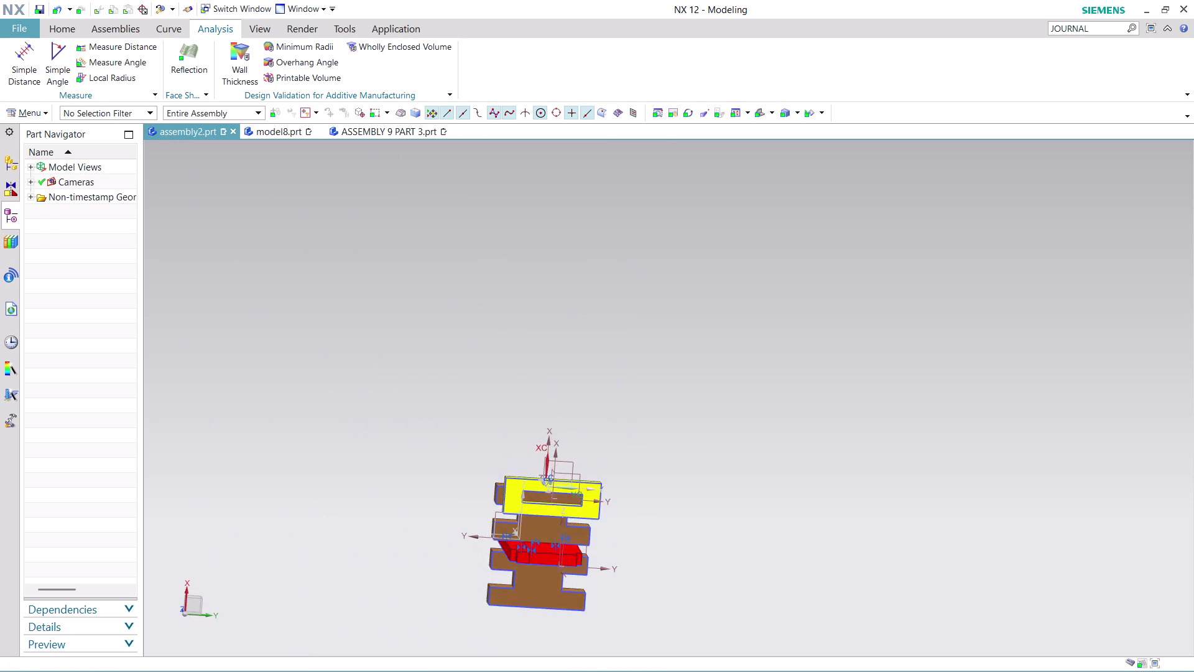
scroll(up, 3)
scroll(down, 3)
scroll(up, 3)
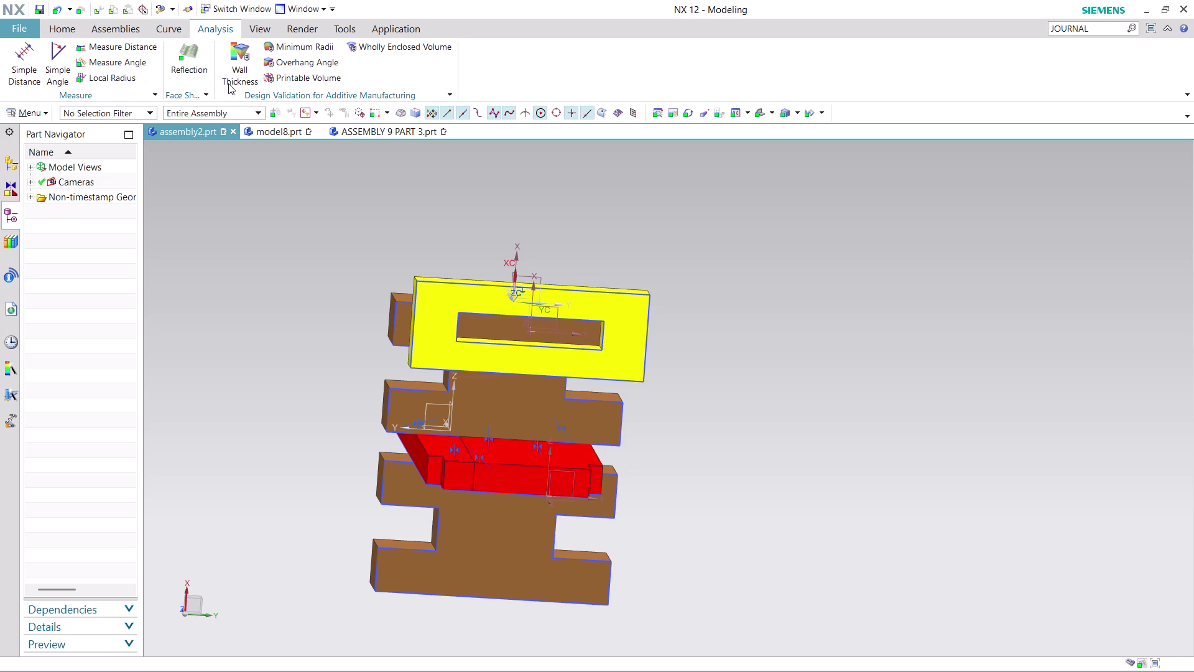
click(114, 32)
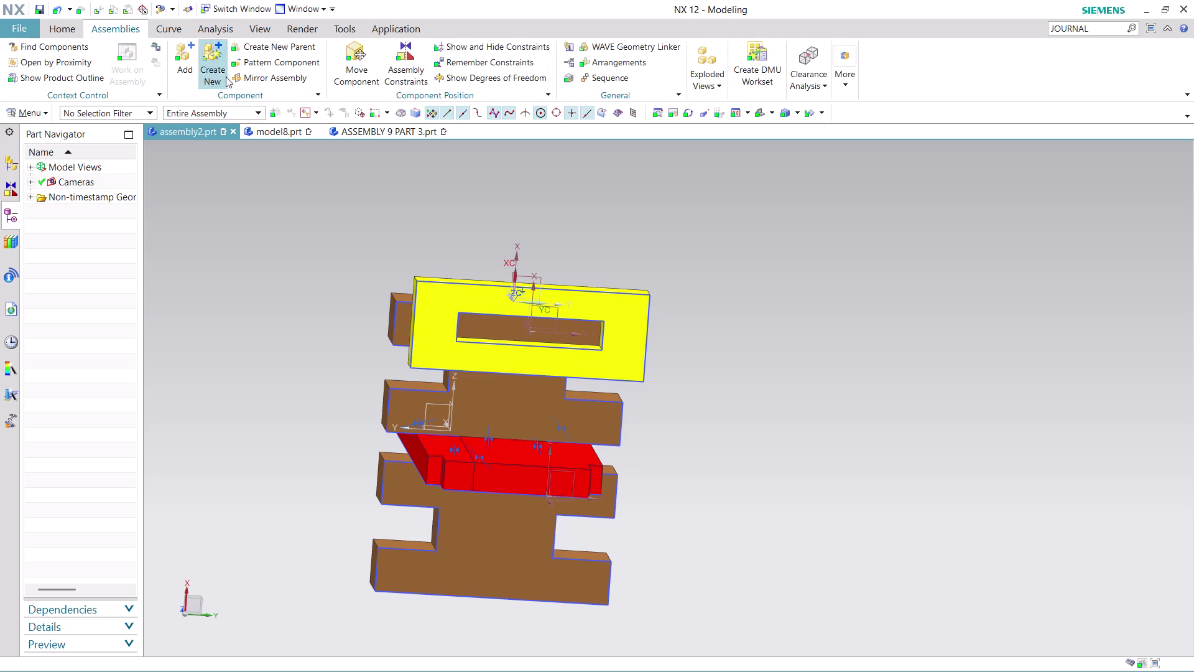
Touch a first face to a yellow block face chosen via QuickPick.
click(404, 59)
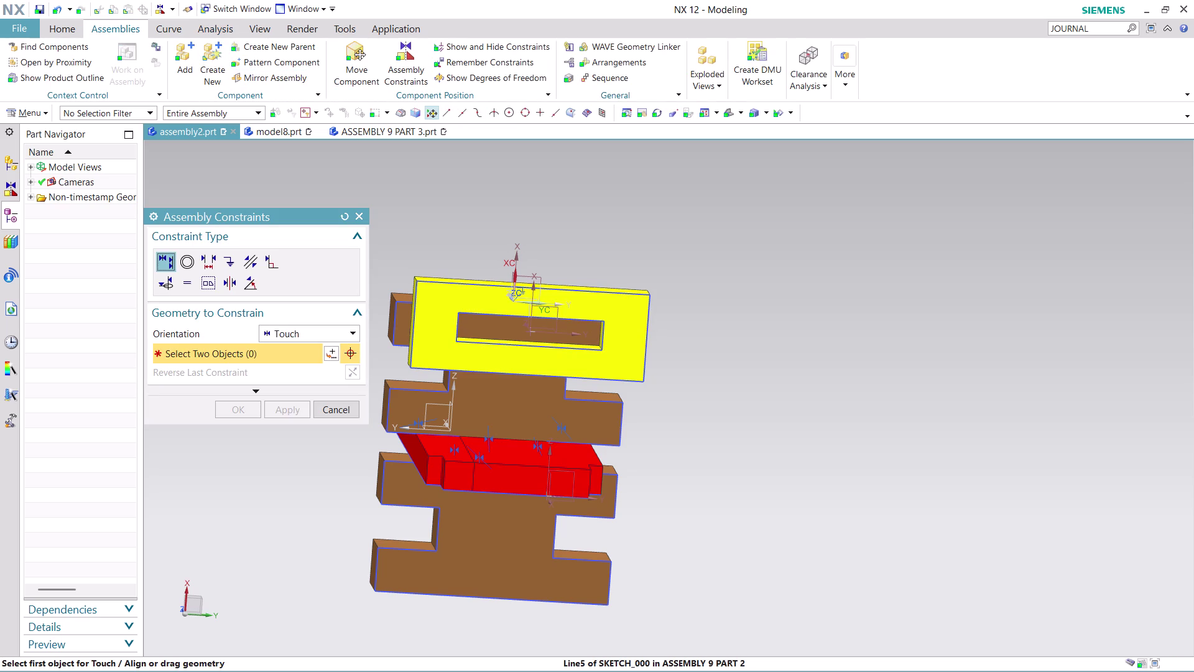
scroll(down, 3)
middle_drag(692, 331, 661, 299)
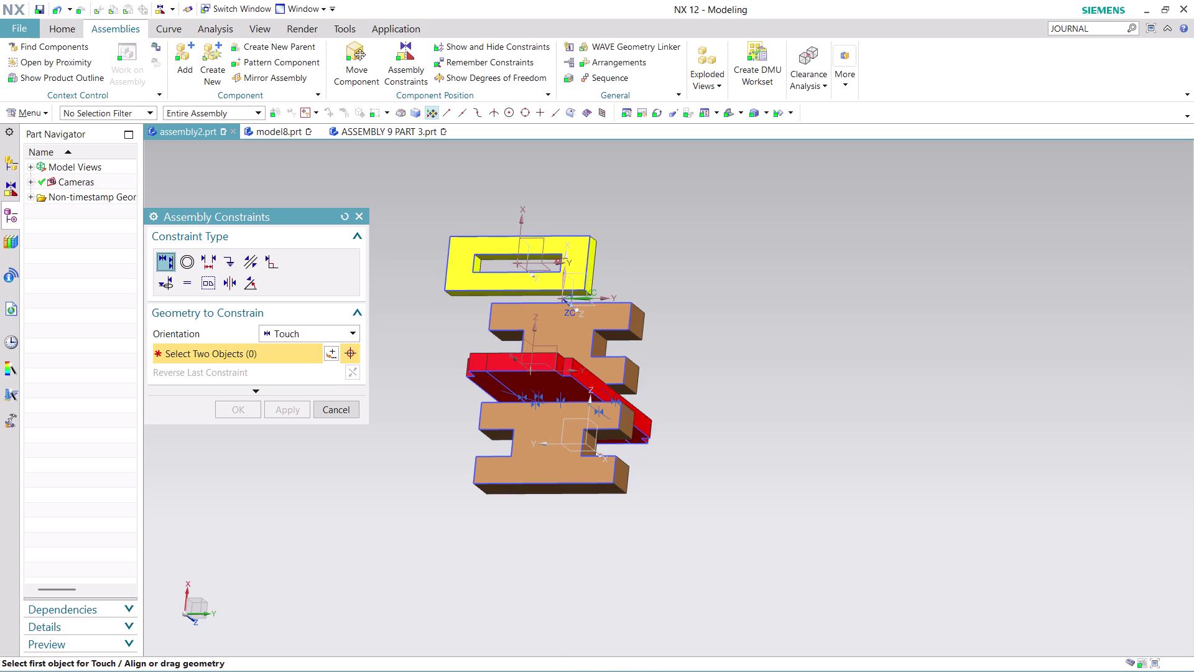
scroll(up, 3)
scroll(up, 3)
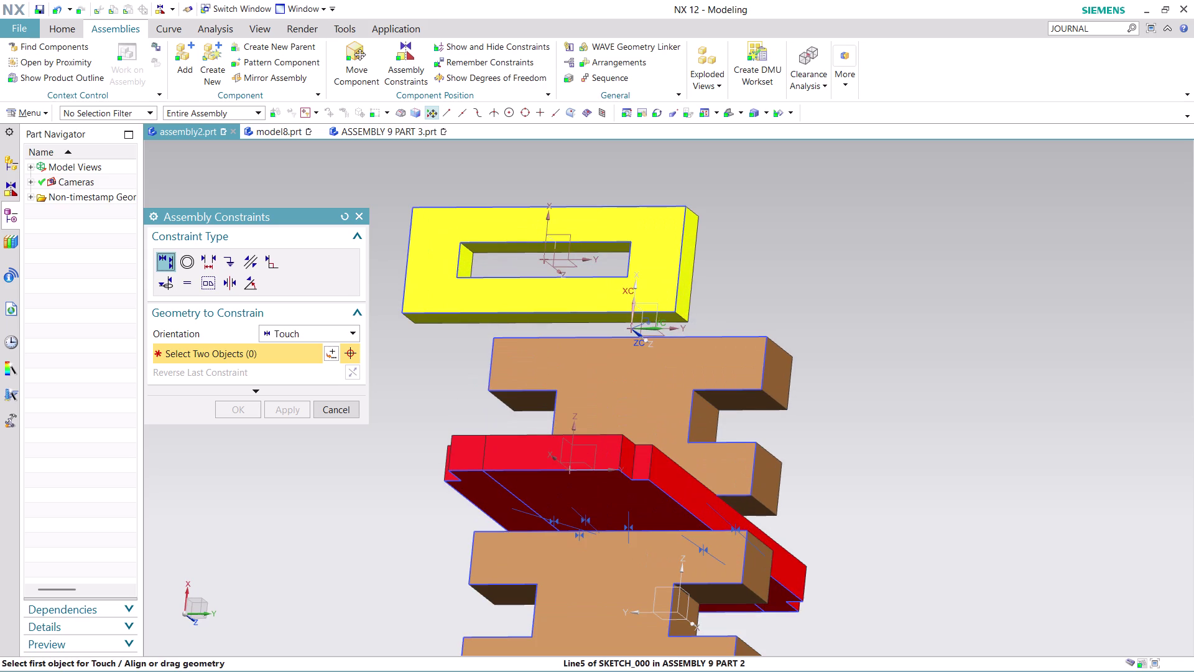
middle_drag(743, 209, 752, 307)
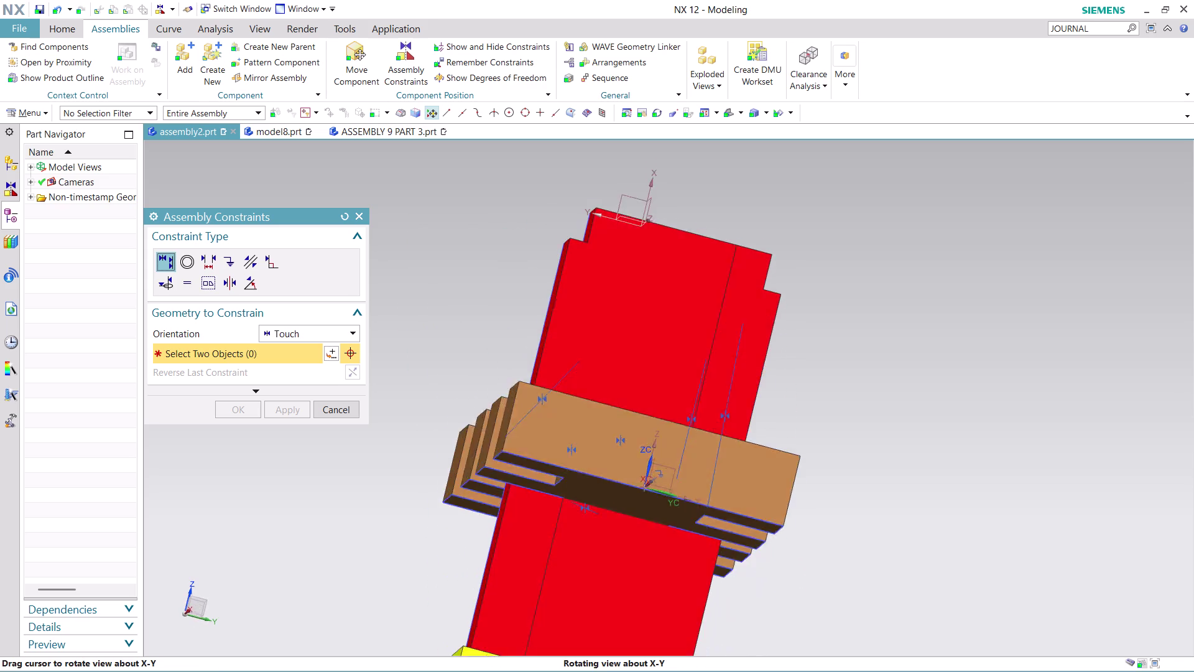
middle_drag(753, 306, 754, 328)
scroll(down, 3)
scroll(up, 3)
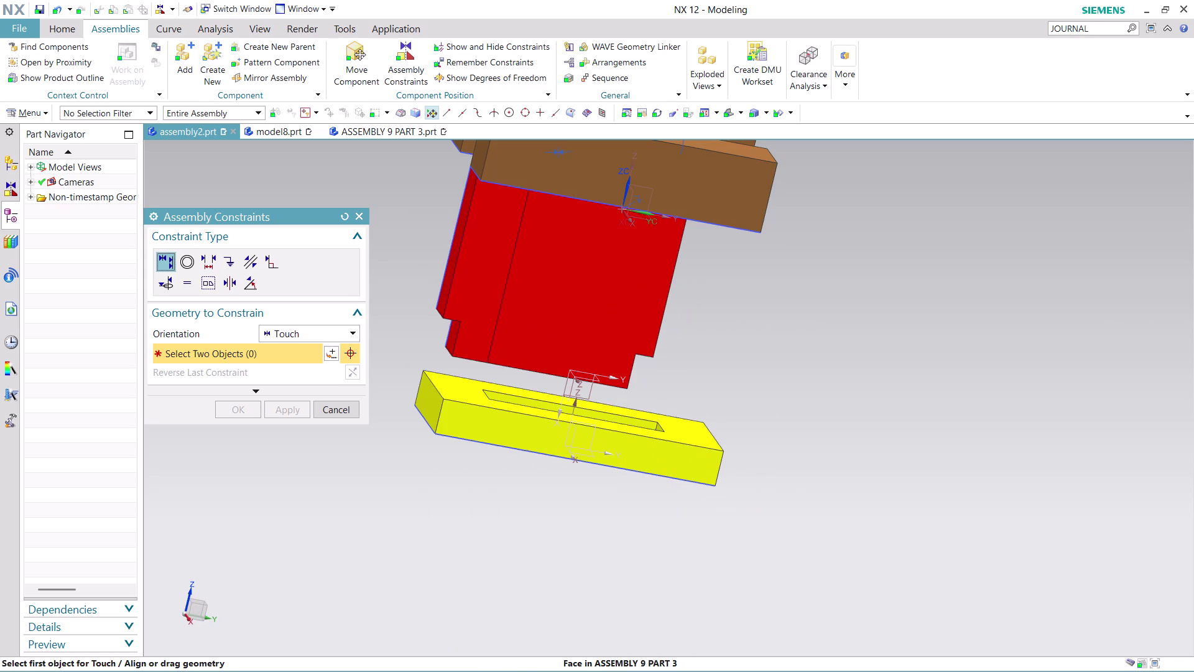
click(441, 378)
middle_drag(744, 334, 780, 277)
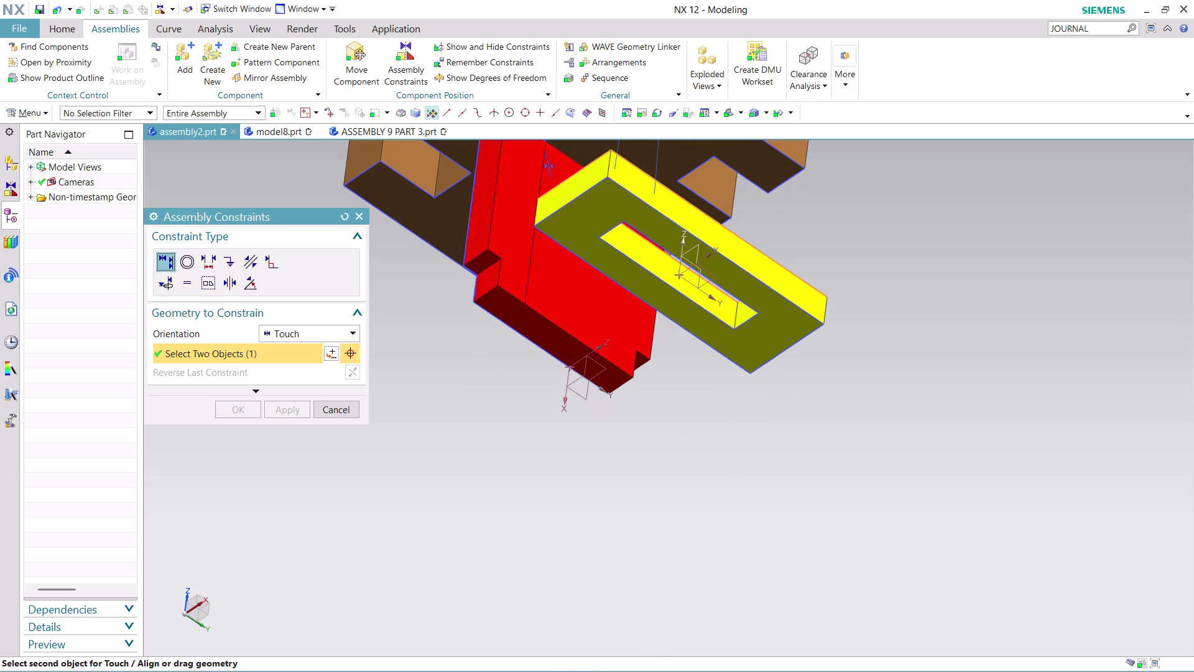
click(482, 262)
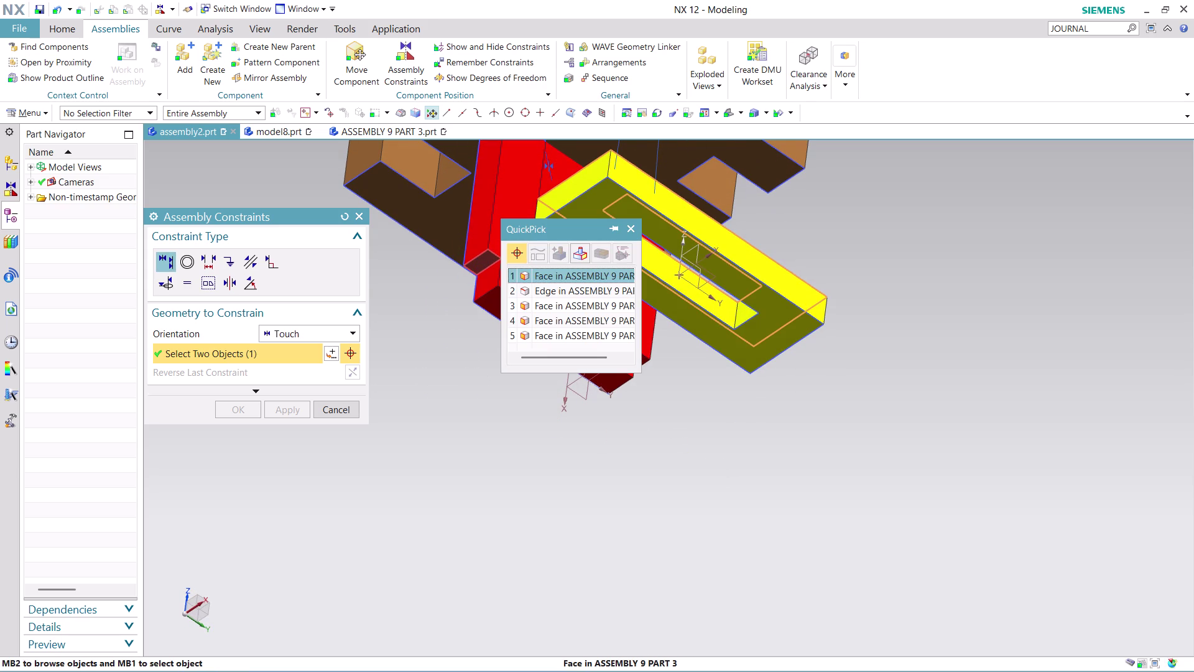
click(592, 273)
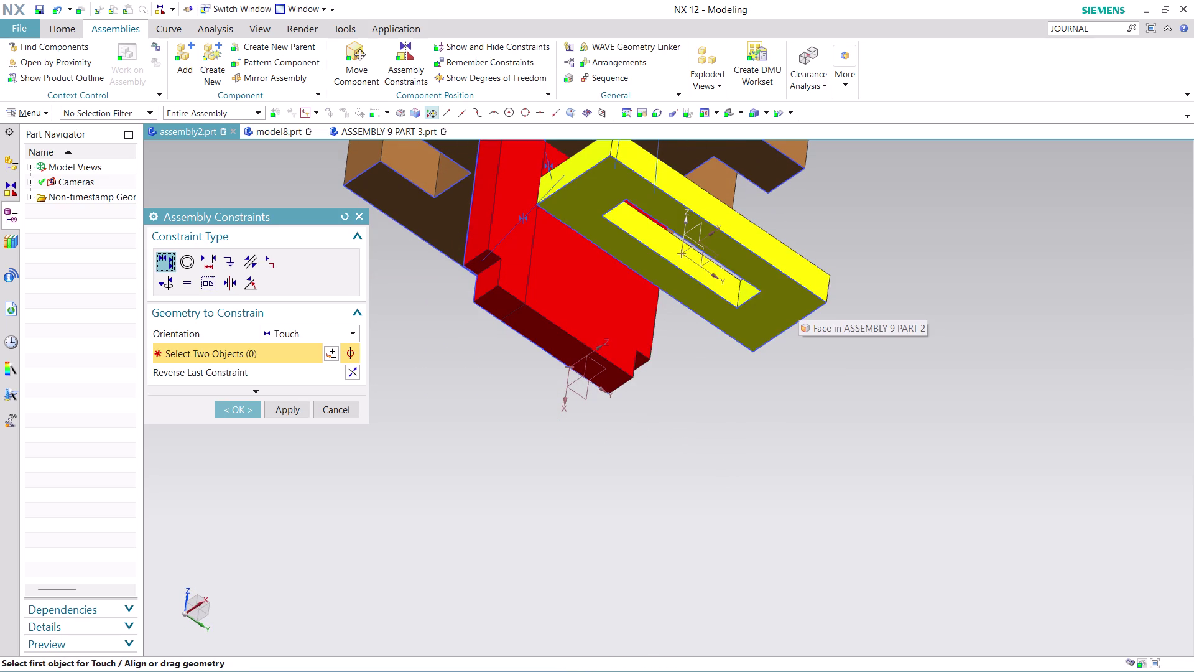
Touch a second yellow block face to its matching face on the red slider.
scroll(down, 3)
middle_drag(799, 382, 800, 377)
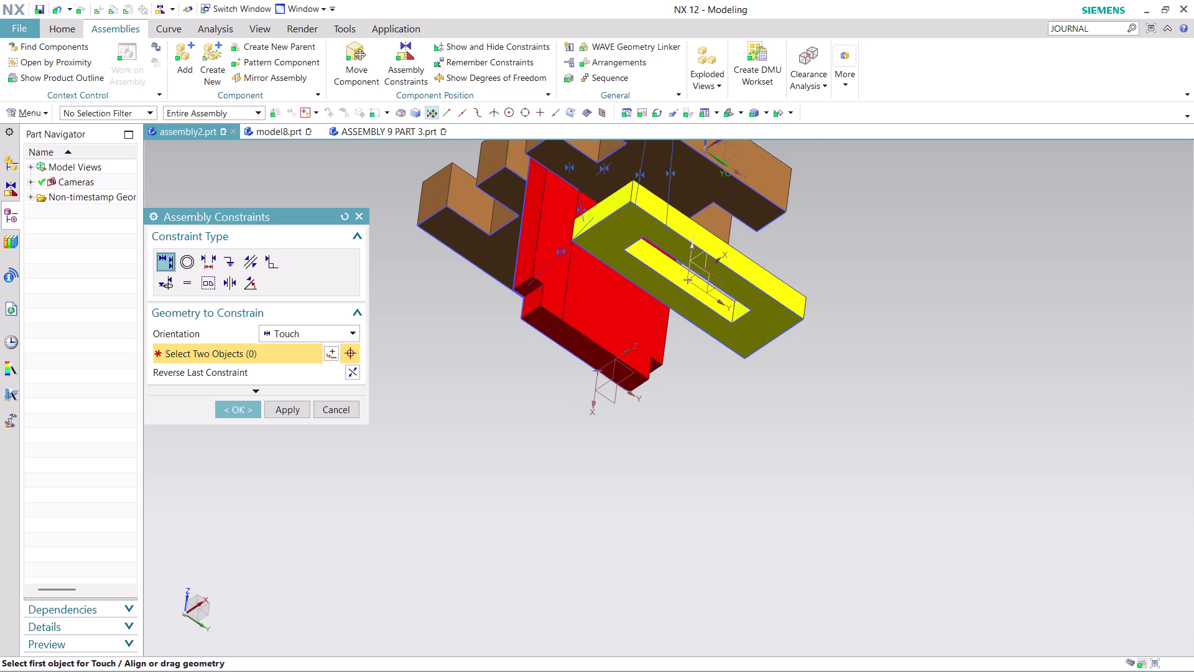
middle_drag(800, 377, 820, 349)
scroll(up, 3)
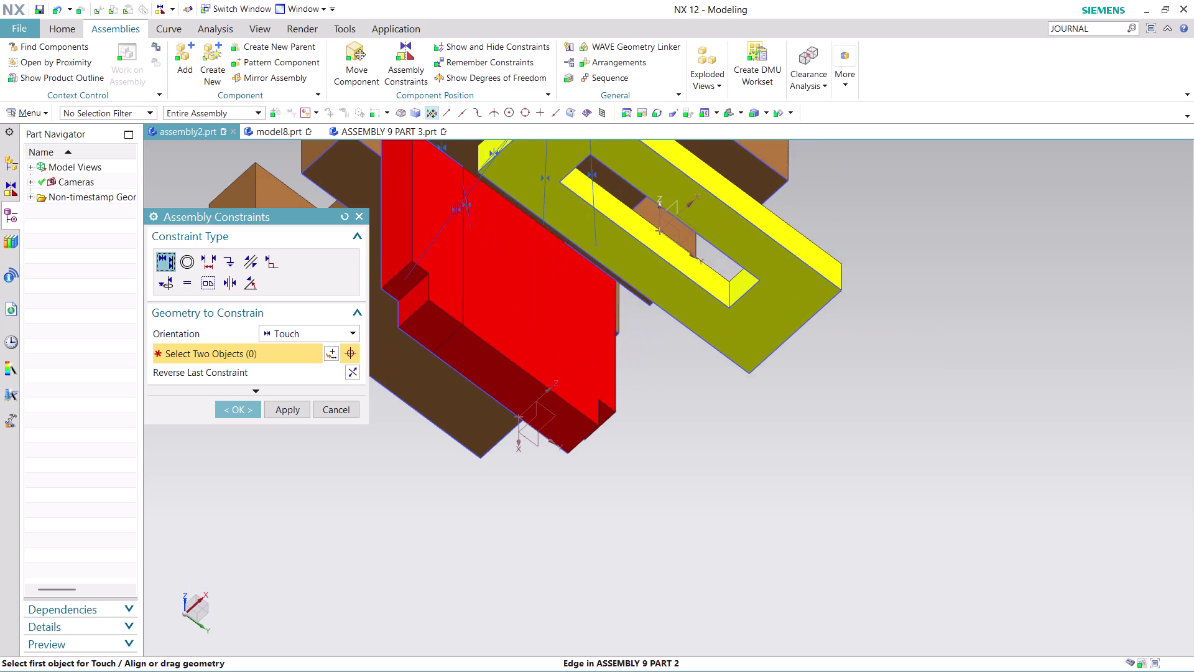
click(643, 237)
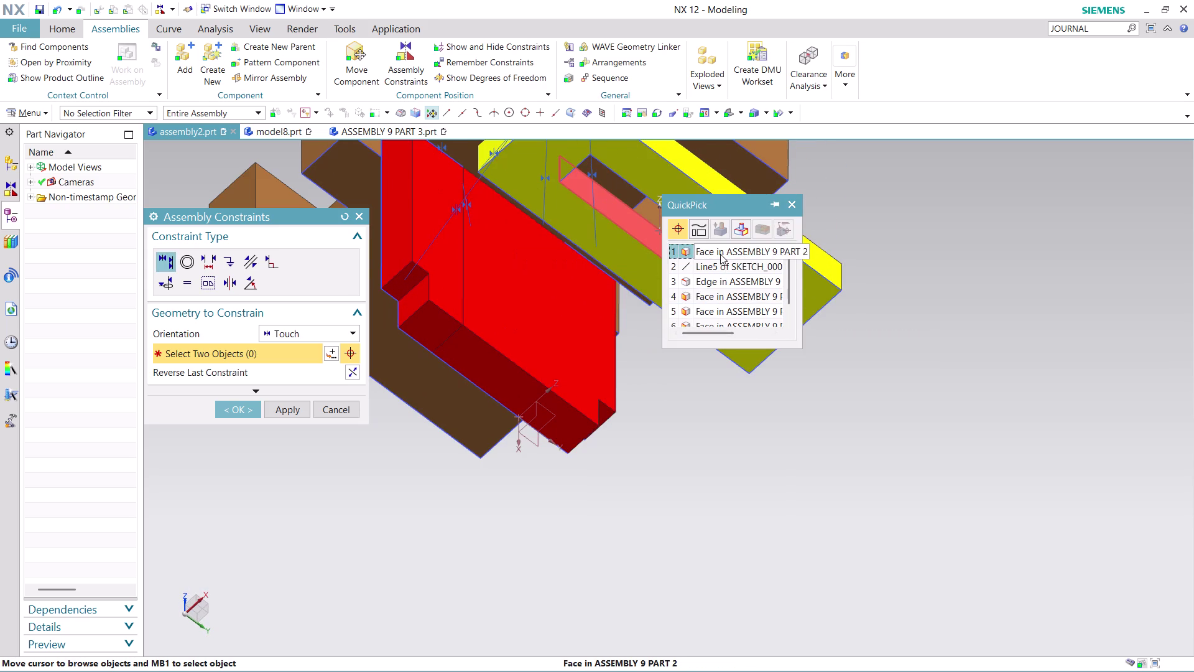
click(720, 254)
middle_drag(736, 428, 794, 400)
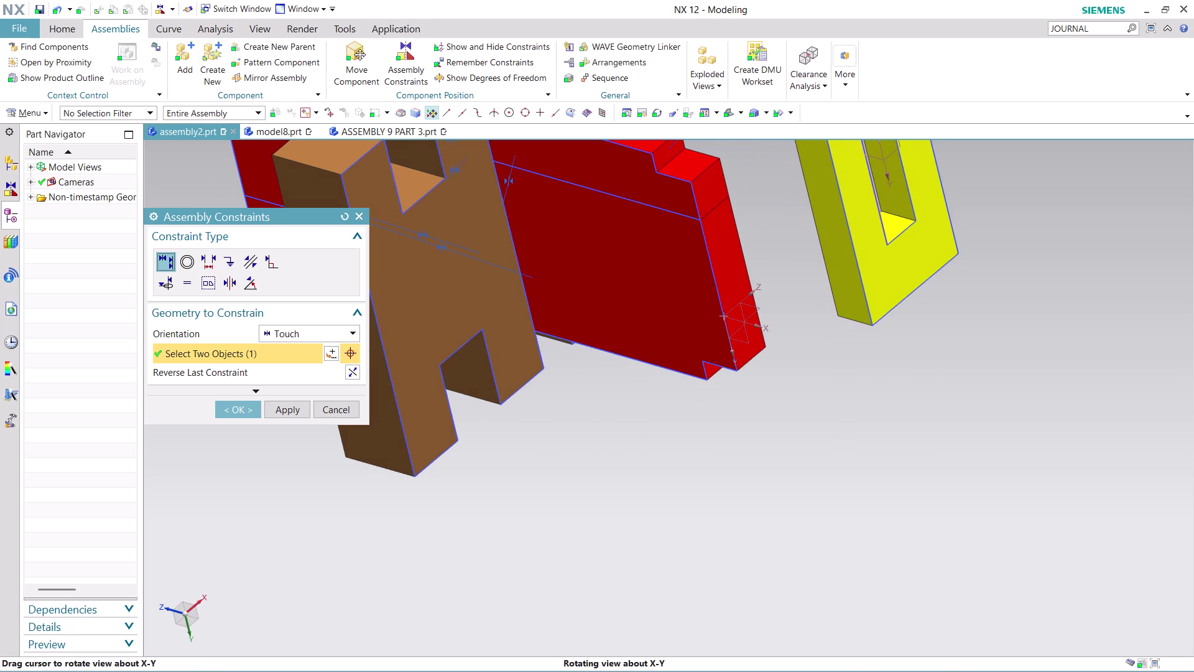
click(694, 235)
click(768, 245)
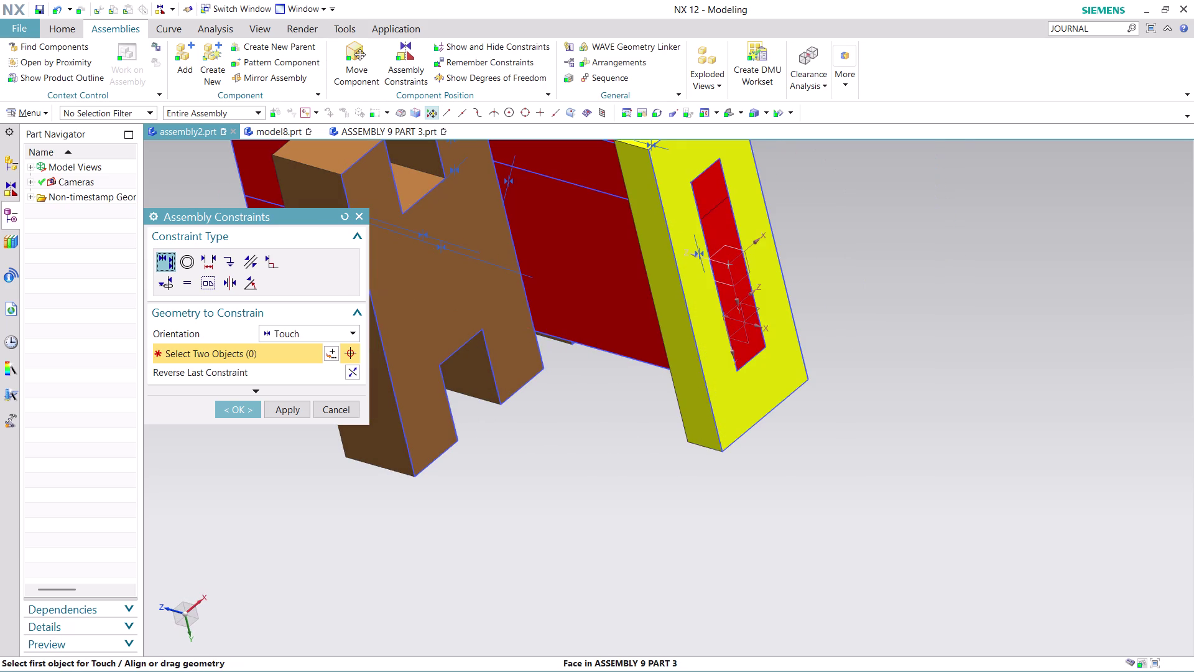
Orbit to check the block's fit on the slider and confirm the constraints.
middle_drag(836, 219, 763, 232)
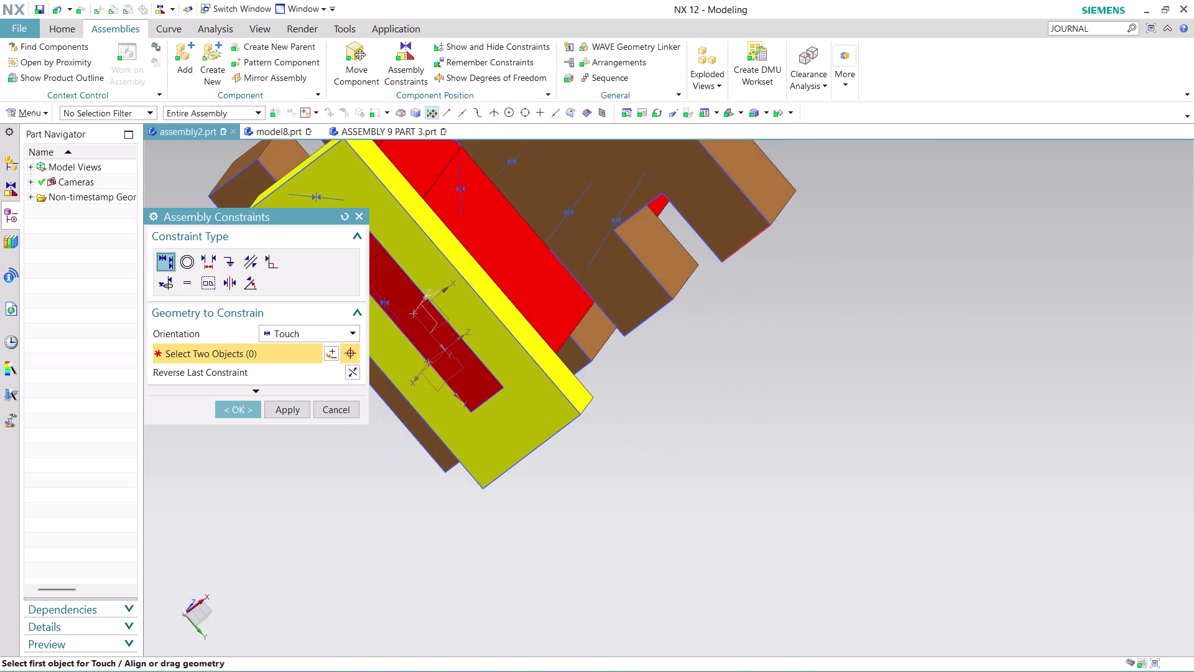
scroll(down, 3)
scroll(up, 3)
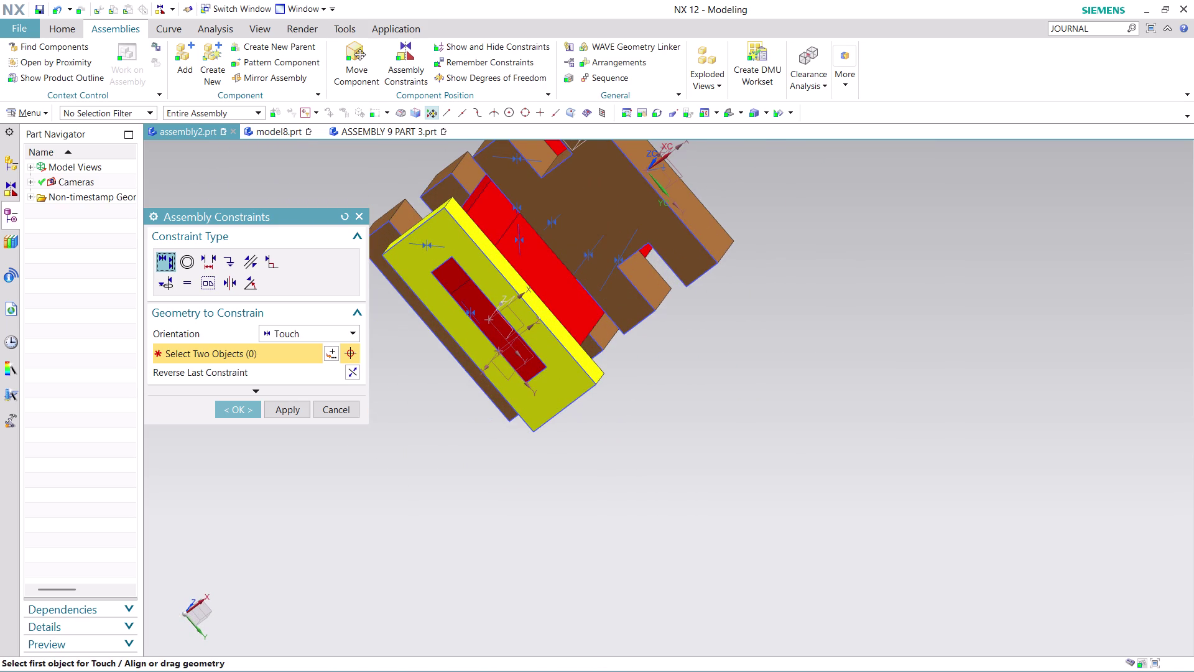
middle_drag(638, 379, 541, 419)
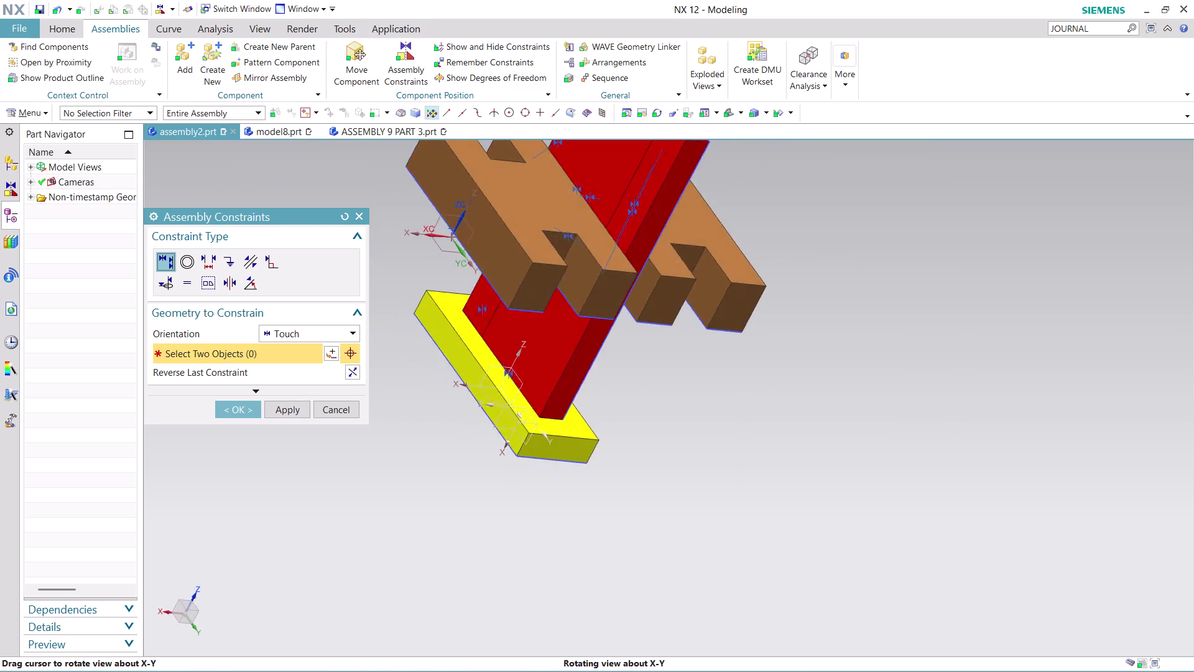
middle_drag(542, 419, 440, 365)
middle_drag(439, 362, 437, 342)
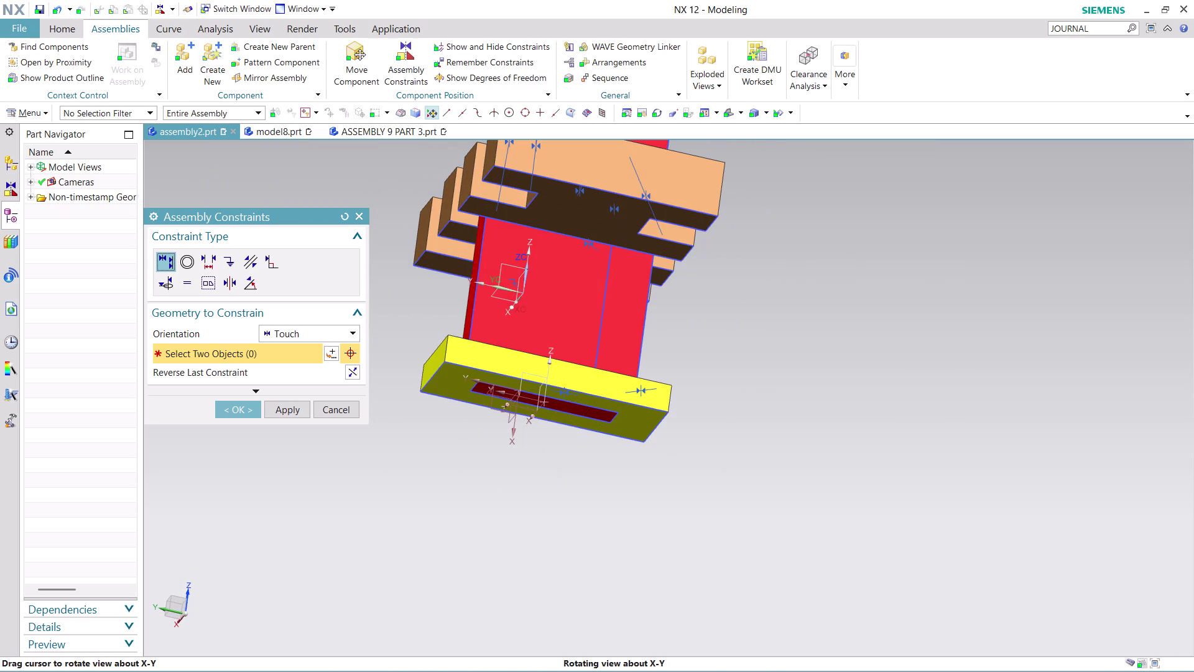
middle_drag(437, 342, 436, 338)
scroll(up, 3)
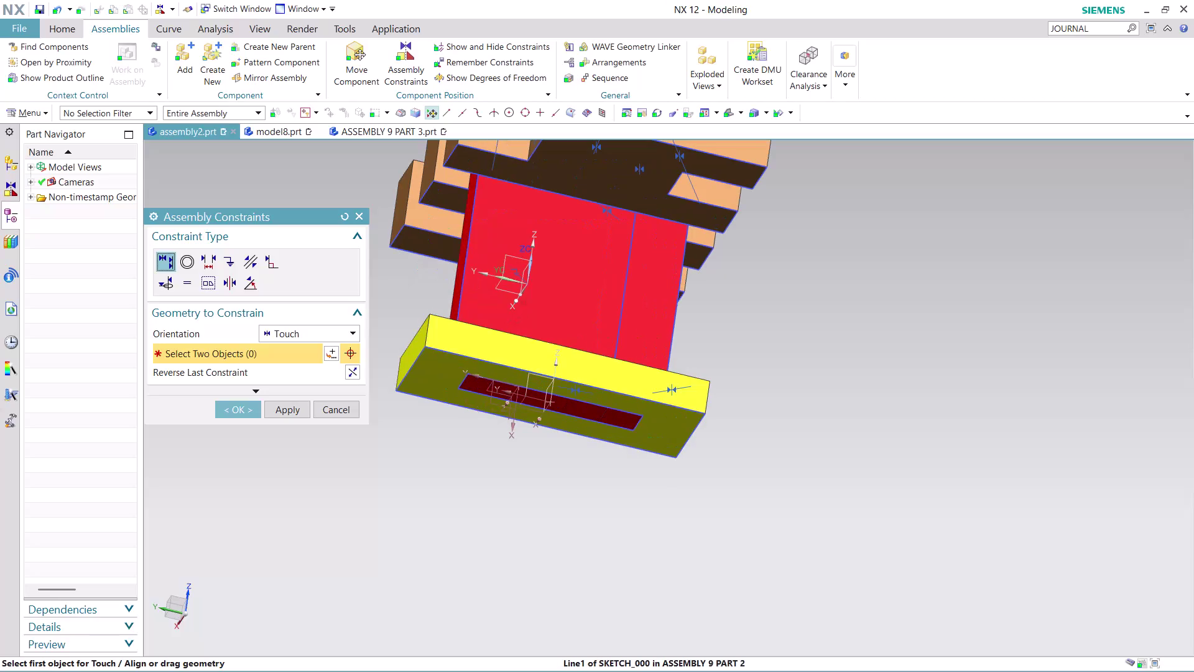
click(230, 410)
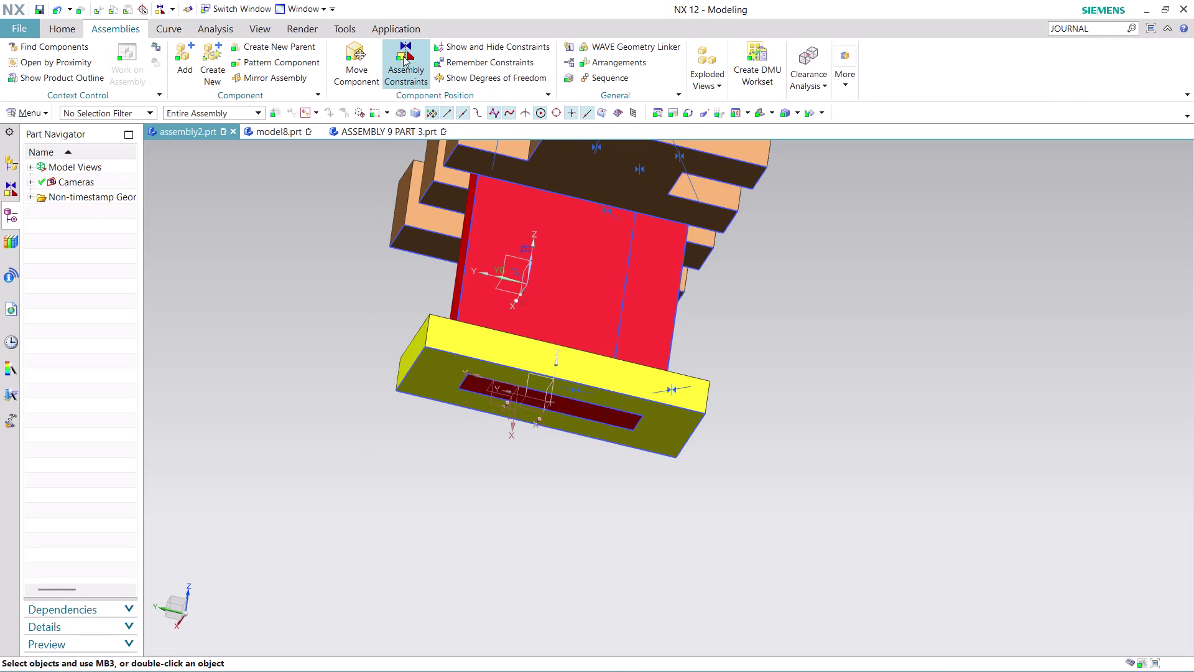
Drag the yellow block along the red slider with Move Component's handle.
click(356, 82)
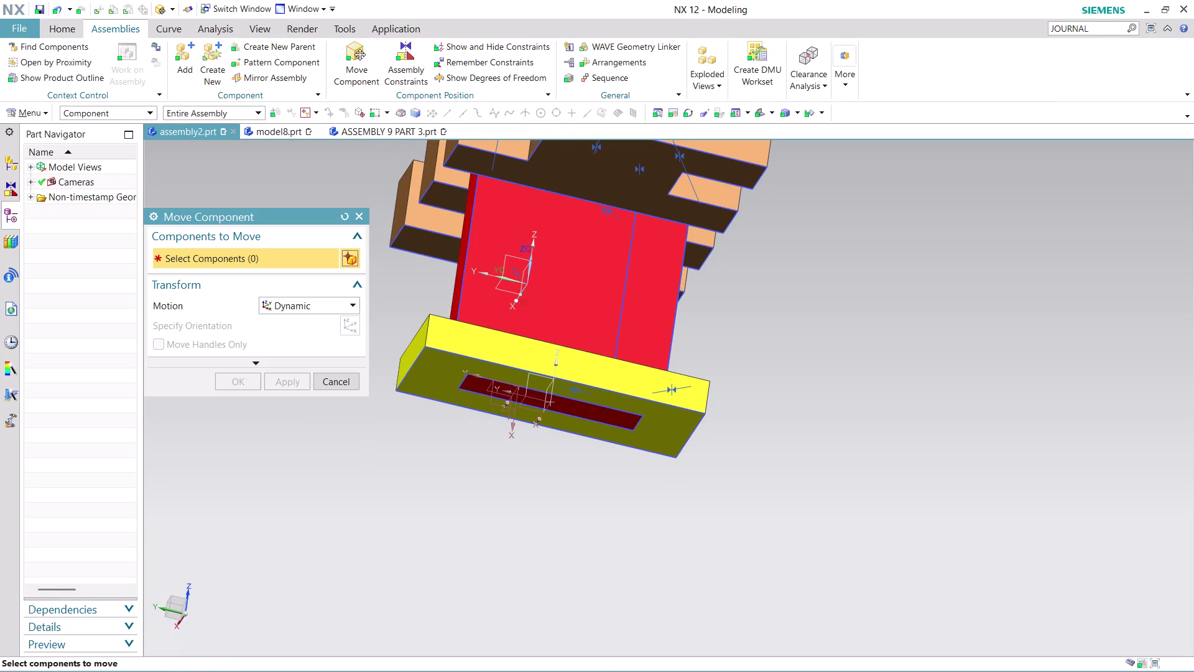
click(481, 339)
click(351, 319)
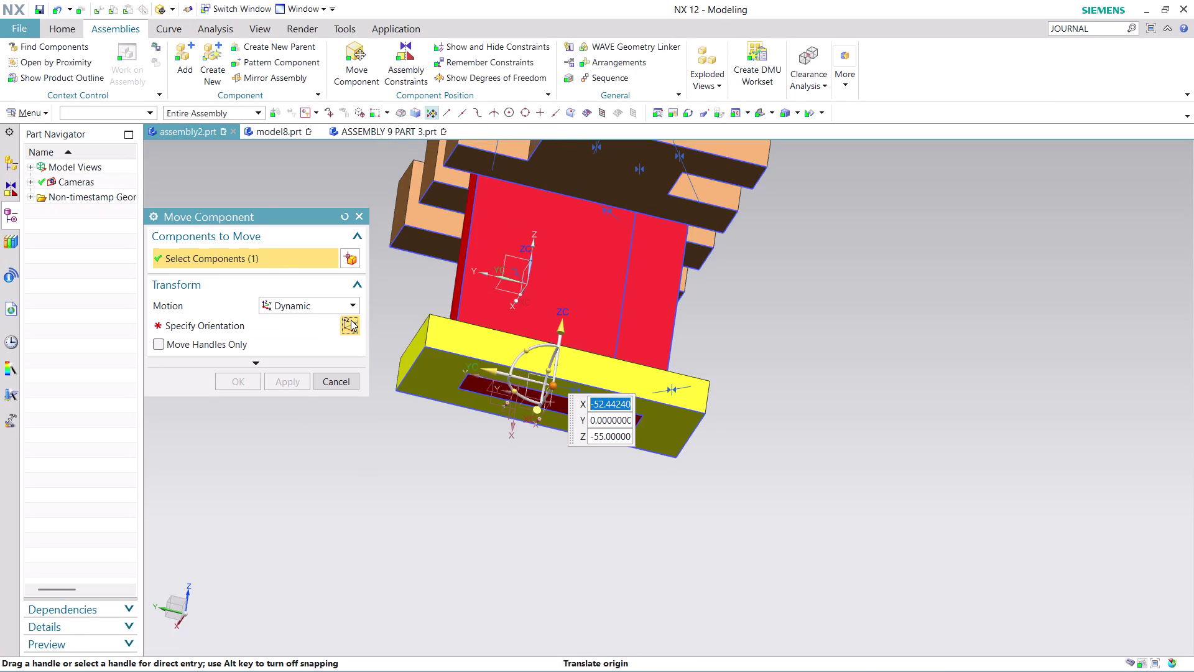
drag(493, 367, 403, 351)
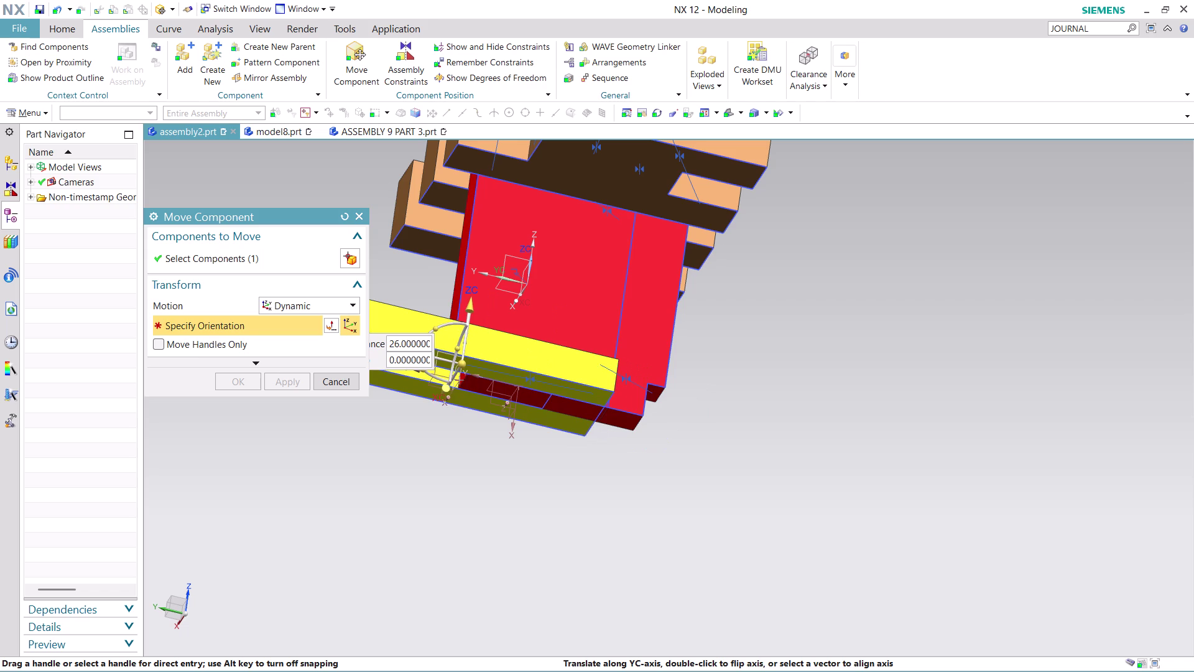
drag(403, 351, 446, 355)
middle_drag(452, 455, 469, 416)
click(234, 385)
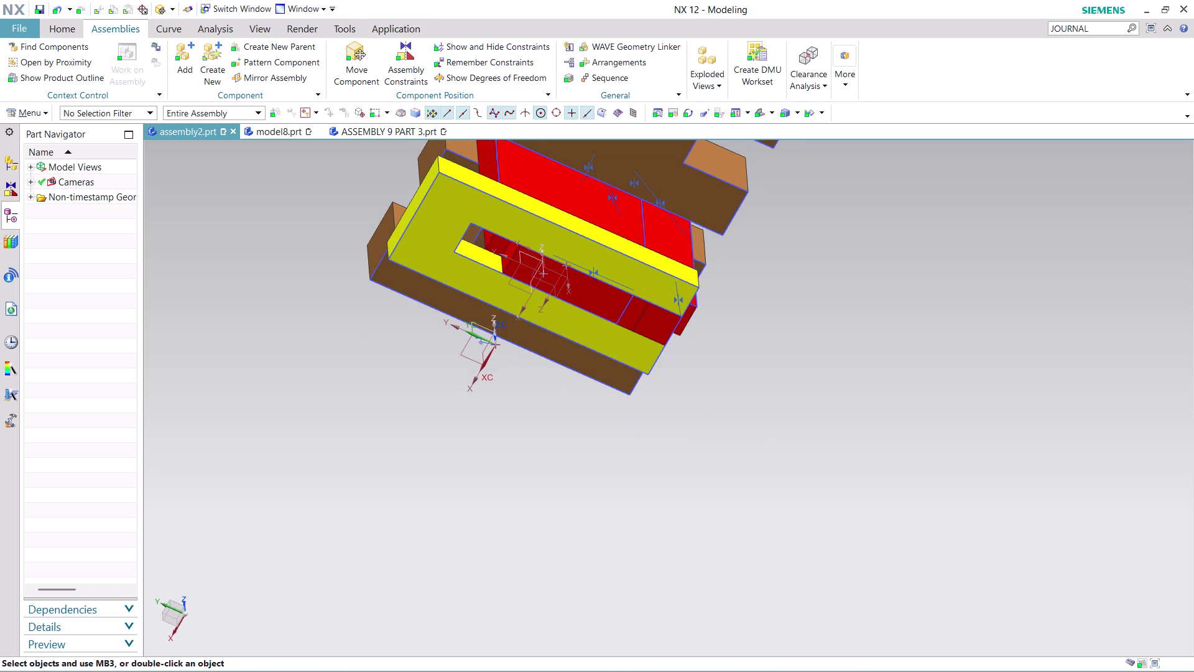
click(401, 66)
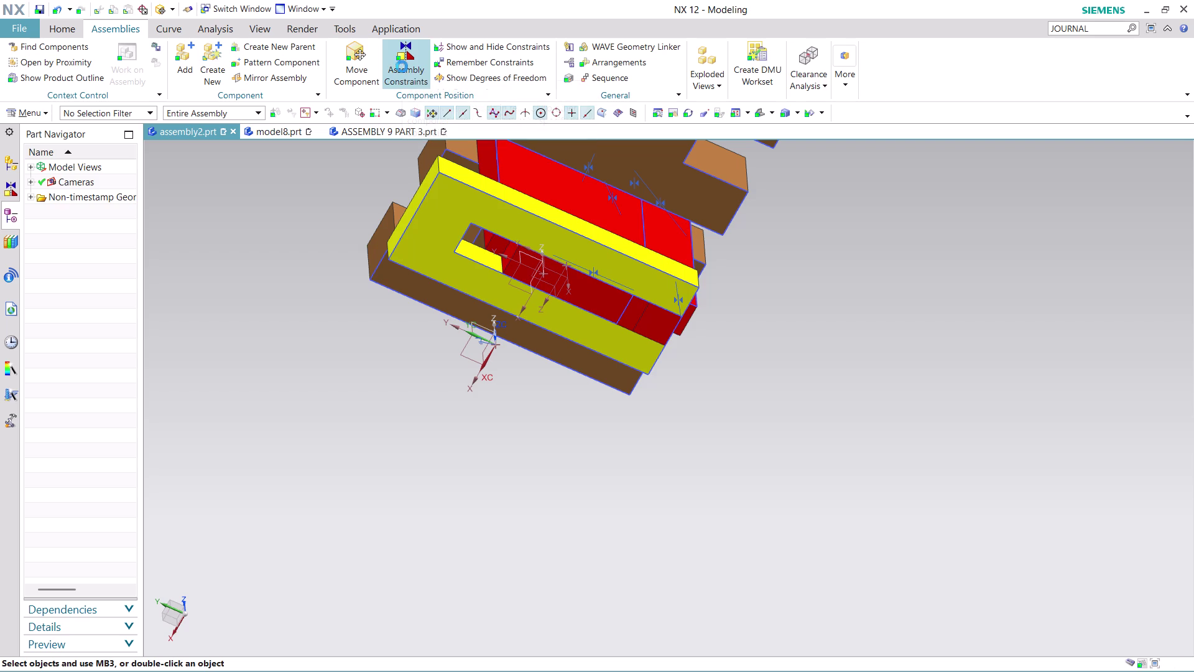
Apply a Touch constraint between the yellow slotted block's face and the brown H-plate face.
click(509, 252)
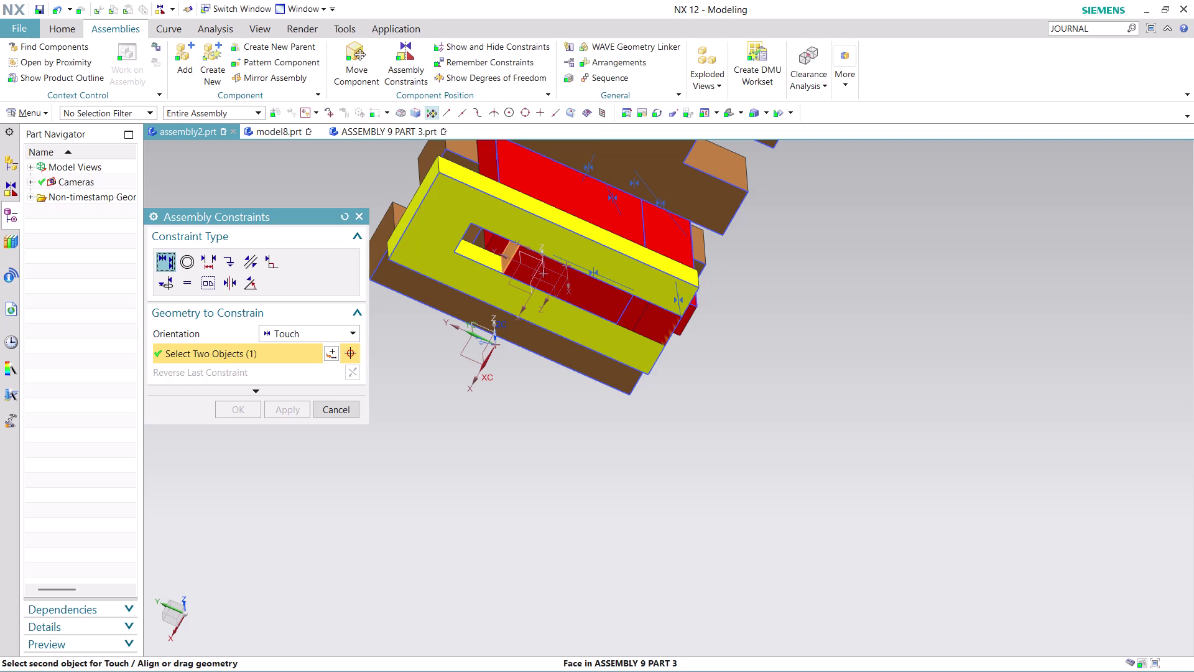
middle_drag(493, 384, 471, 397)
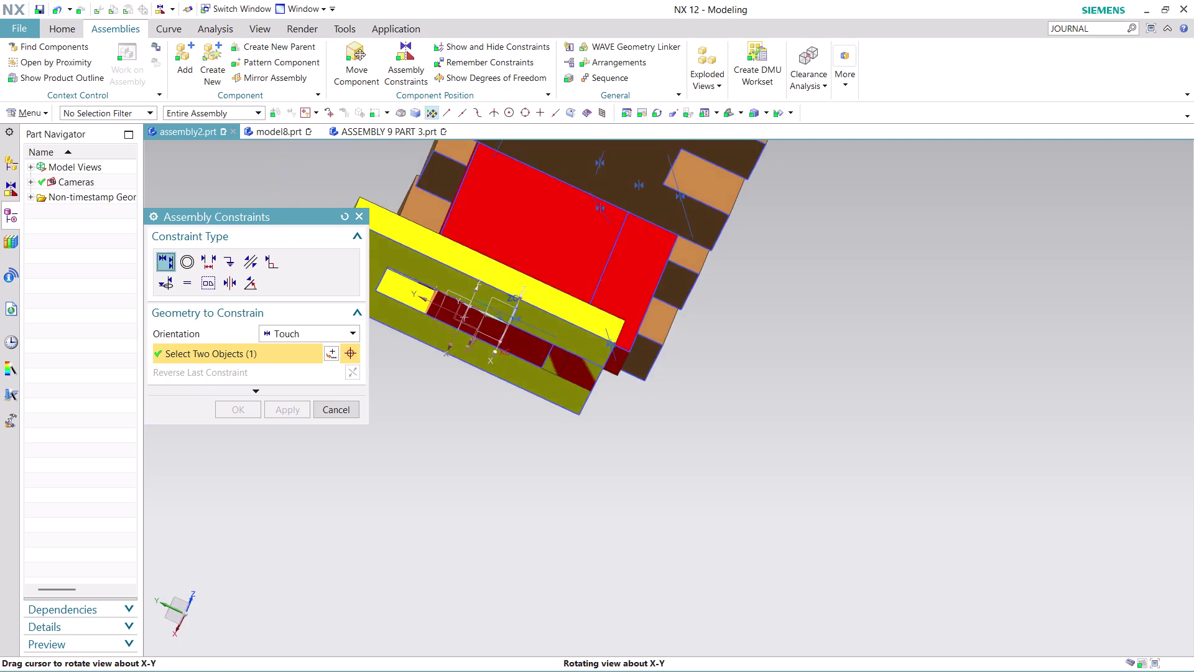
middle_drag(471, 396, 459, 363)
scroll(down, 3)
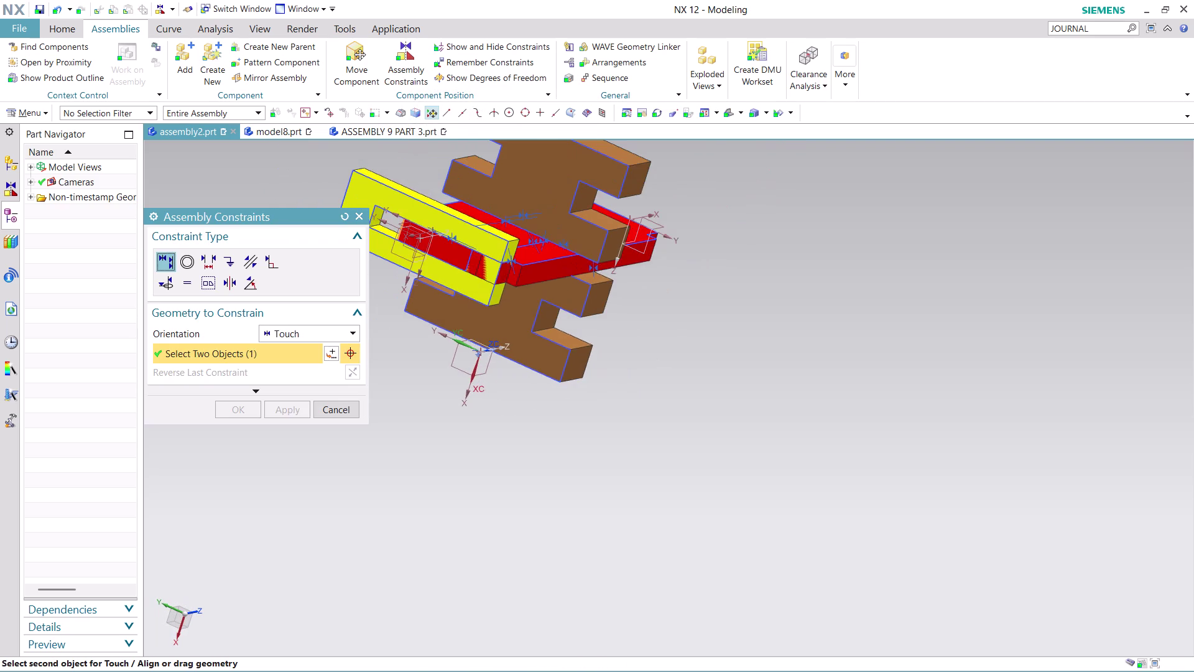
scroll(up, 3)
click(375, 202)
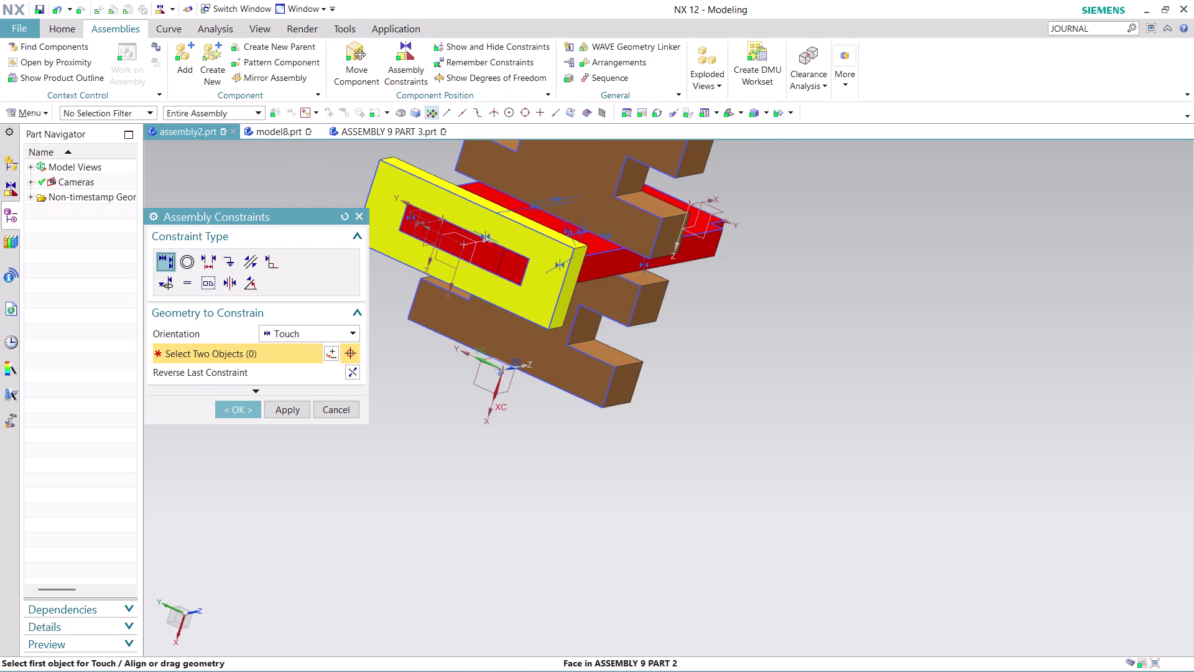
click(231, 410)
scroll(down, 3)
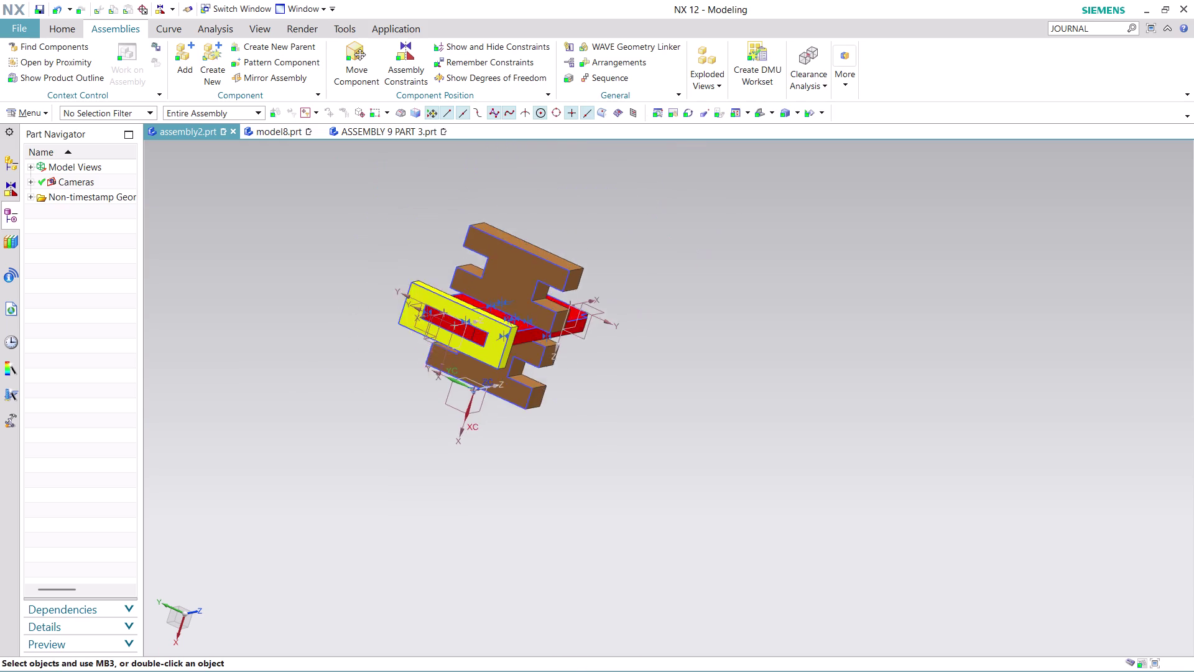
scroll(down, 3)
scroll(up, 3)
middle_drag(418, 255, 325, 328)
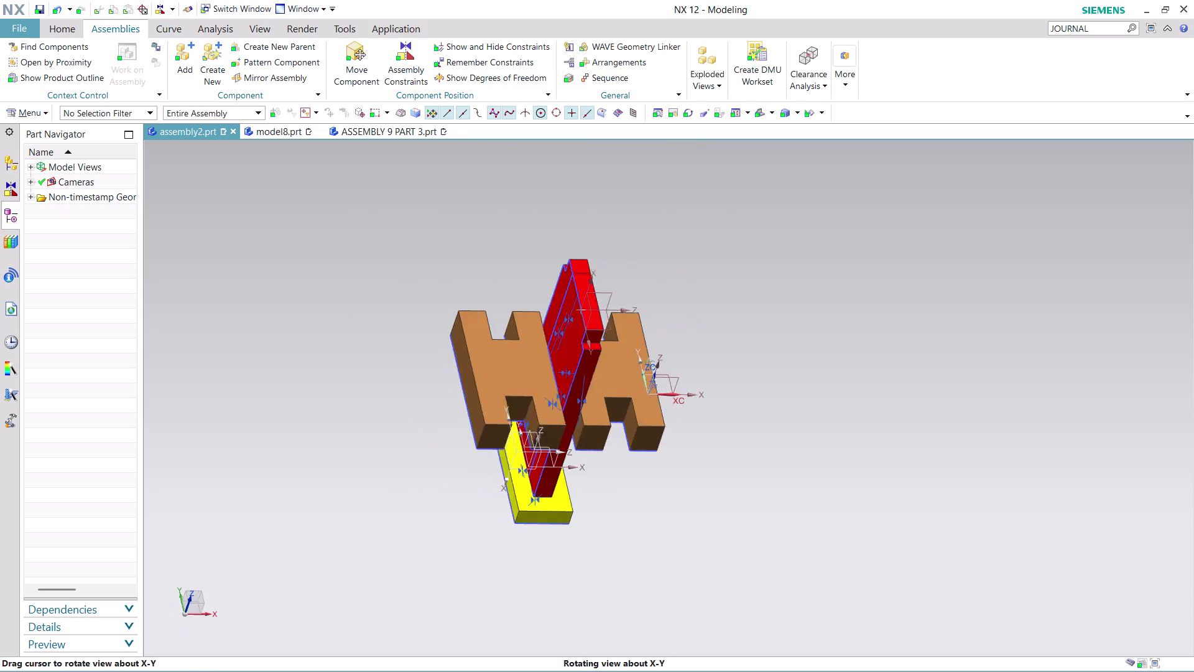
middle_drag(324, 329, 278, 304)
scroll(up, 3)
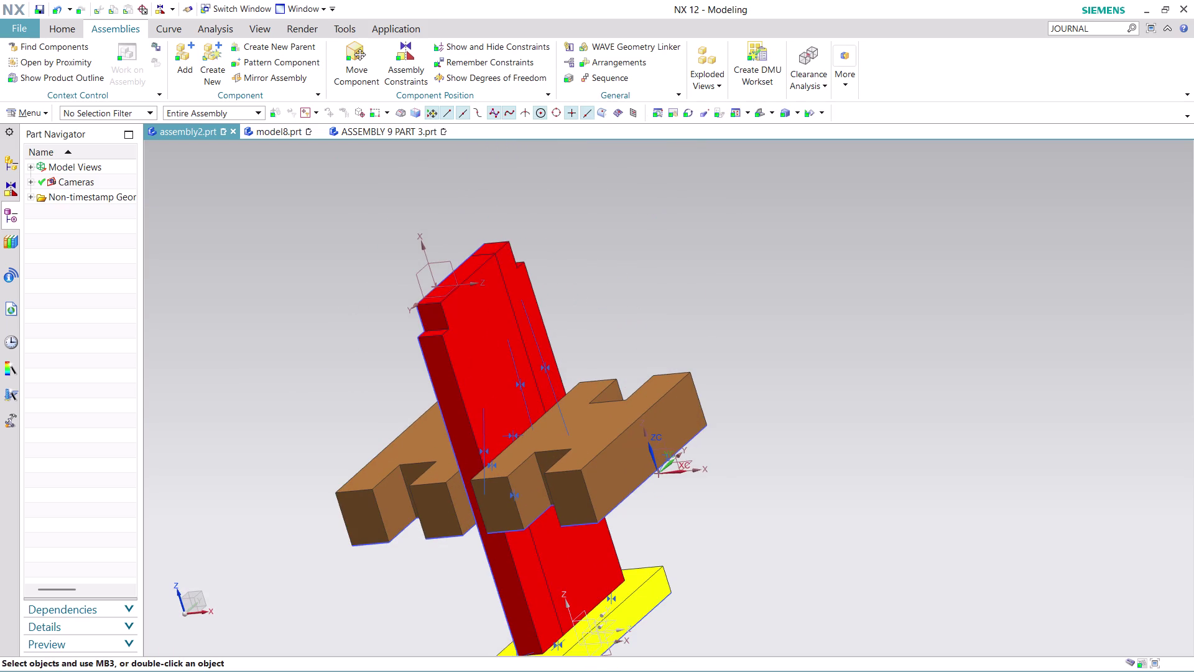
middle_drag(612, 268, 637, 316)
scroll(down, 3)
scroll(up, 3)
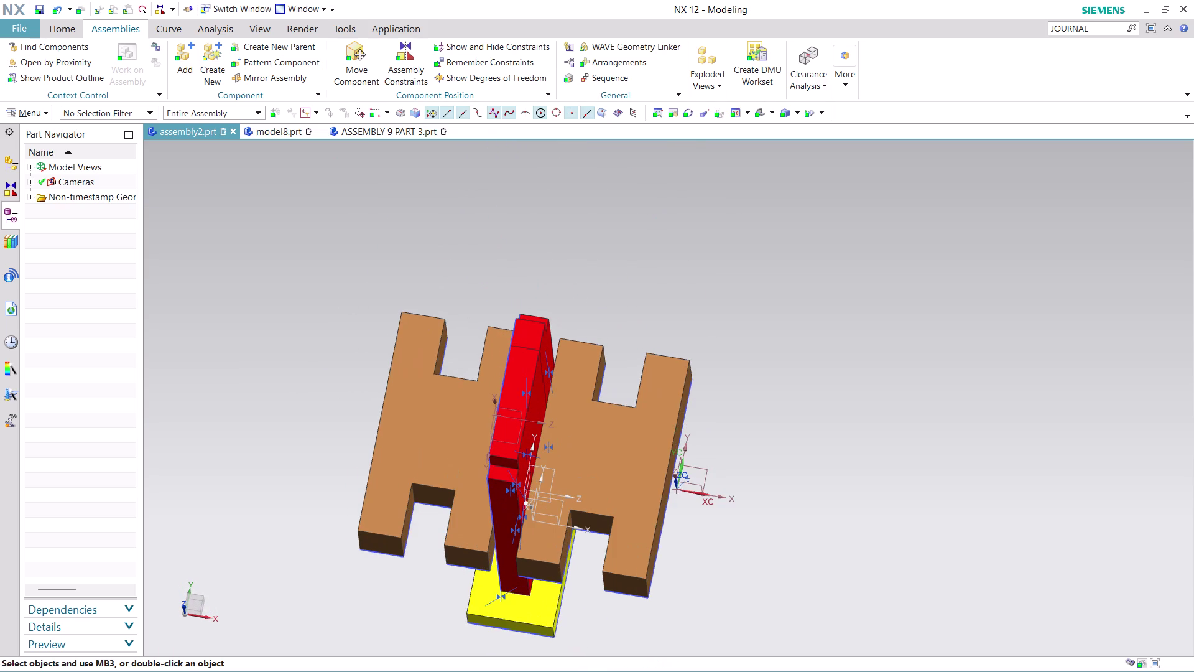
middle_drag(622, 313, 629, 298)
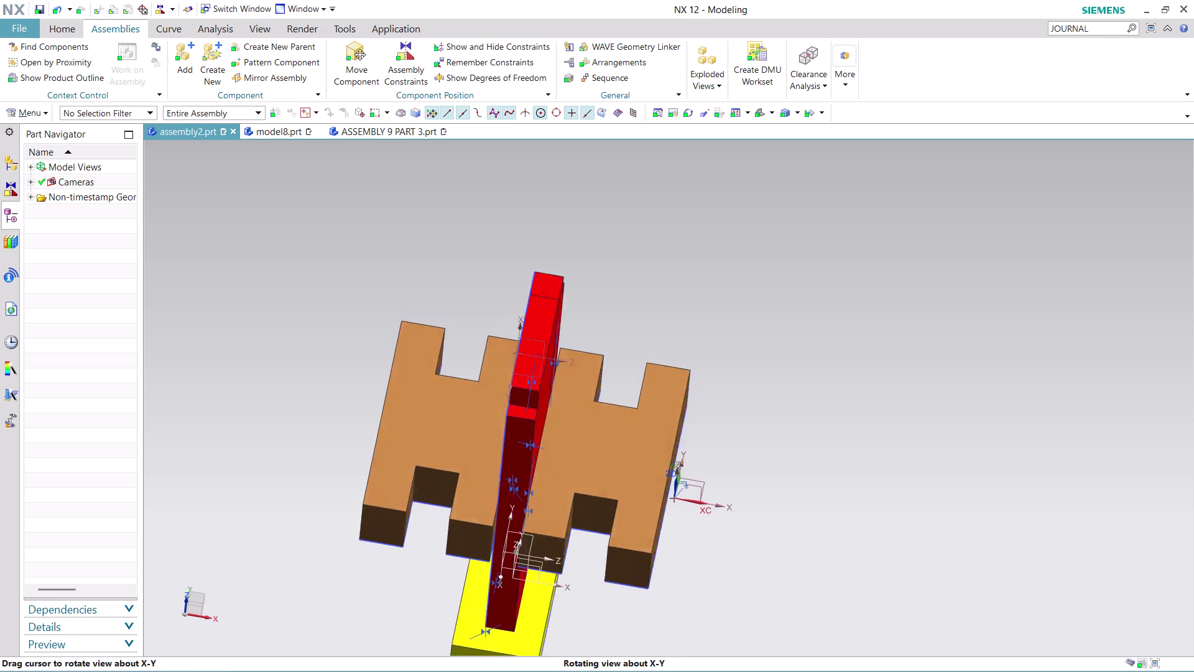
middle_drag(630, 298, 627, 290)
middle_click(627, 290)
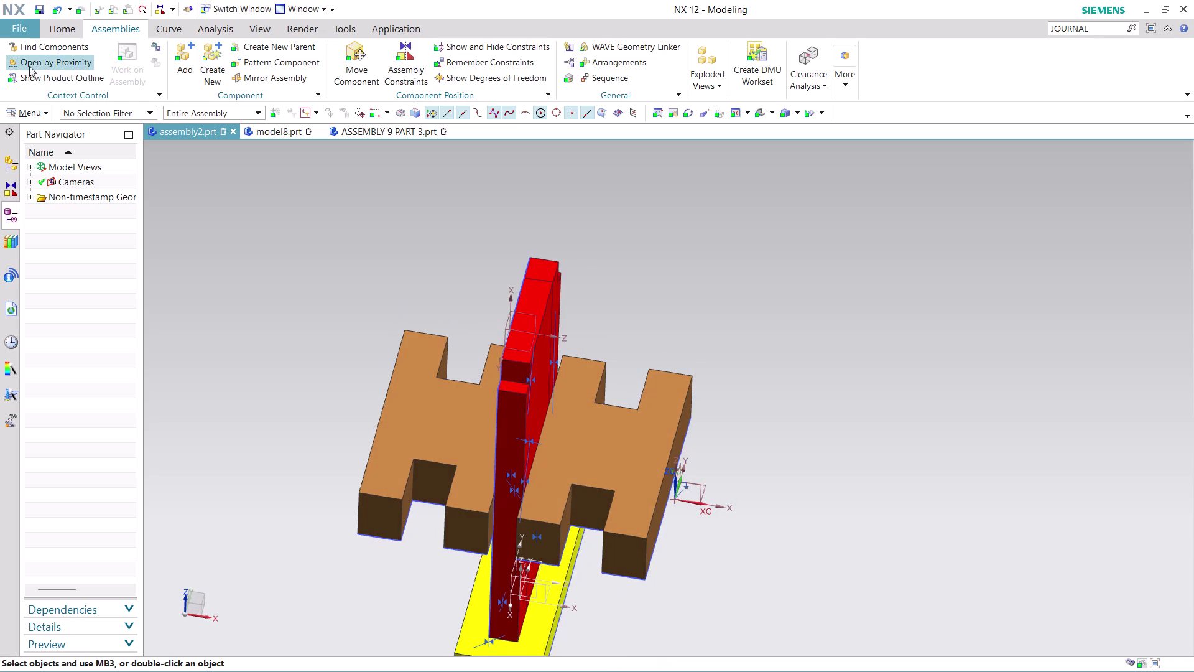
click(182, 52)
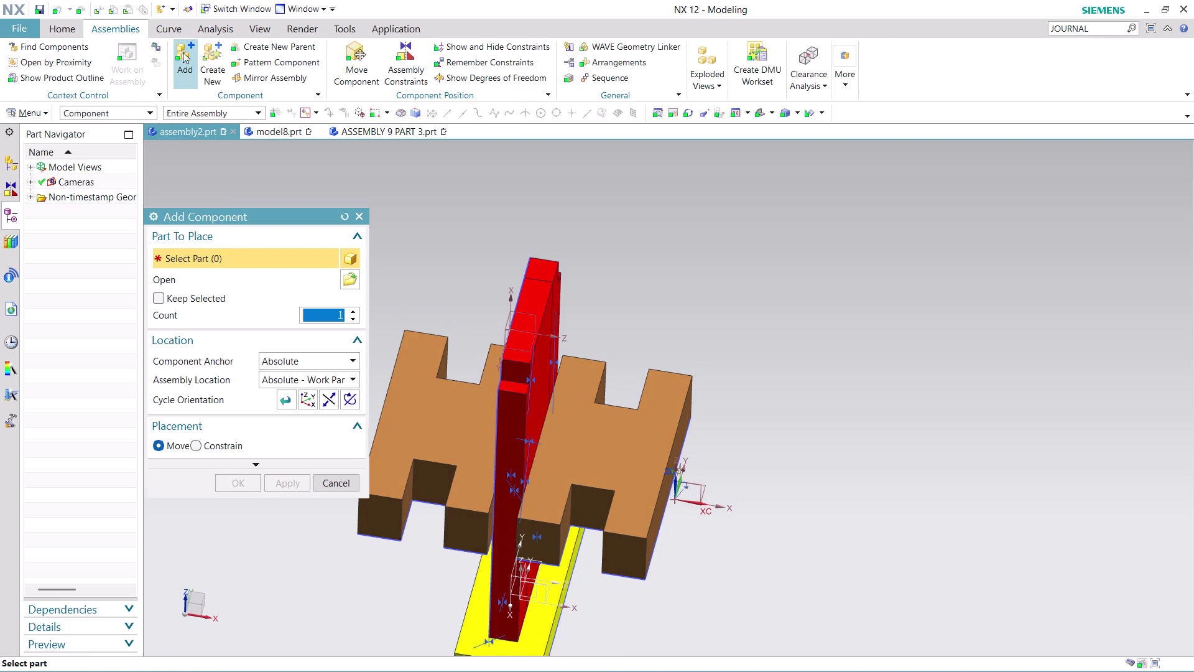
Pick ASSEMBLY 9 PART 2 from the part file list as the component to add.
click(349, 277)
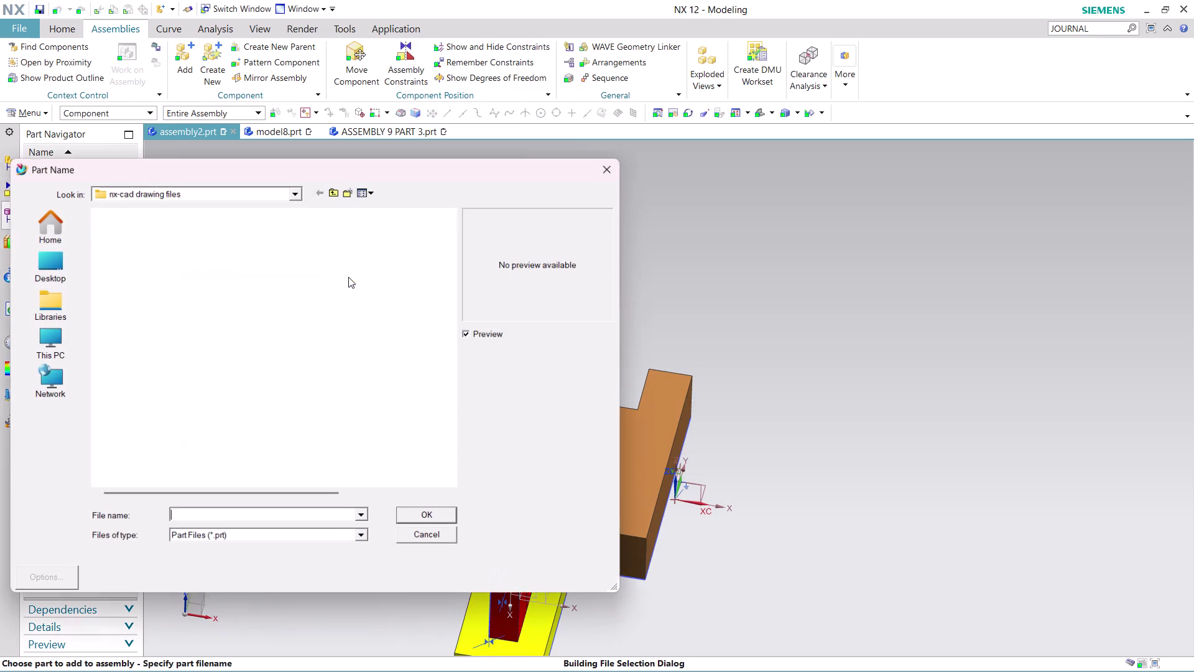
scroll(down, 3)
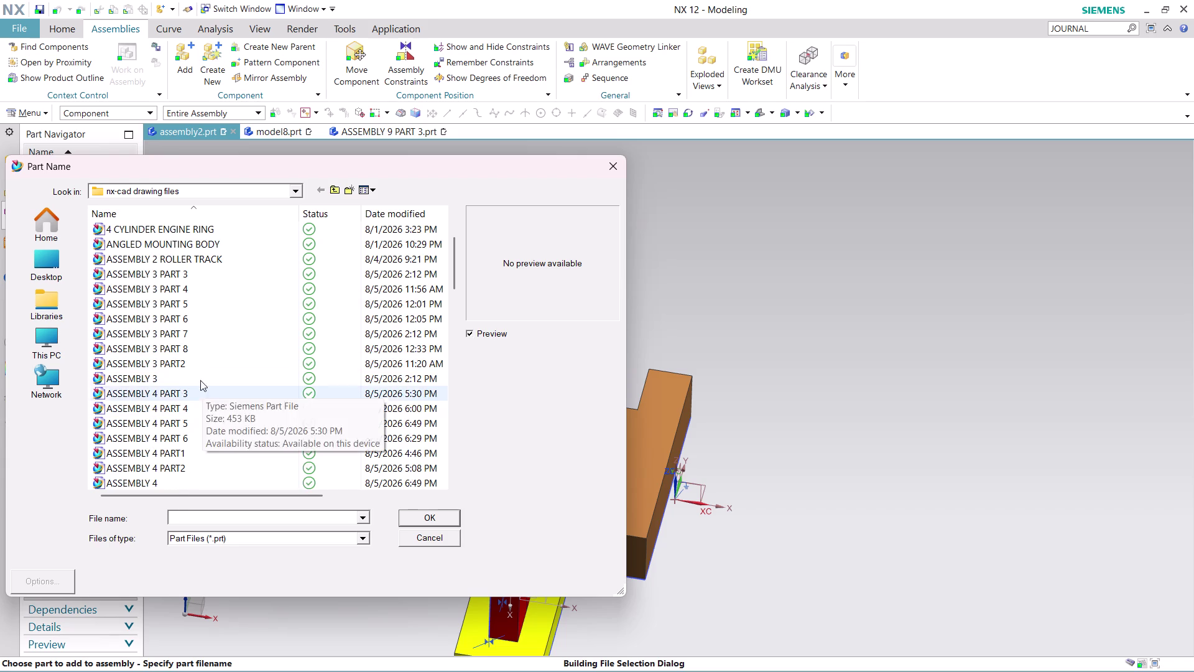
scroll(down, 3)
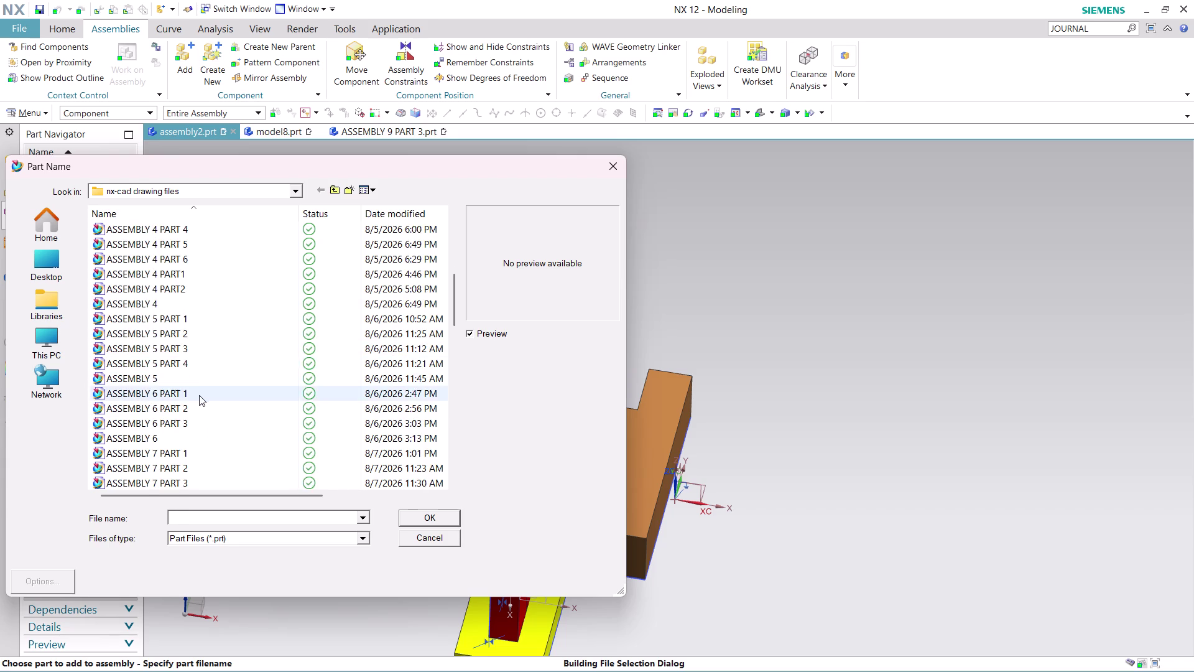
scroll(down, 3)
scroll(down, 3)
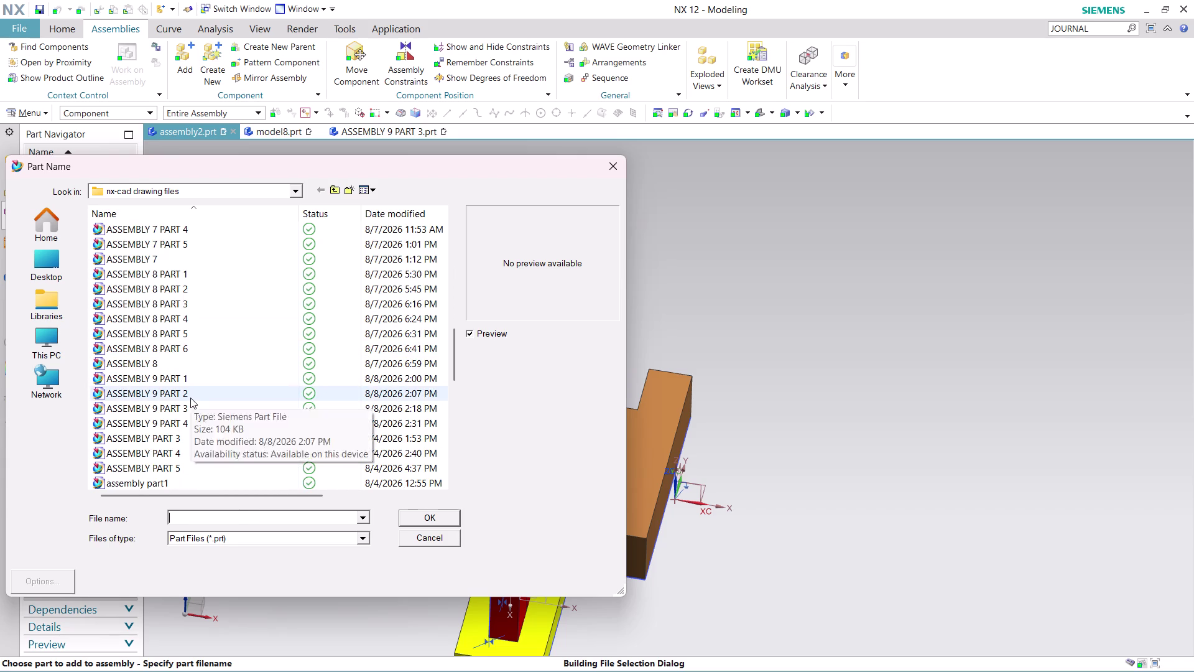
click(190, 398)
click(438, 517)
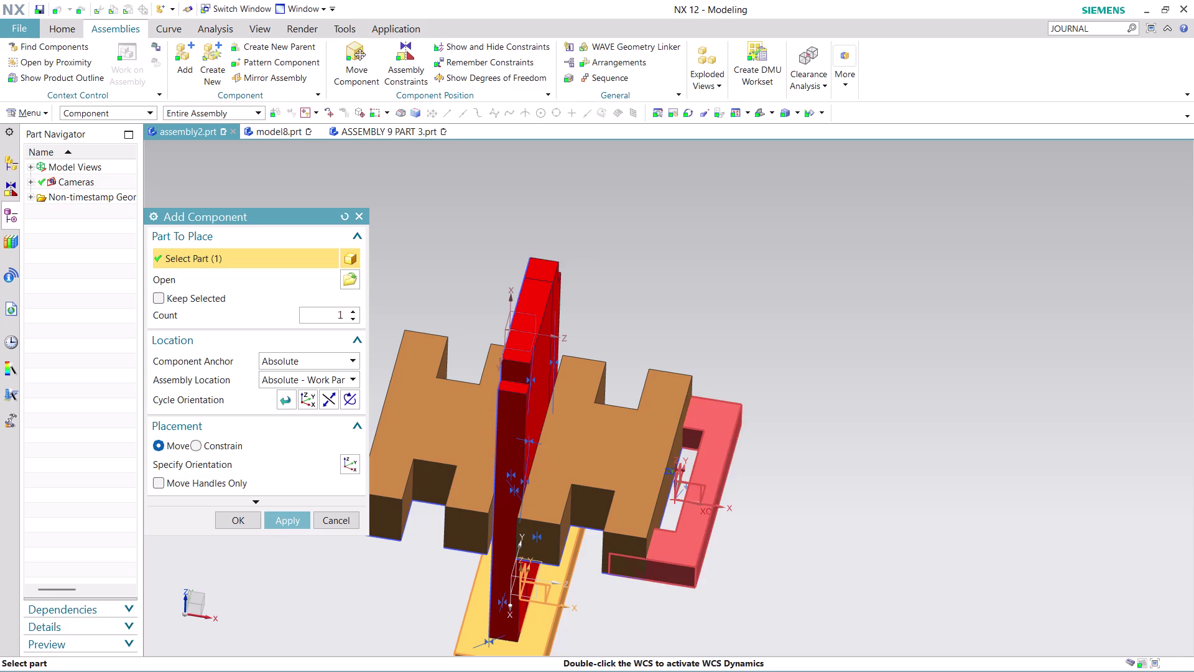
Locate the block at Absolute - Displayed Part, raising it to height 109 and X -51.
click(354, 378)
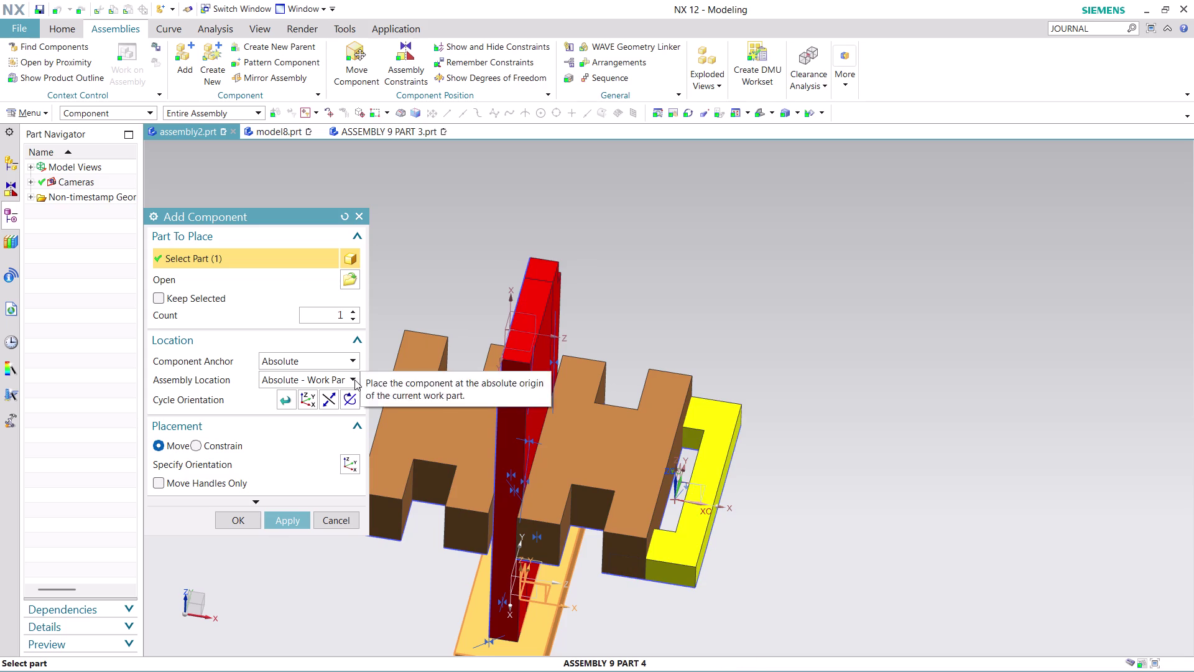
click(341, 423)
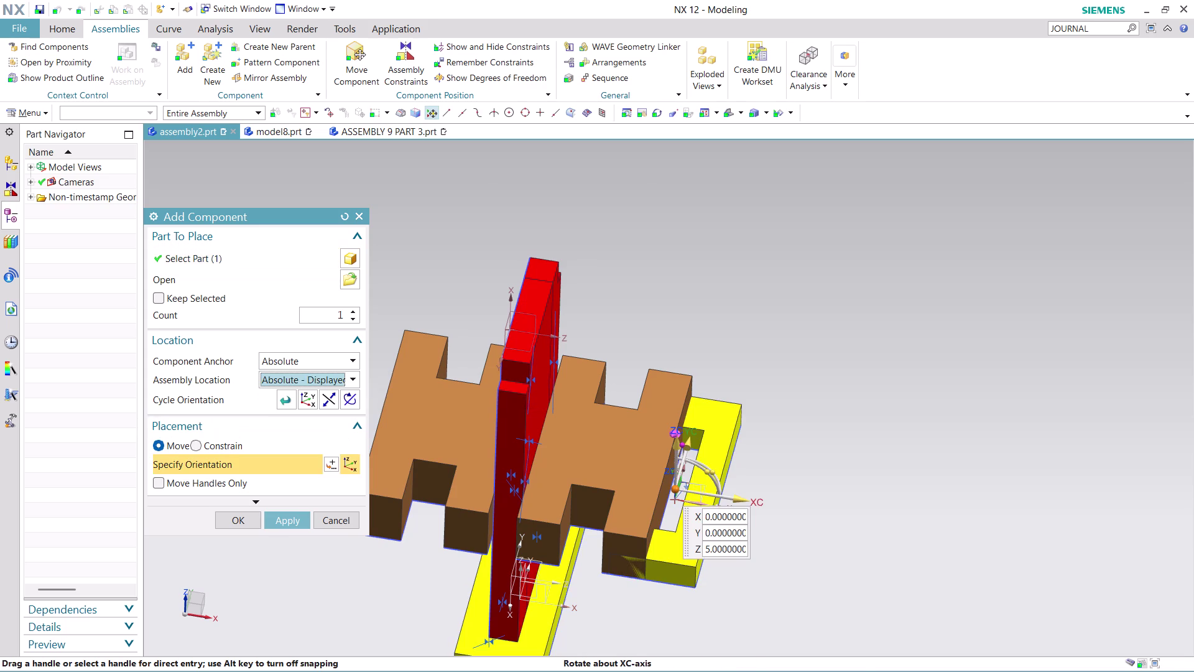
drag(673, 446, 627, 258)
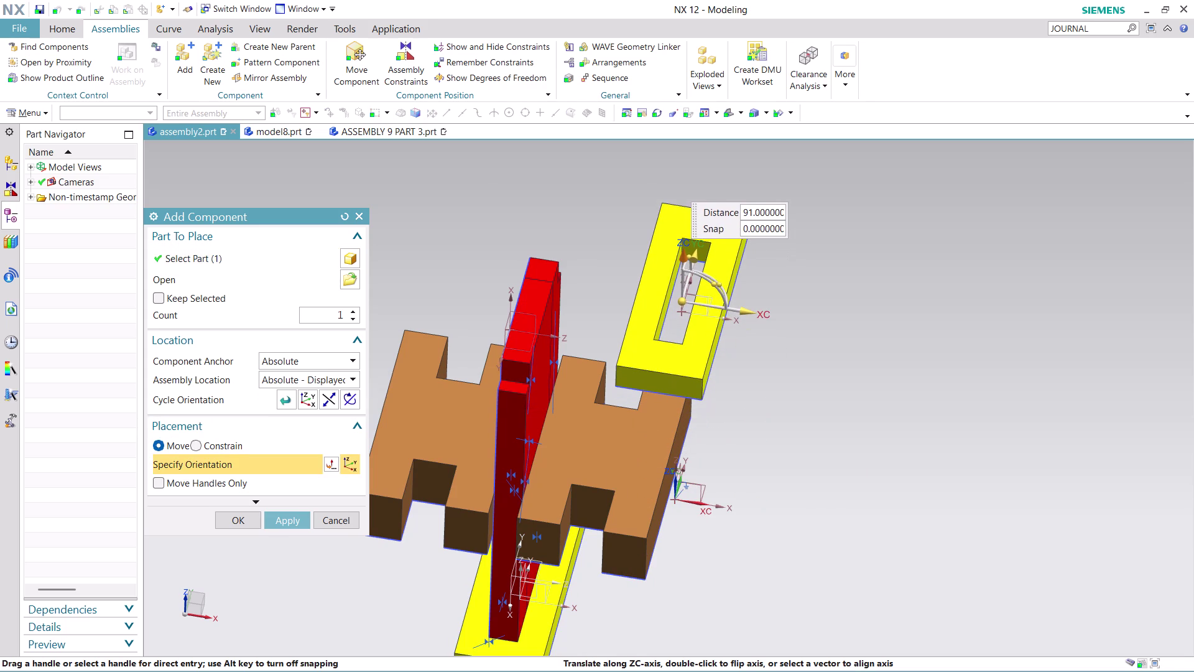
drag(627, 257, 626, 232)
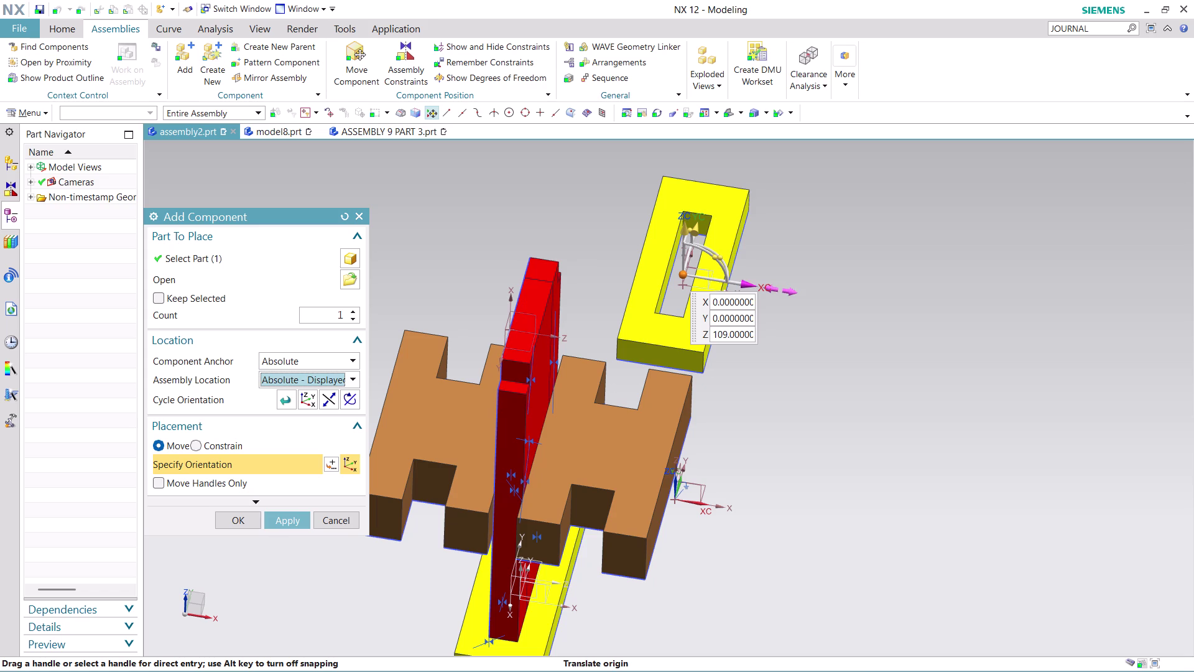
drag(758, 284, 568, 287)
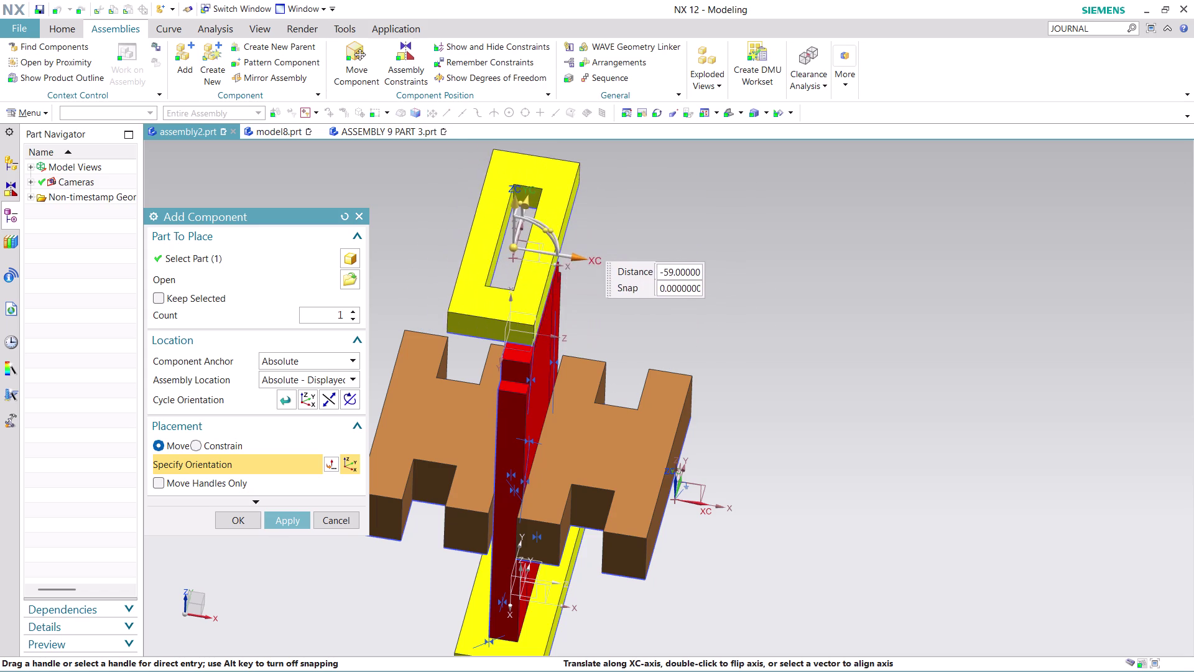
drag(568, 287, 589, 295)
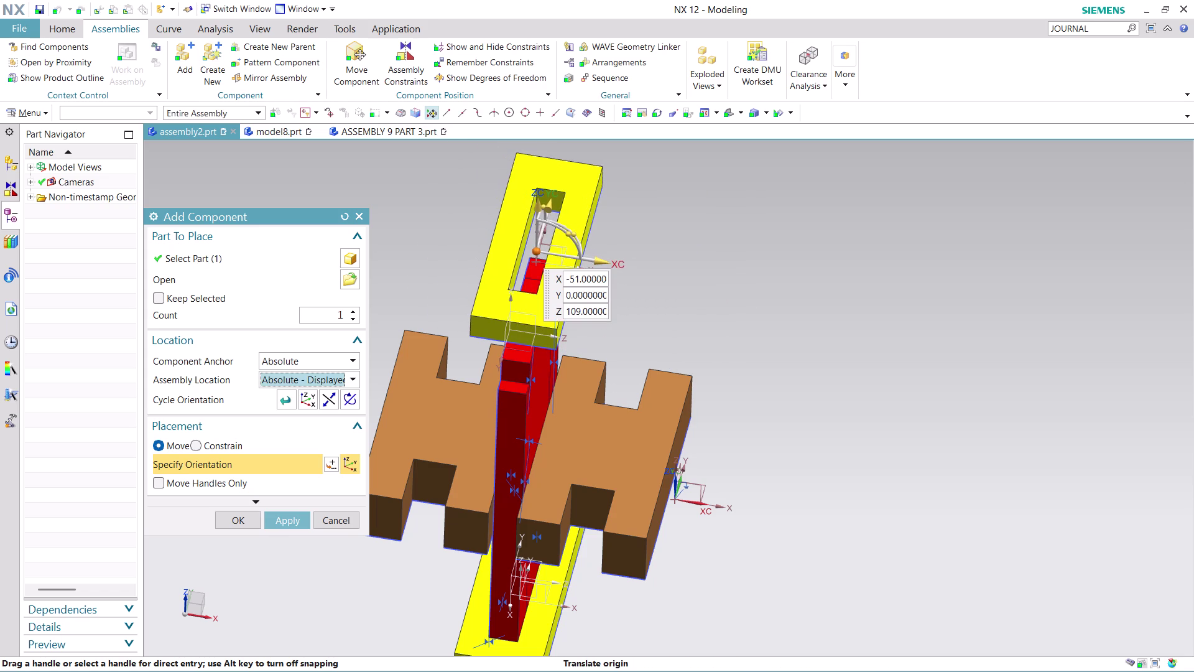
Slide the block along Y over the red slider and place it.
drag(553, 198, 535, 246)
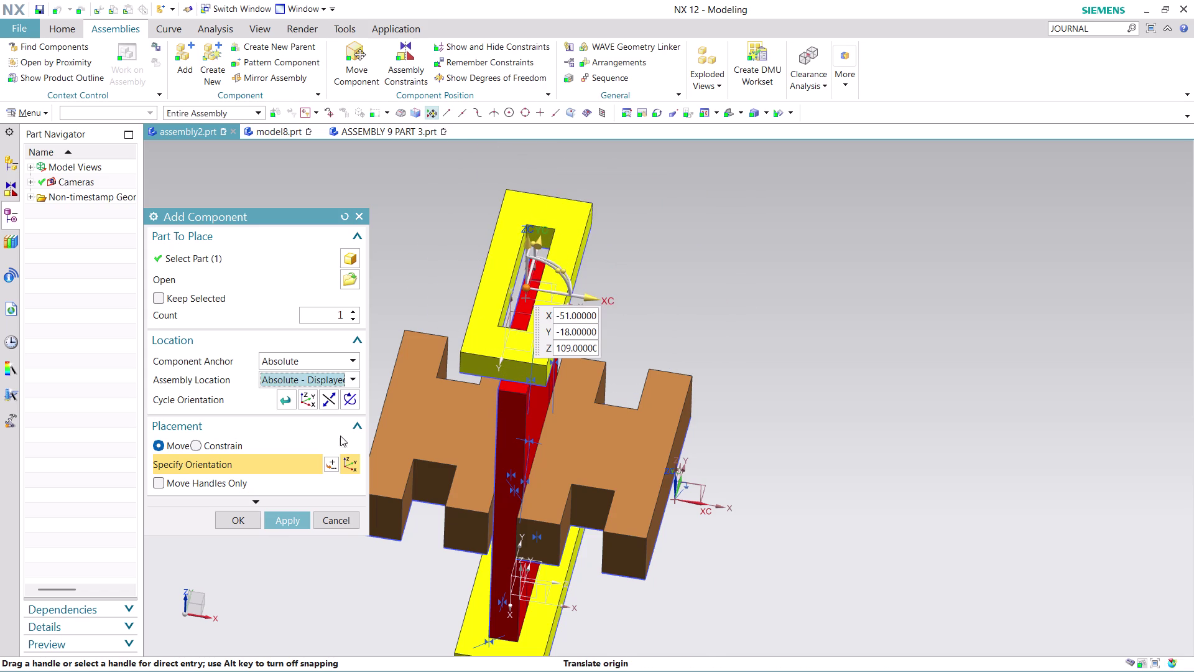
click(247, 522)
middle_drag(741, 372, 737, 368)
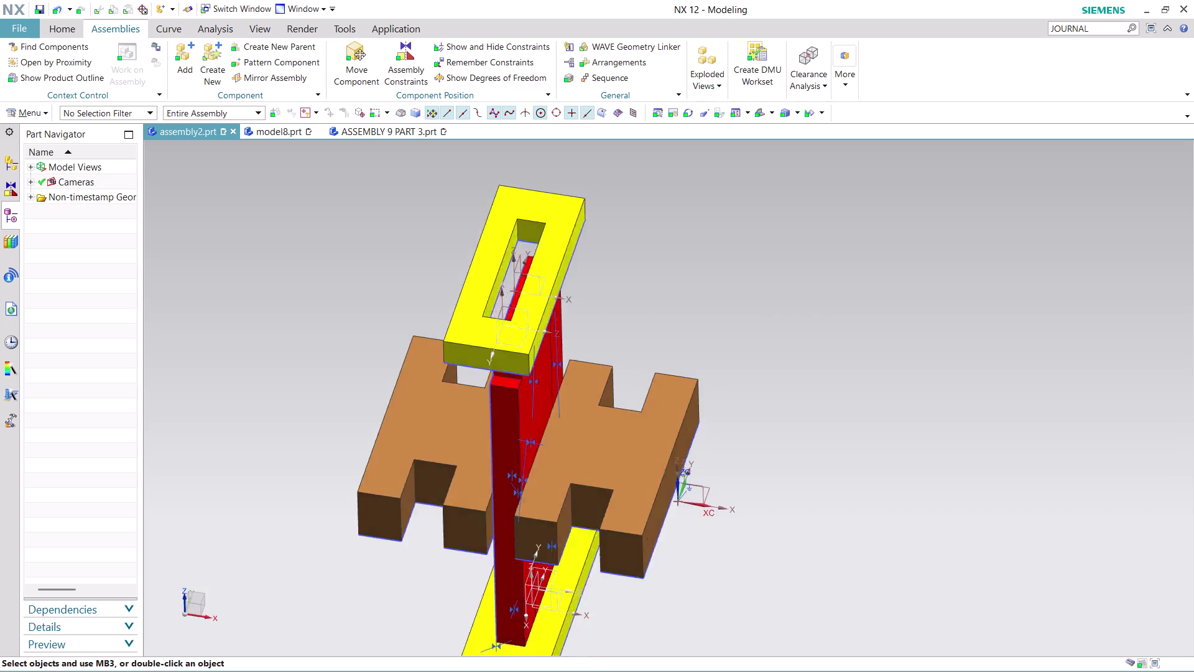
middle_drag(736, 368, 621, 334)
middle_click(620, 335)
Touch-constrain a face of the new yellow block to a red slider face.
scroll(up, 3)
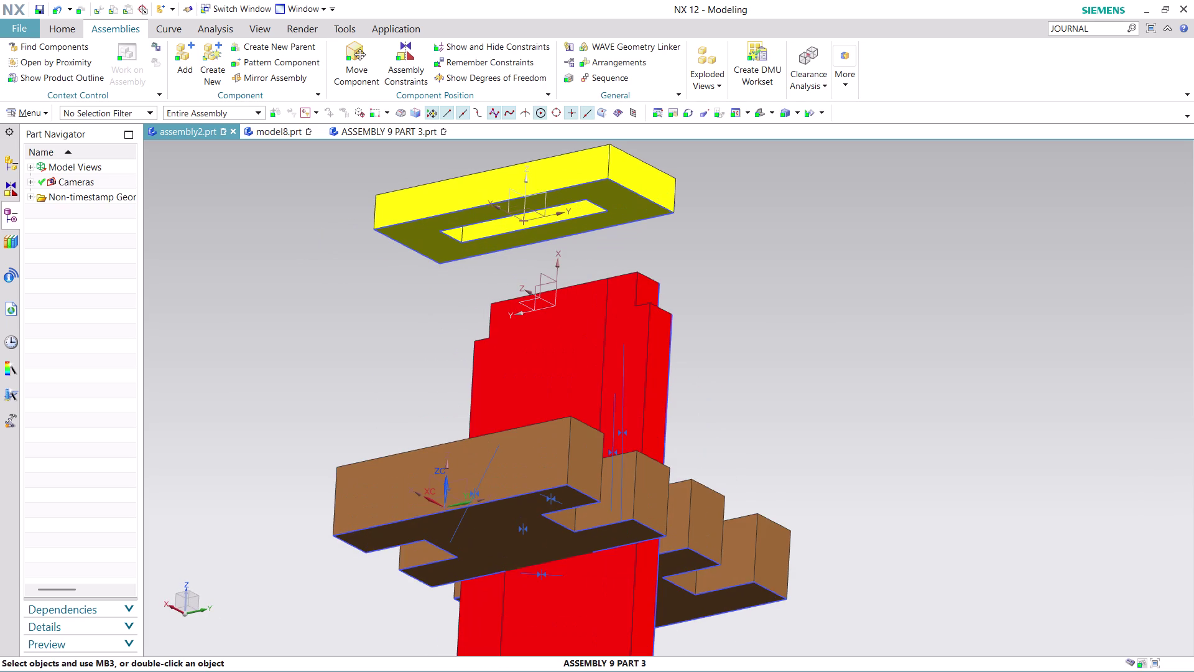
click(406, 65)
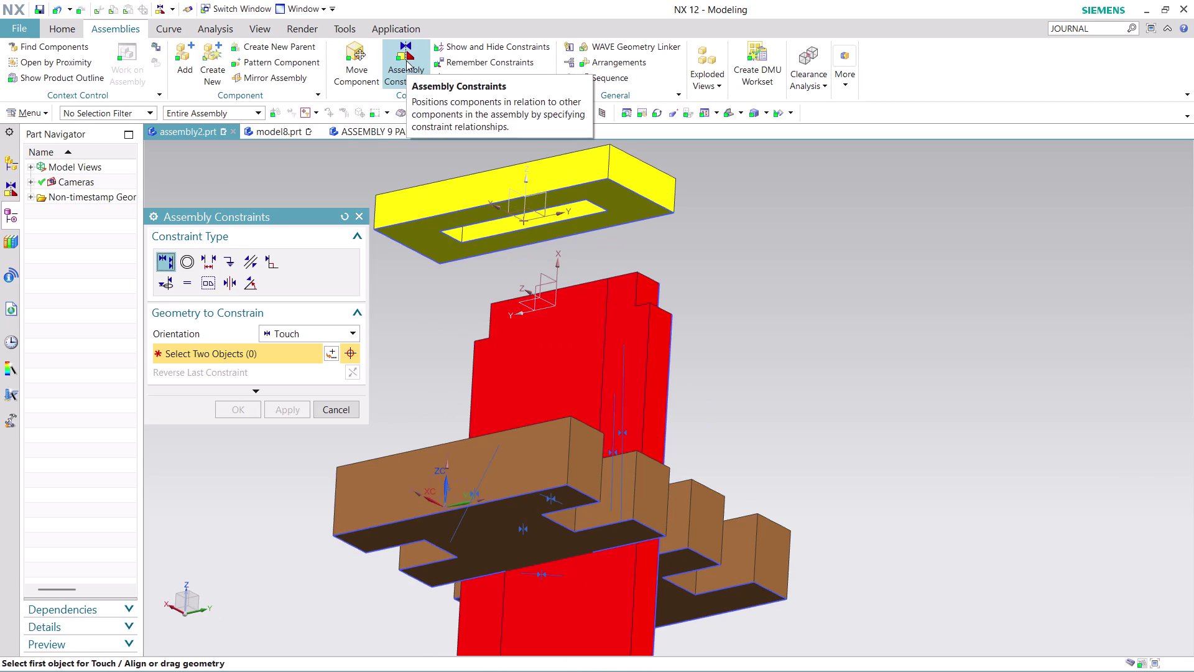
click(620, 204)
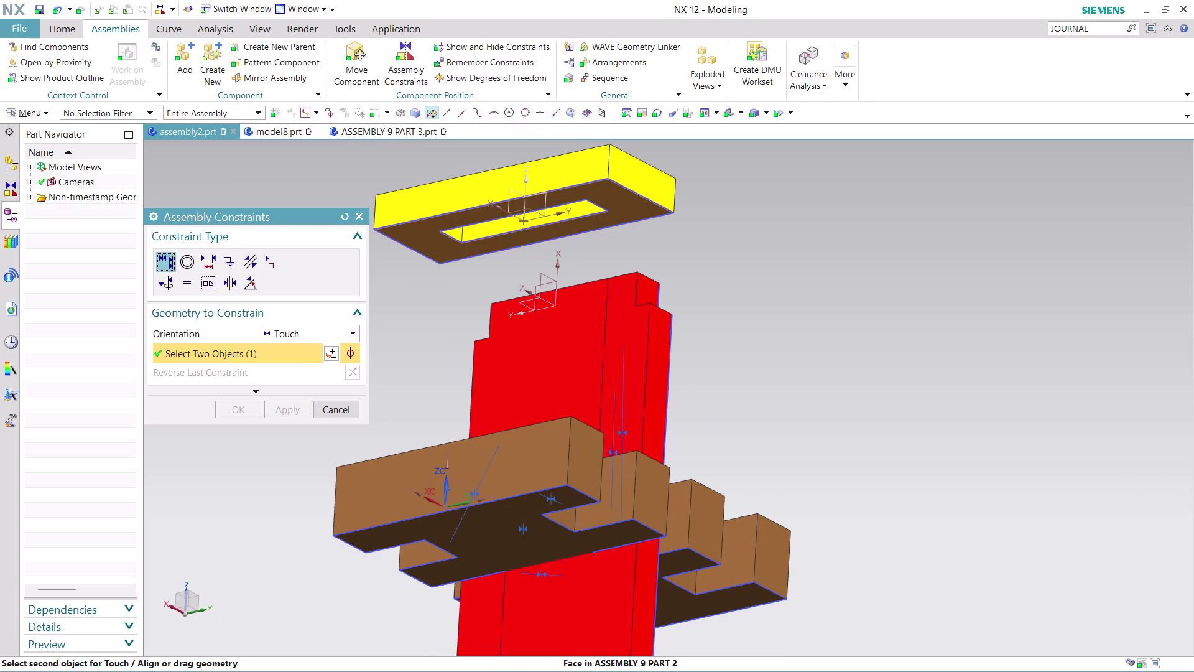
middle_drag(685, 240, 698, 296)
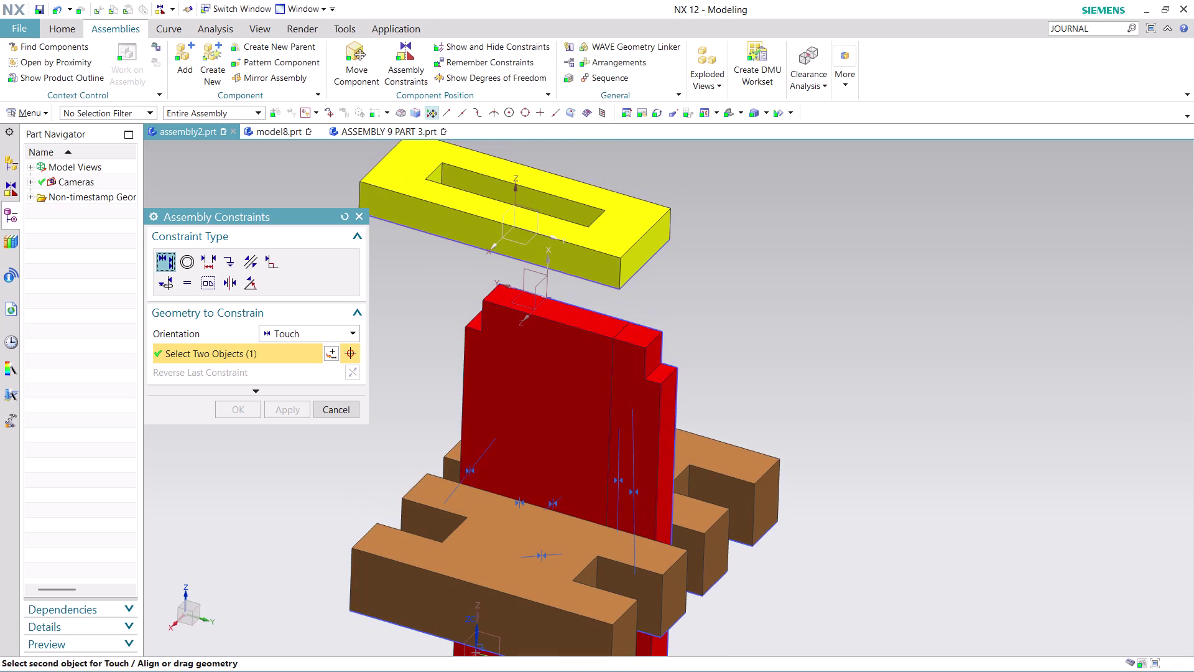
click(666, 371)
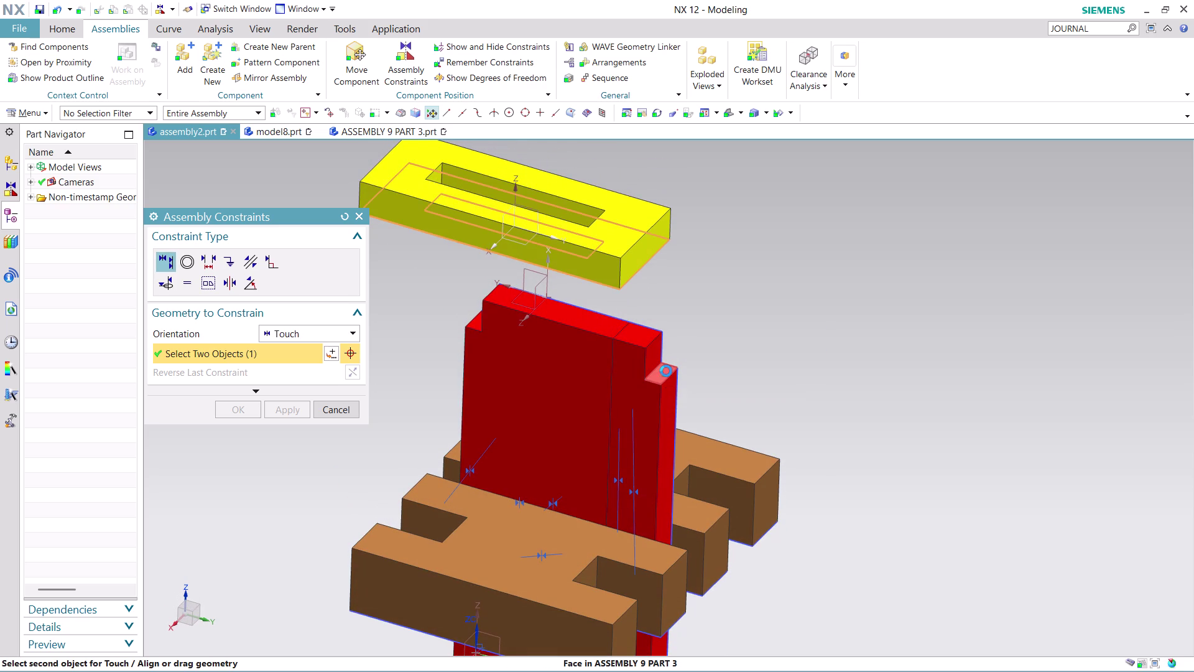
click(738, 383)
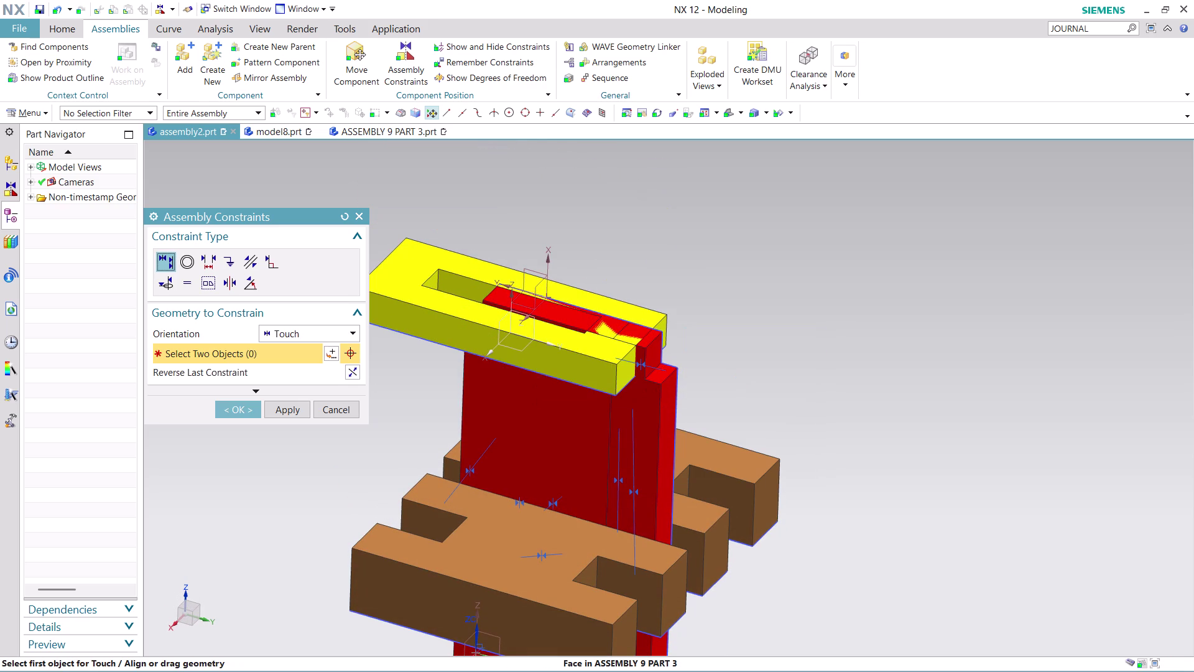
Constrain a second yellow block face against the red slider's end face.
scroll(up, 3)
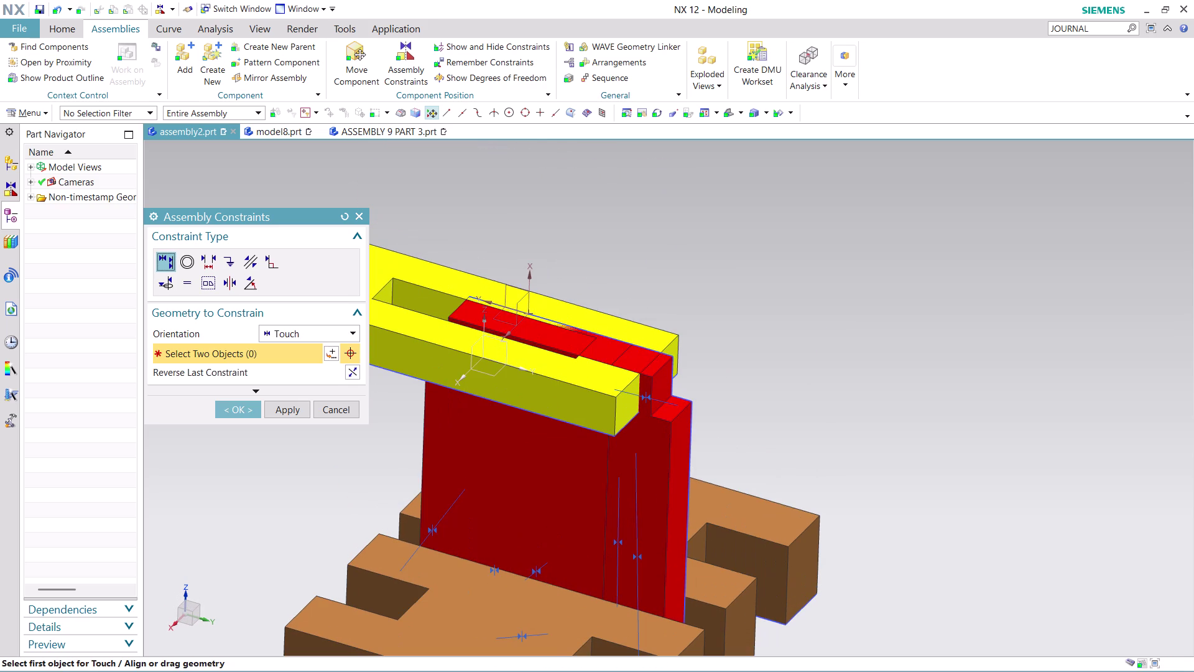
middle_drag(617, 235, 640, 282)
scroll(up, 3)
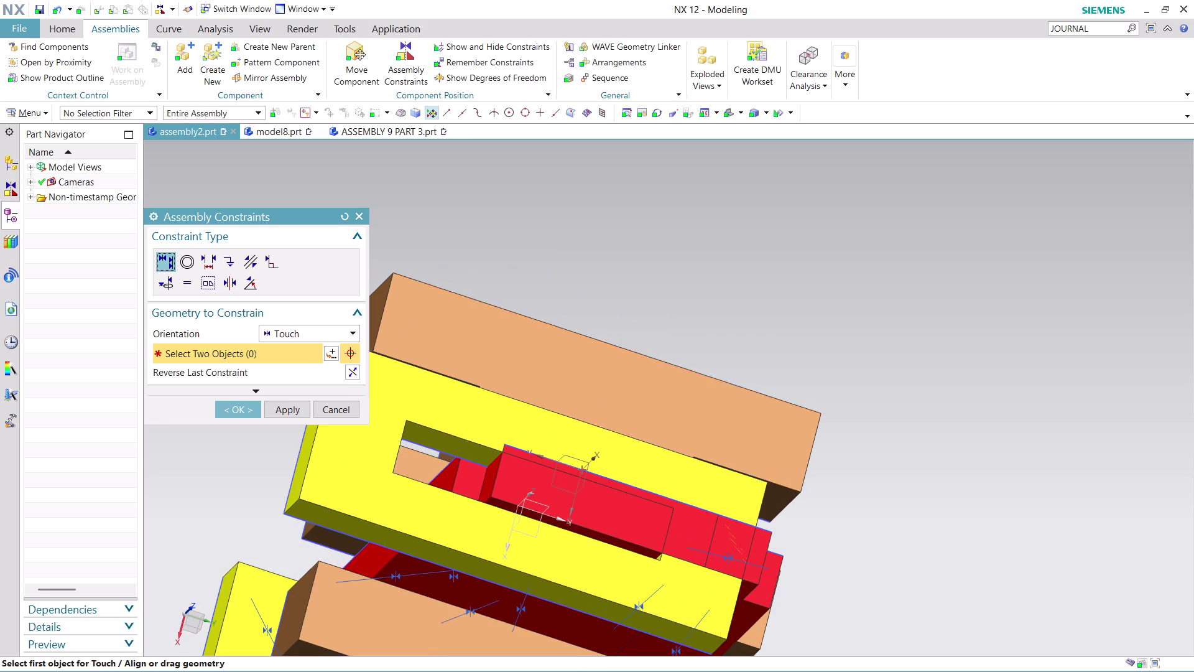
scroll(down, 3)
middle_drag(737, 378, 679, 350)
scroll(up, 3)
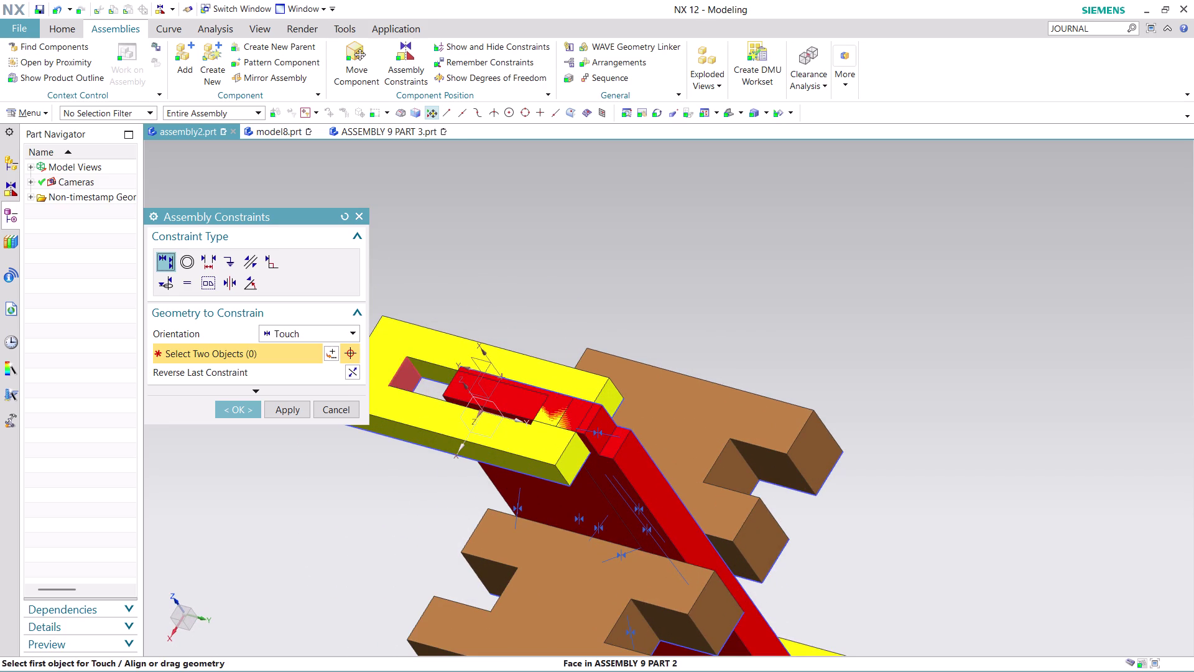
click(407, 377)
scroll(down, 3)
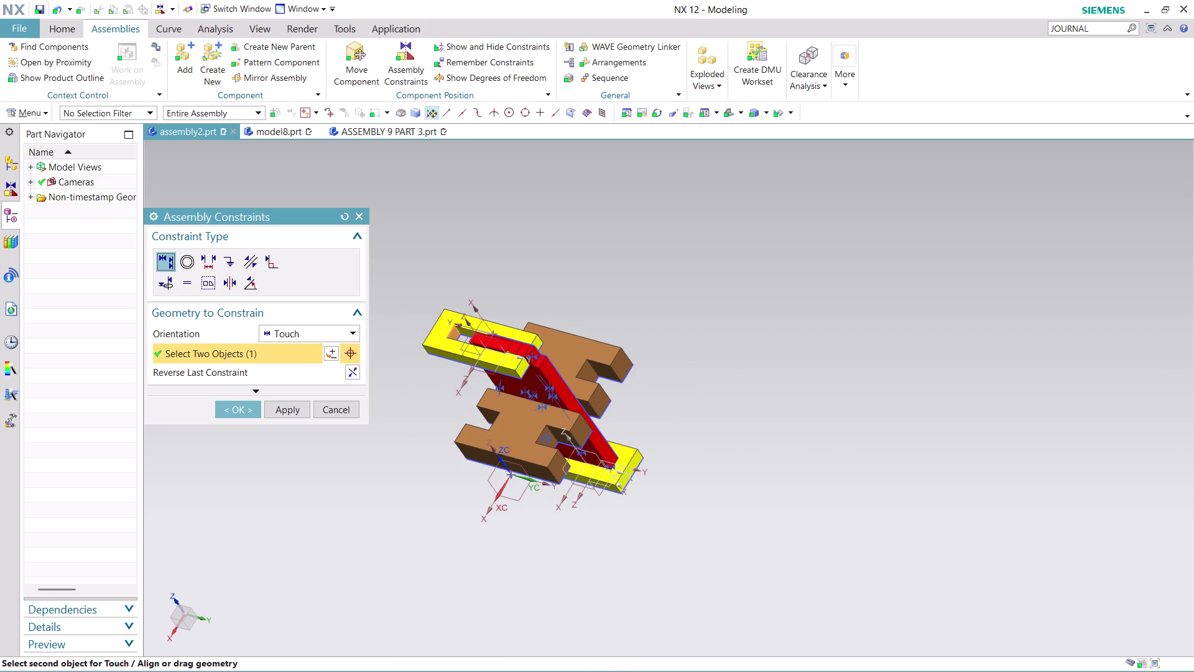
middle_drag(535, 281, 638, 311)
scroll(up, 3)
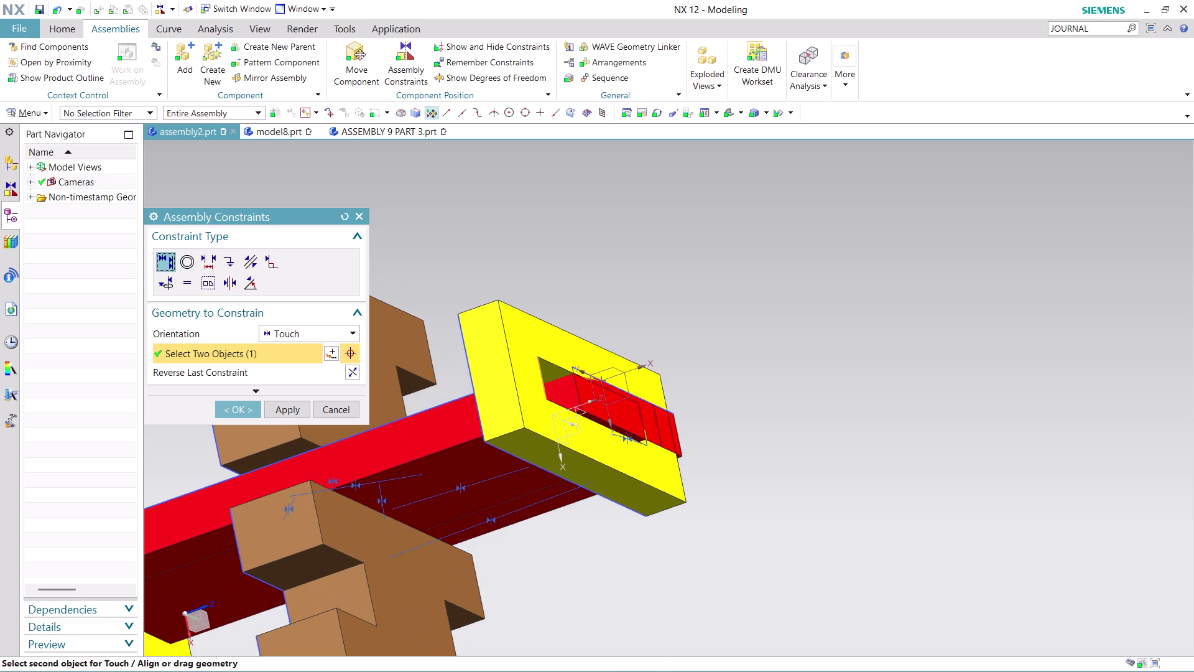
click(555, 395)
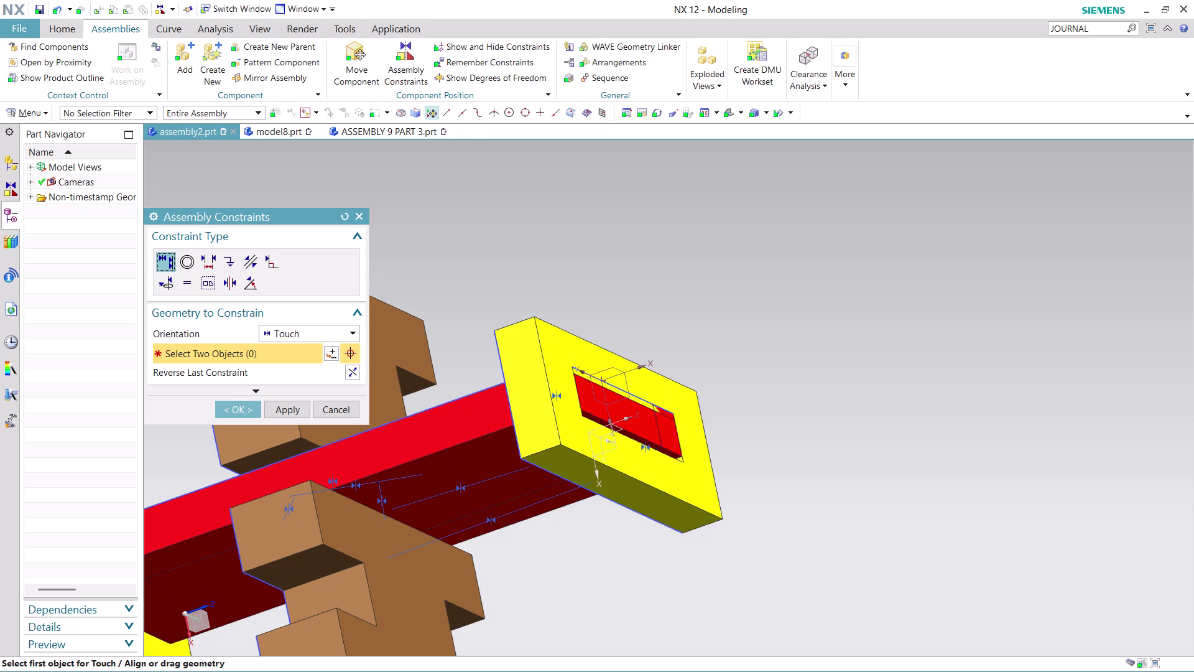
Start Move Component with the new yellow block selected.
scroll(down, 3)
scroll(up, 3)
middle_drag(744, 399, 714, 406)
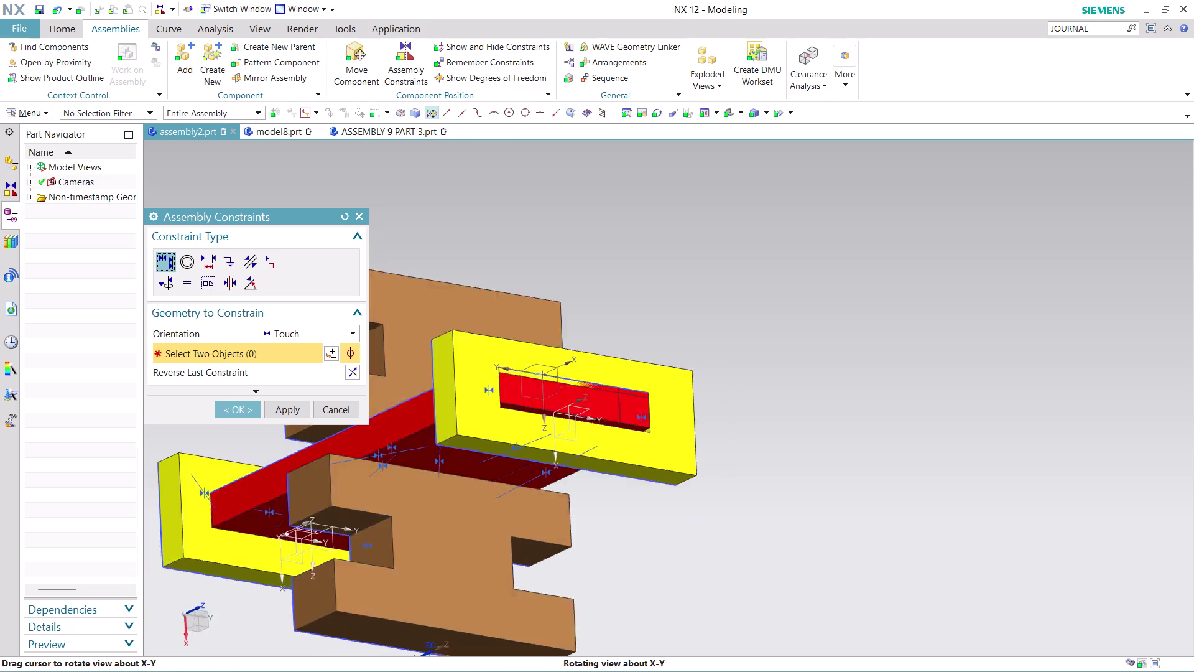
middle_drag(714, 406, 679, 407)
scroll(down, 3)
scroll(up, 3)
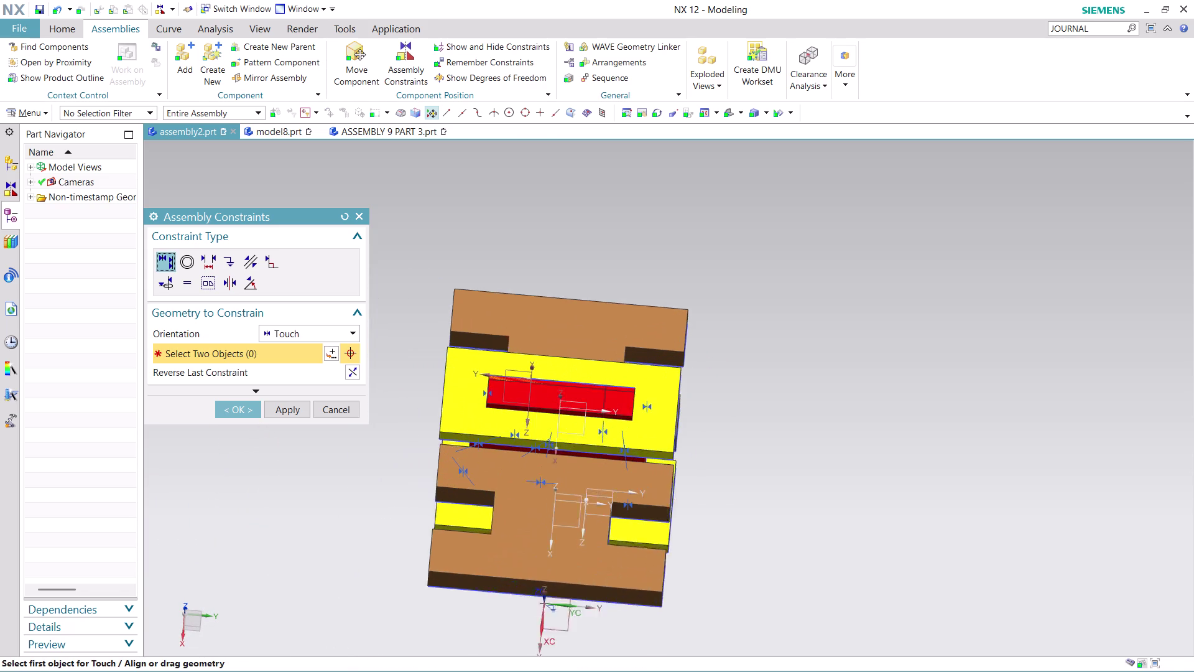
scroll(up, 3)
click(345, 67)
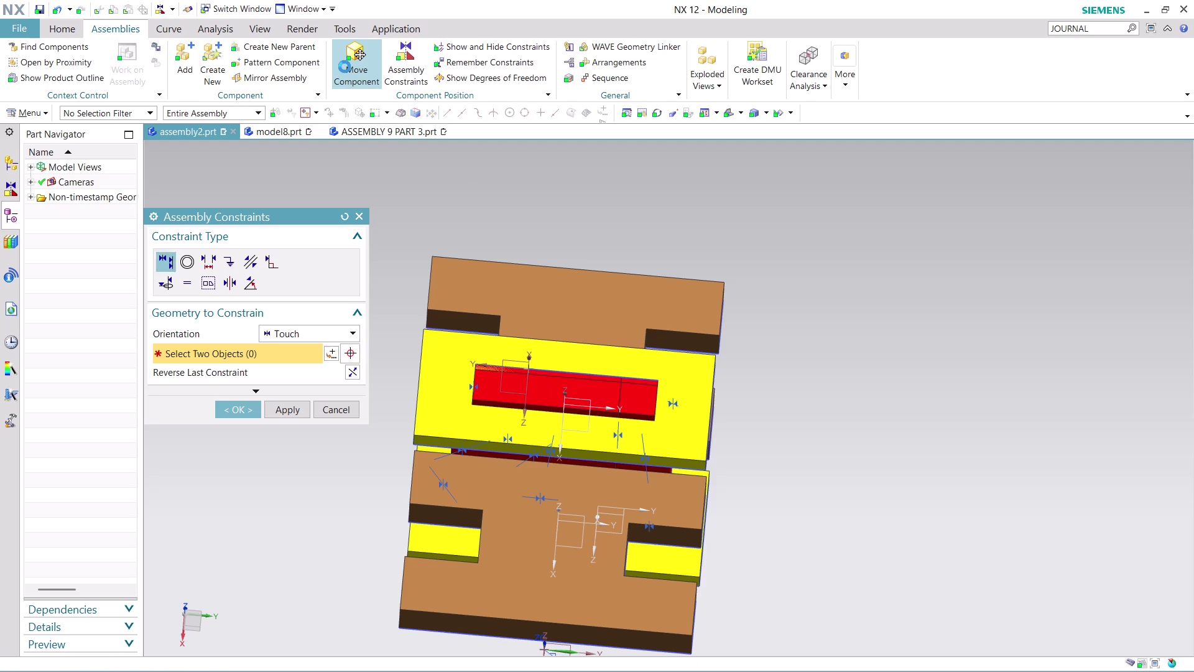
click(459, 368)
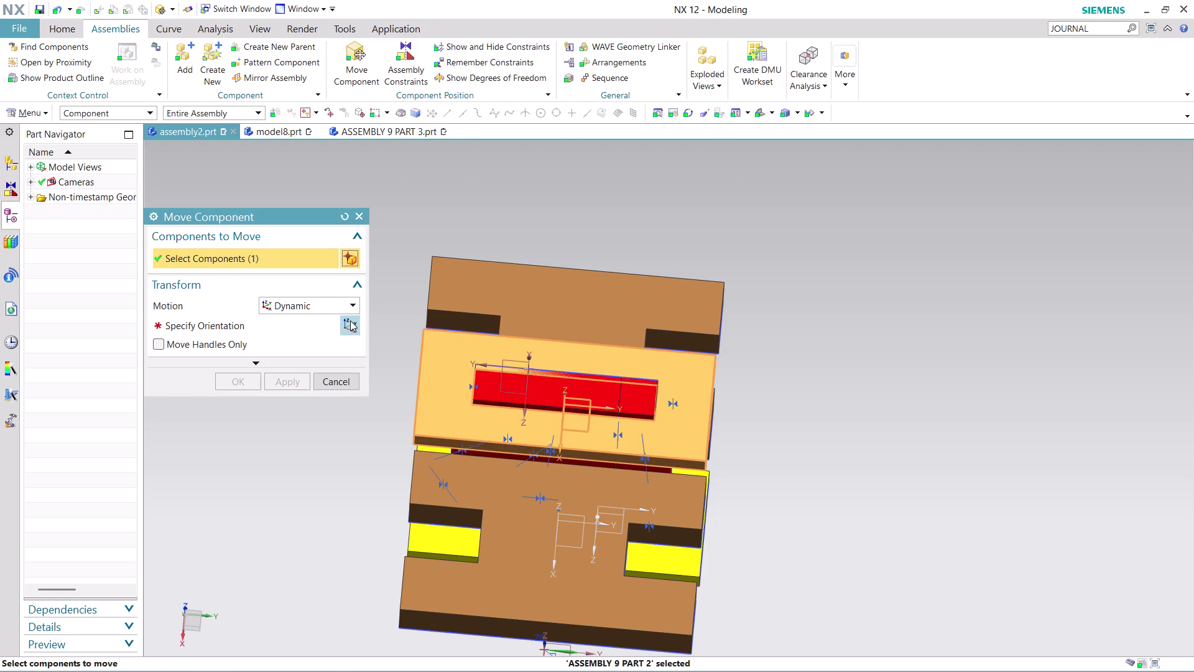
Slide the red slider along its length into position through the yellow blocks.
click(350, 320)
drag(559, 458, 562, 477)
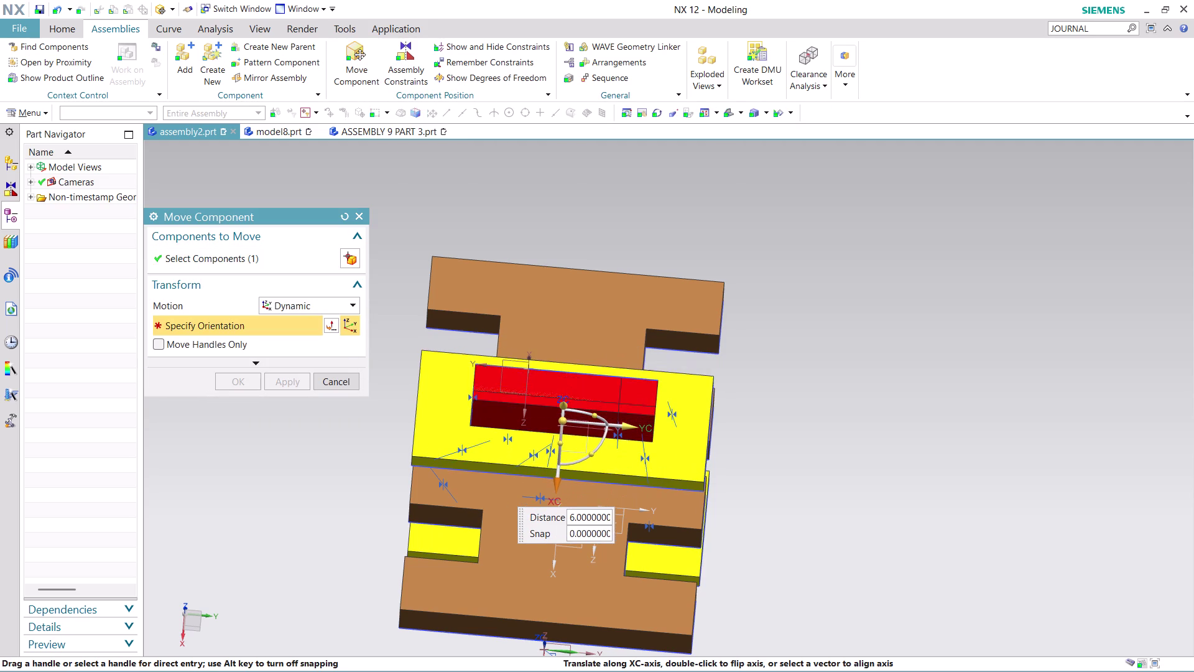
drag(561, 478, 562, 484)
click(231, 382)
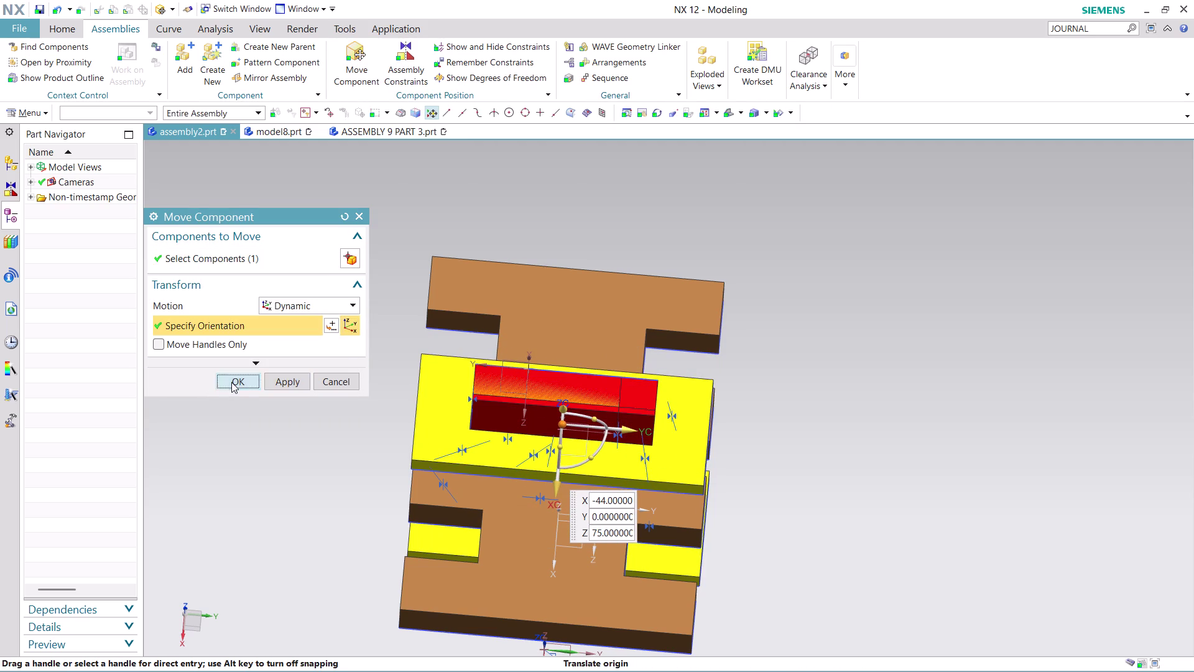
scroll(down, 3)
scroll(up, 3)
middle_drag(685, 416, 690, 380)
scroll(up, 3)
click(404, 59)
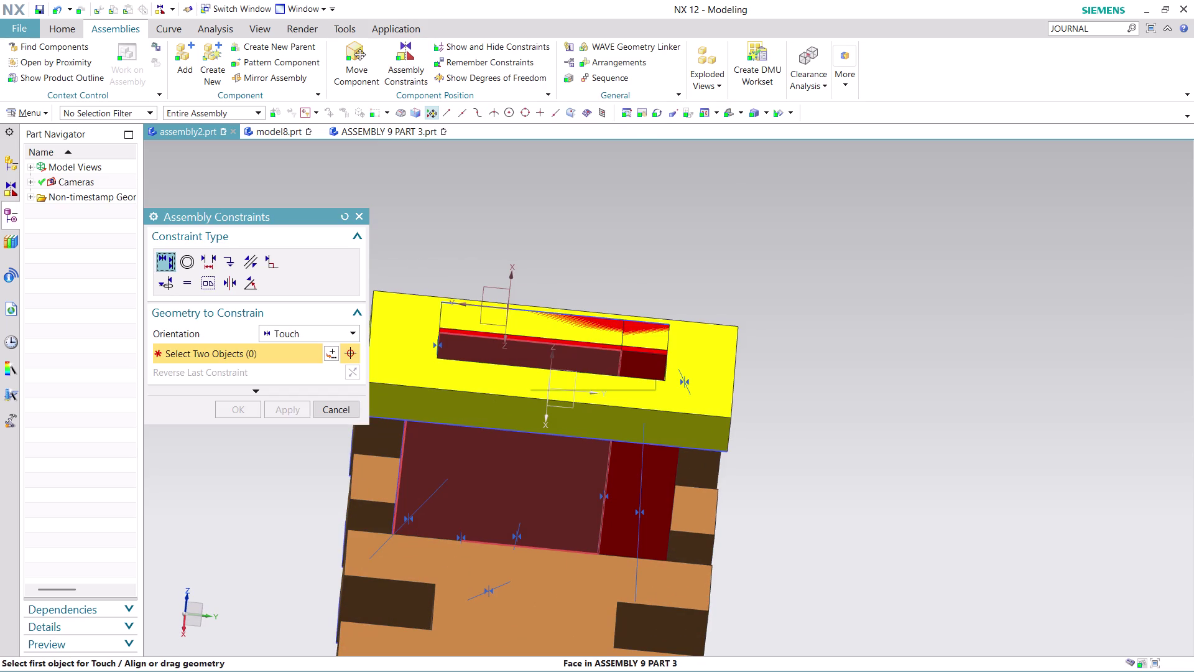
Touch-constrain the slider face to the matching yellow block face and check the fit.
click(543, 354)
middle_drag(668, 264, 657, 351)
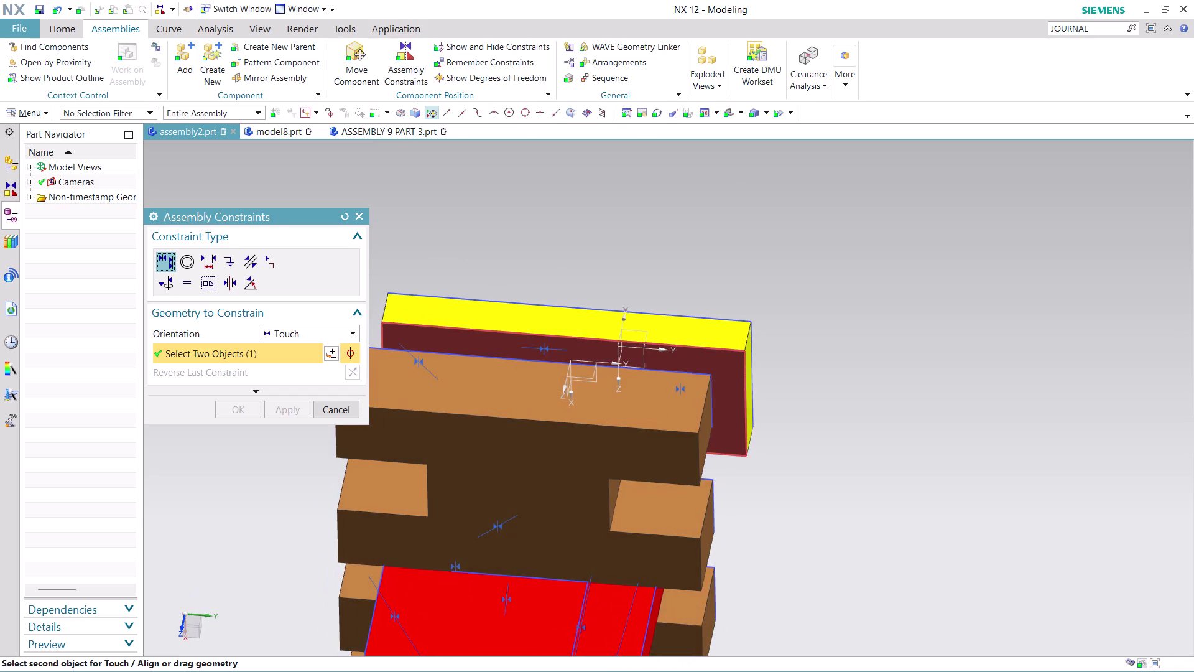
scroll(down, 3)
scroll(up, 3)
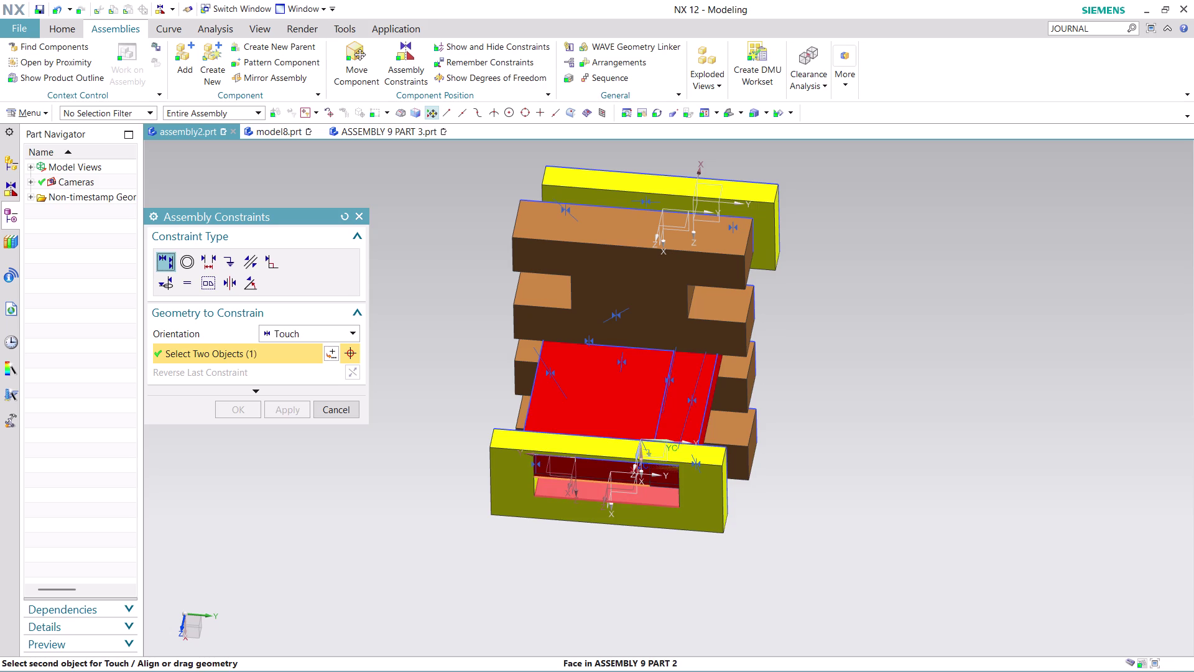
click(586, 495)
click(233, 407)
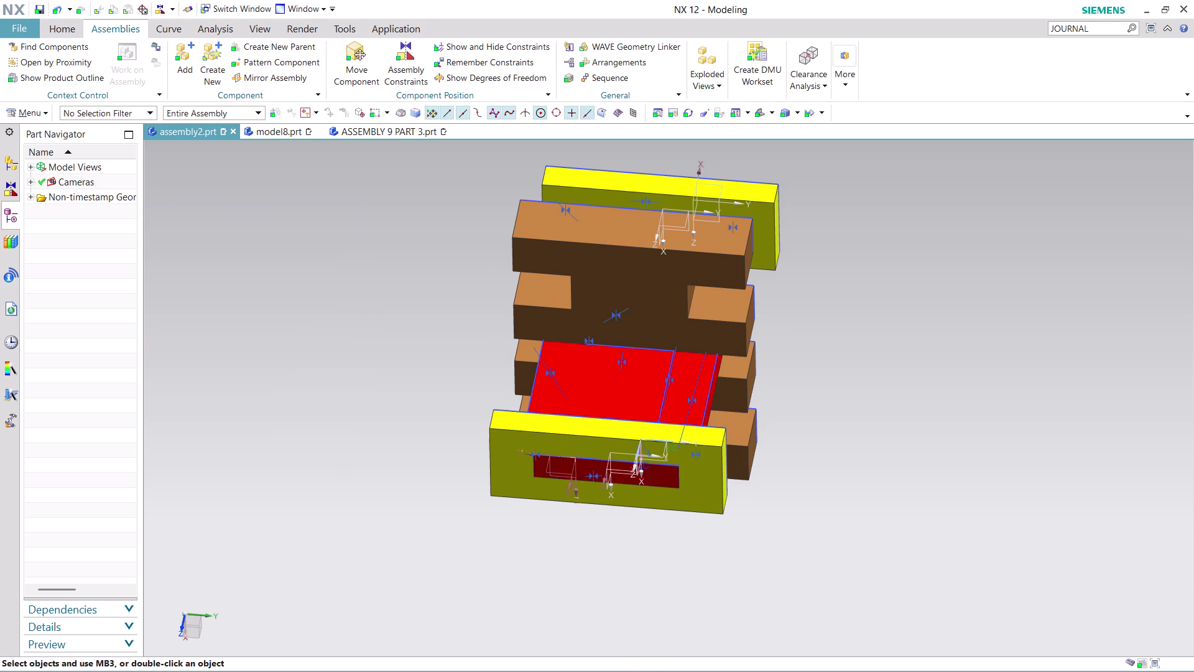
scroll(down, 3)
middle_drag(843, 447, 774, 504)
middle_drag(771, 505, 763, 508)
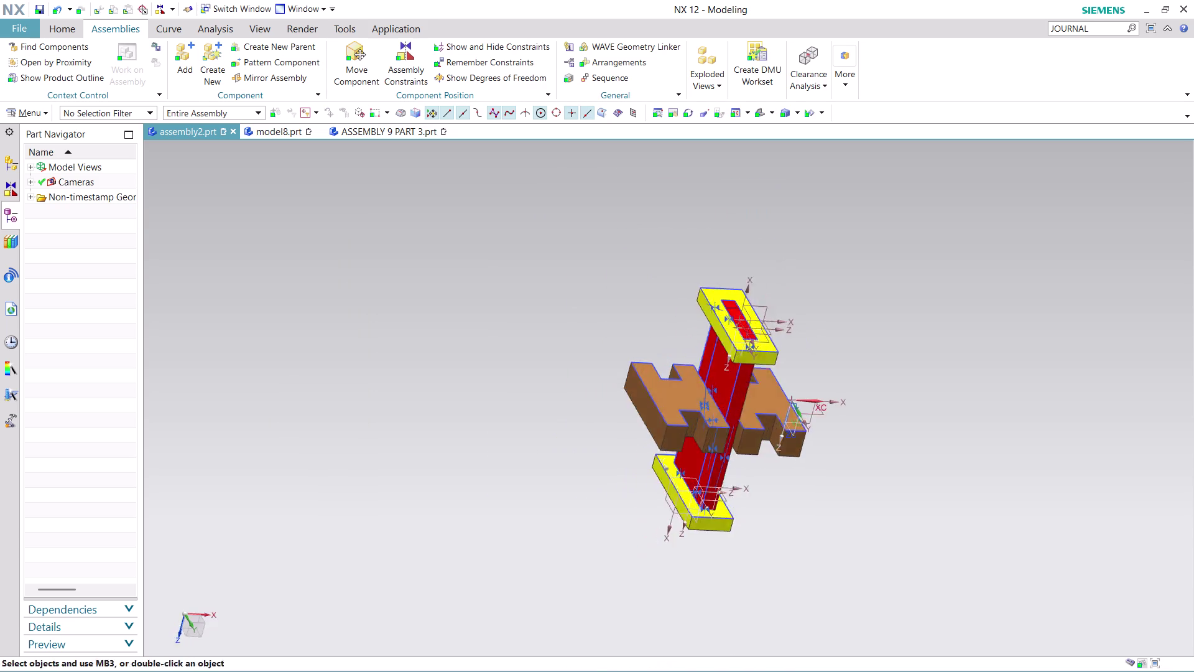
middle_drag(763, 508, 744, 512)
scroll(down, 3)
scroll(up, 3)
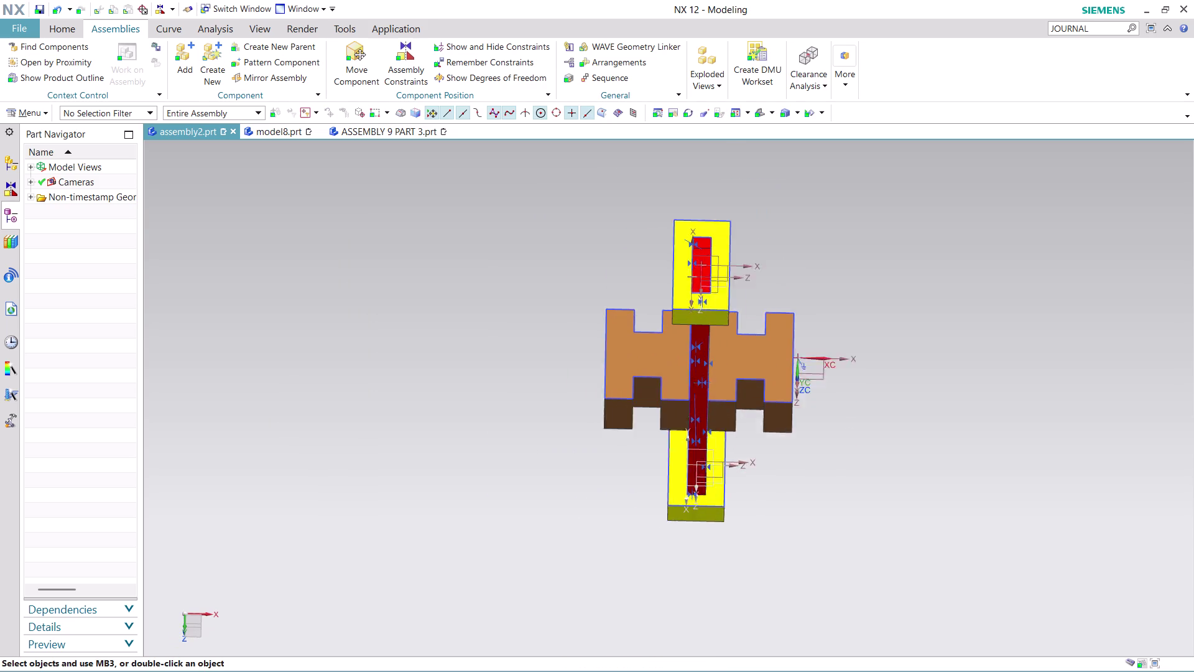
scroll(up, 3)
Load ASSEMBLY 9 PART 1, the magenta frame, as the component to add.
click(184, 64)
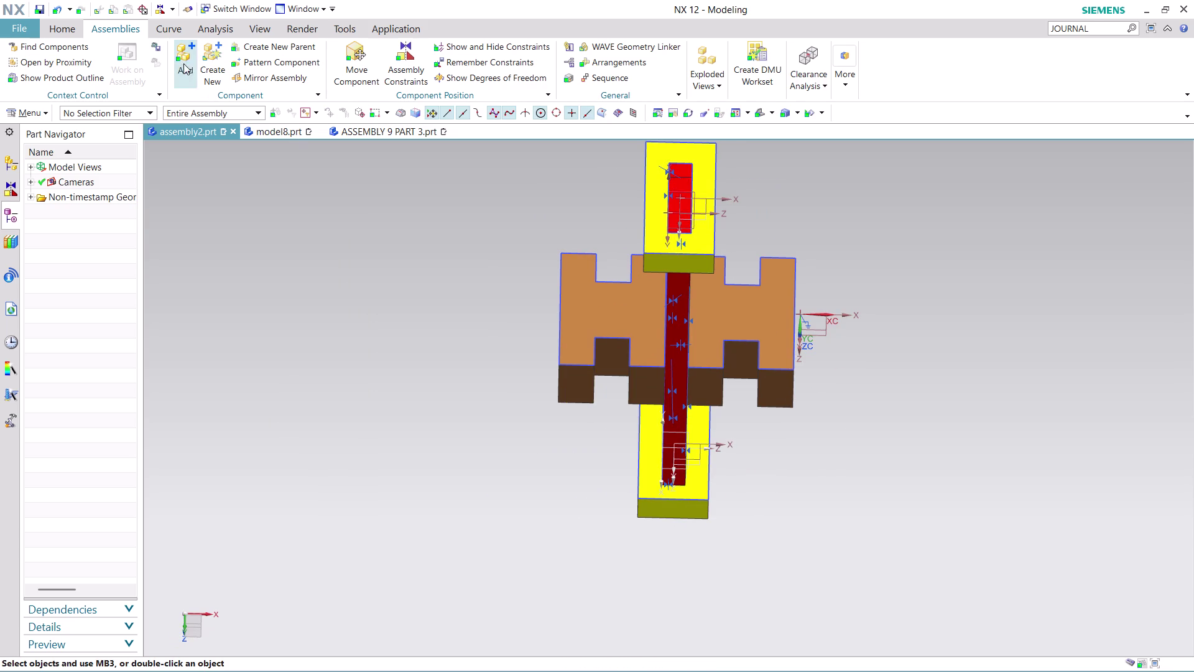
click(351, 277)
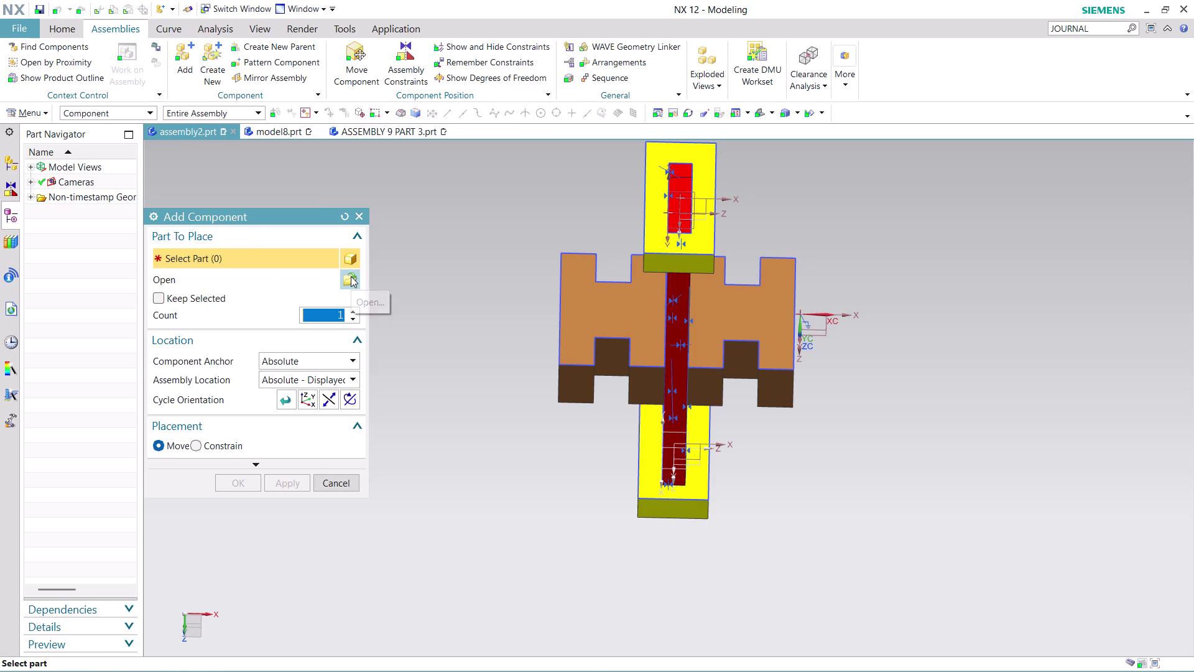
scroll(down, 3)
scroll(down, 3)
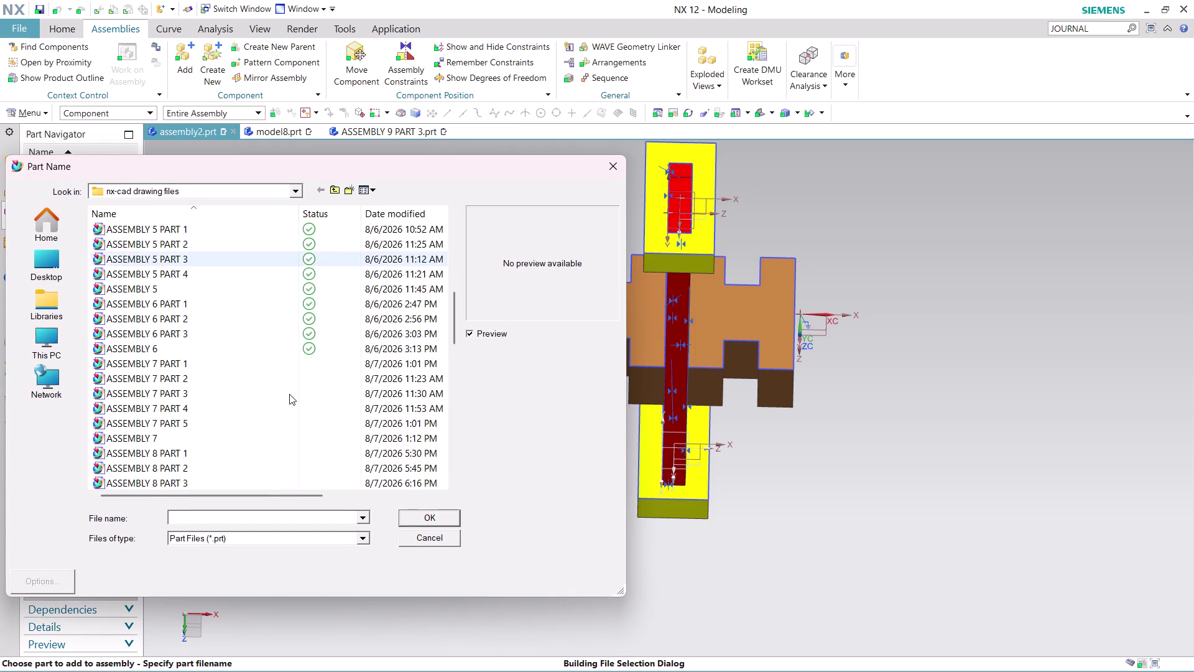
scroll(down, 3)
scroll(down, 3)
click(209, 385)
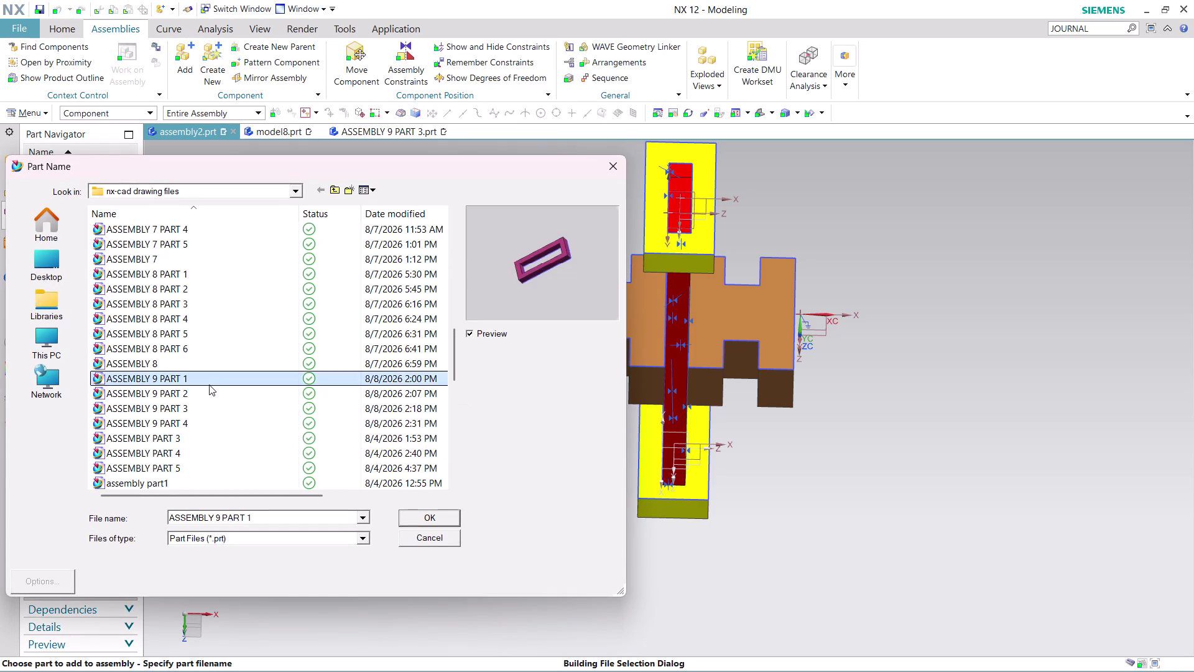
click(413, 520)
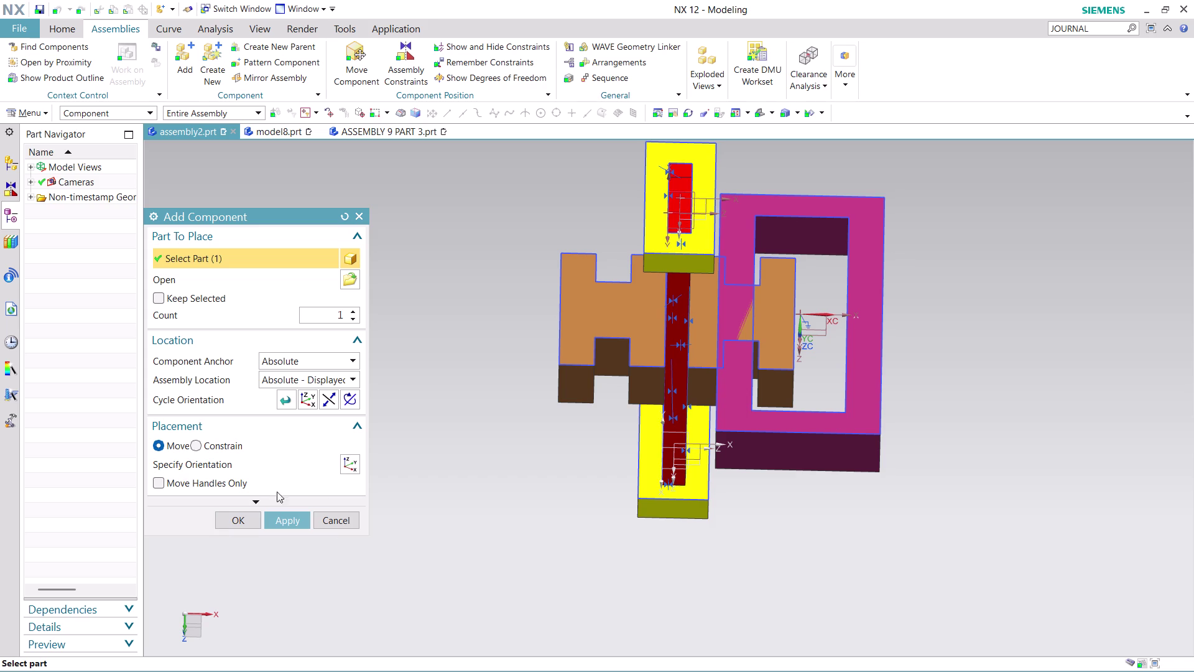
click(349, 380)
Locate the magenta frame at Absolute - Work Part, lower it and stand it upright.
click(331, 407)
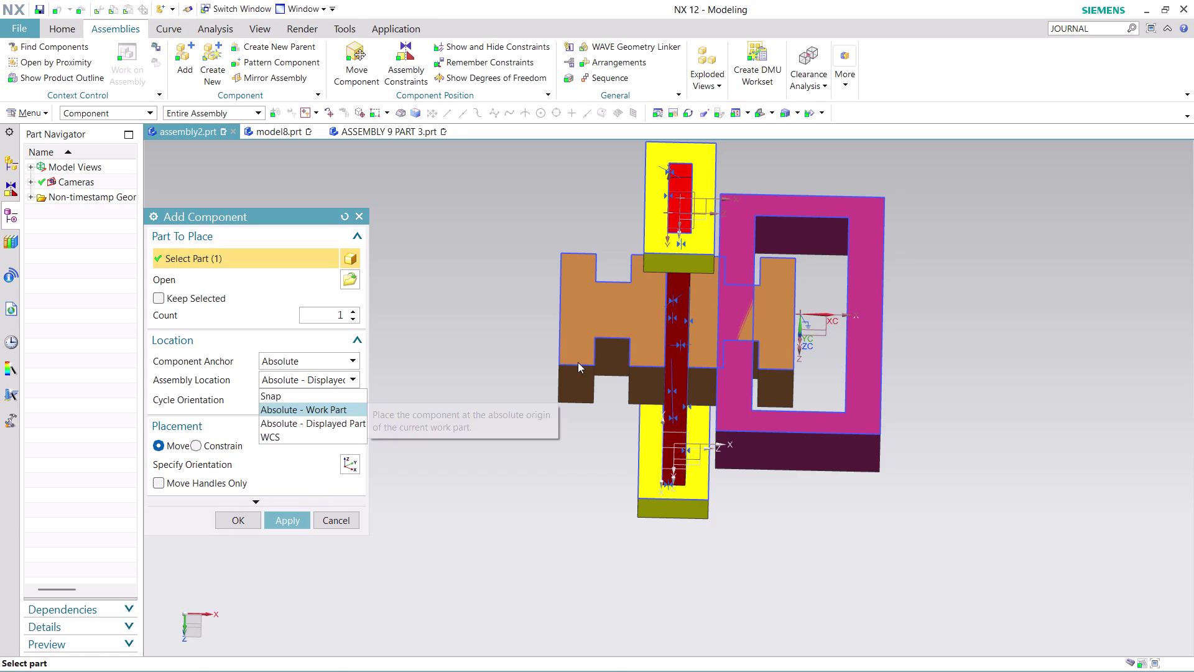
drag(799, 385, 800, 396)
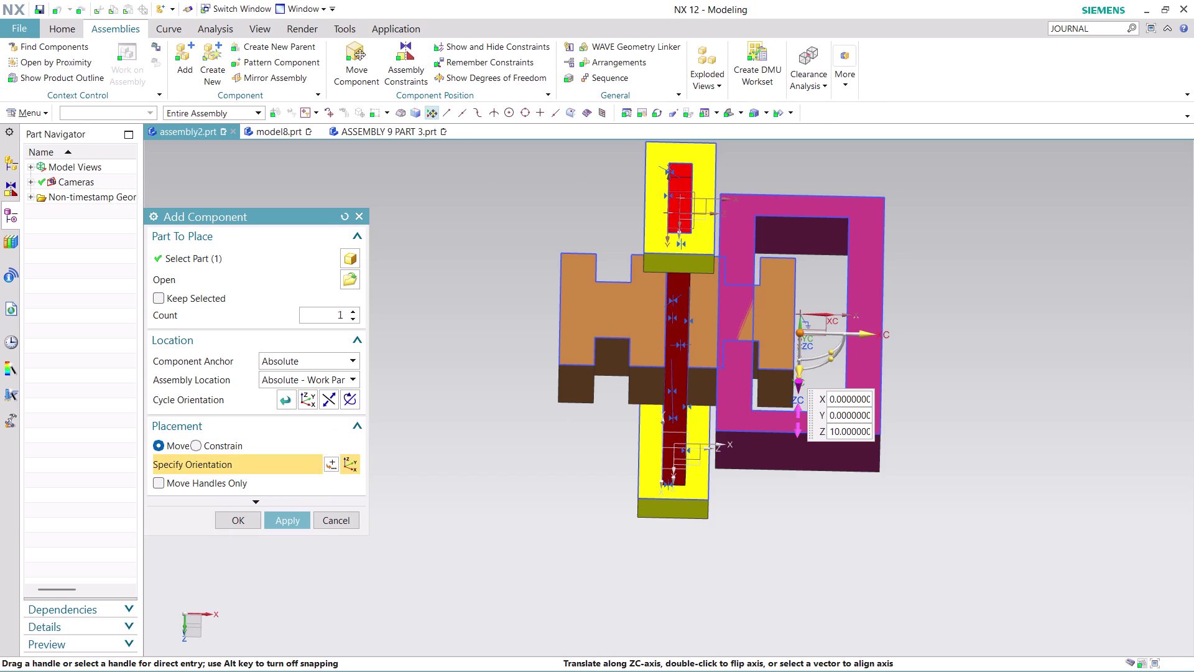
drag(800, 395, 788, 471)
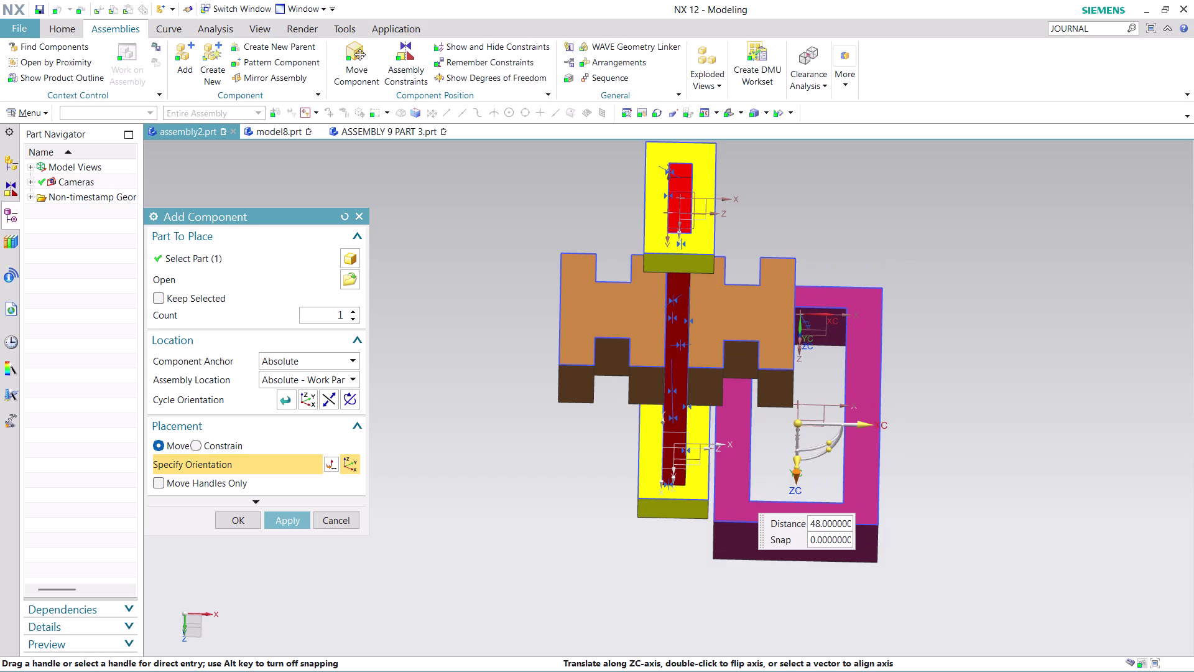
drag(788, 472, 798, 539)
drag(828, 513, 733, 533)
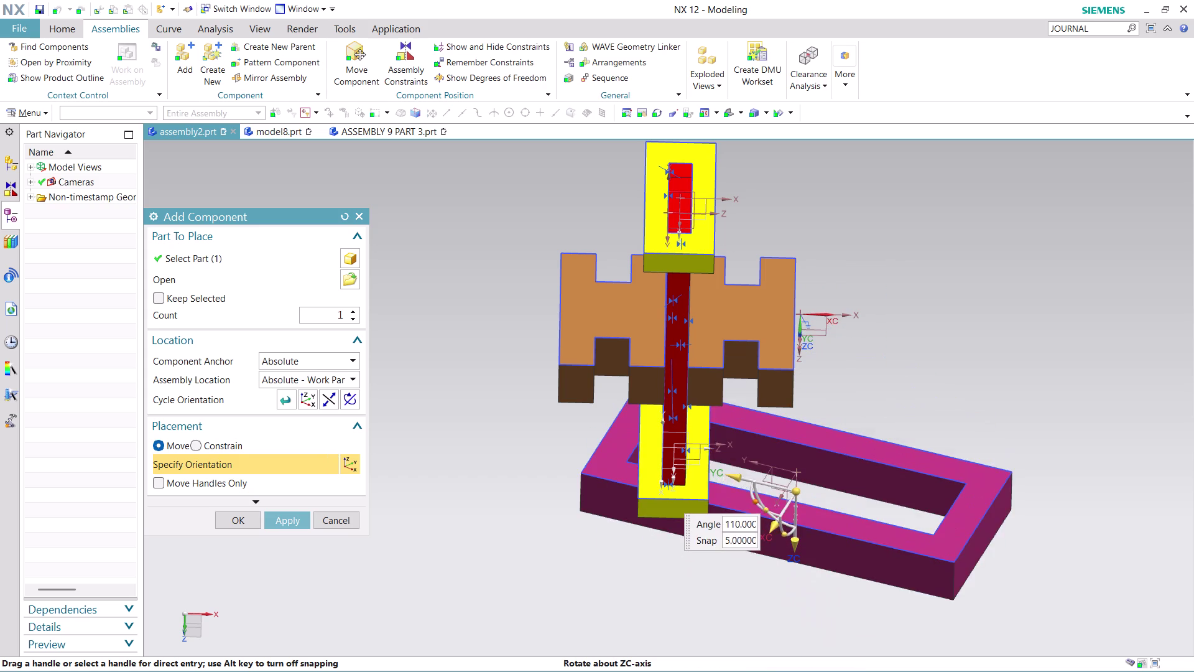
drag(733, 534, 766, 541)
drag(752, 515, 772, 528)
drag(759, 515, 832, 552)
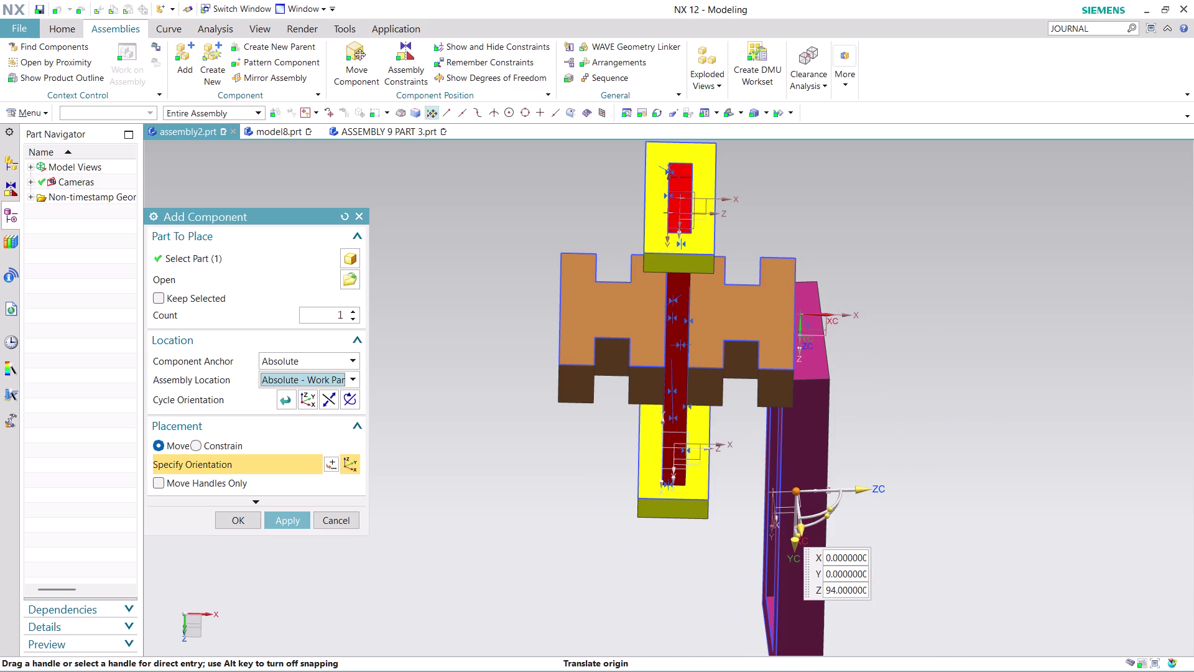
Rotate and slide the frame to surround the red slider and lower yellow block.
drag(834, 502, 788, 525)
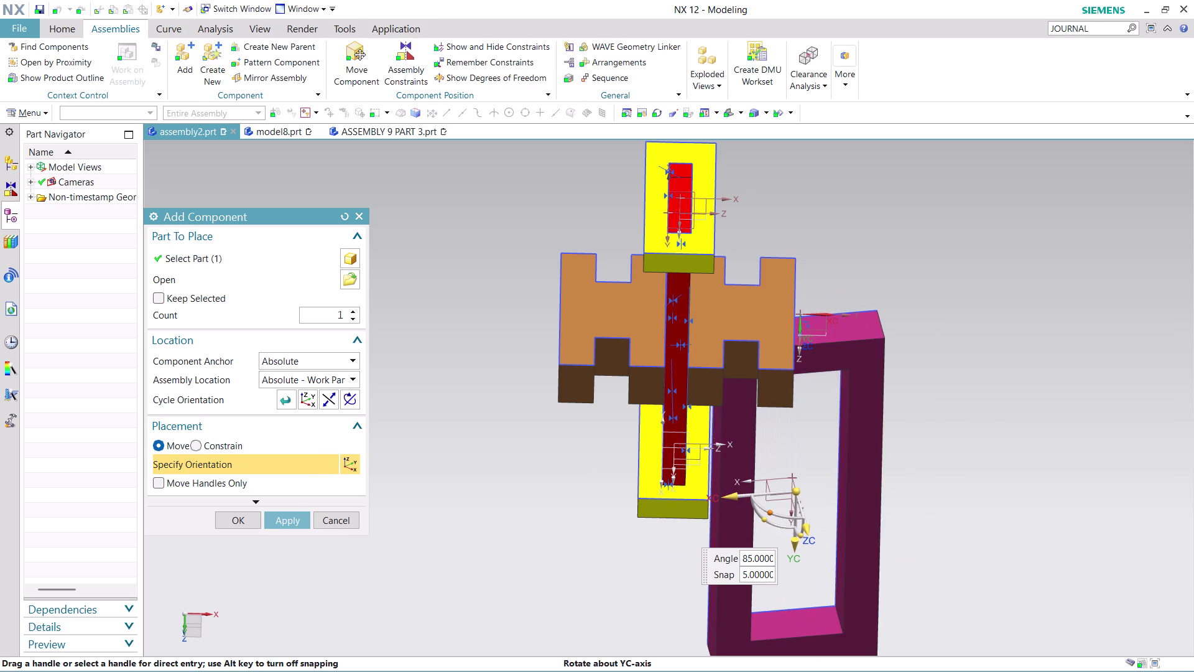
drag(788, 525, 787, 531)
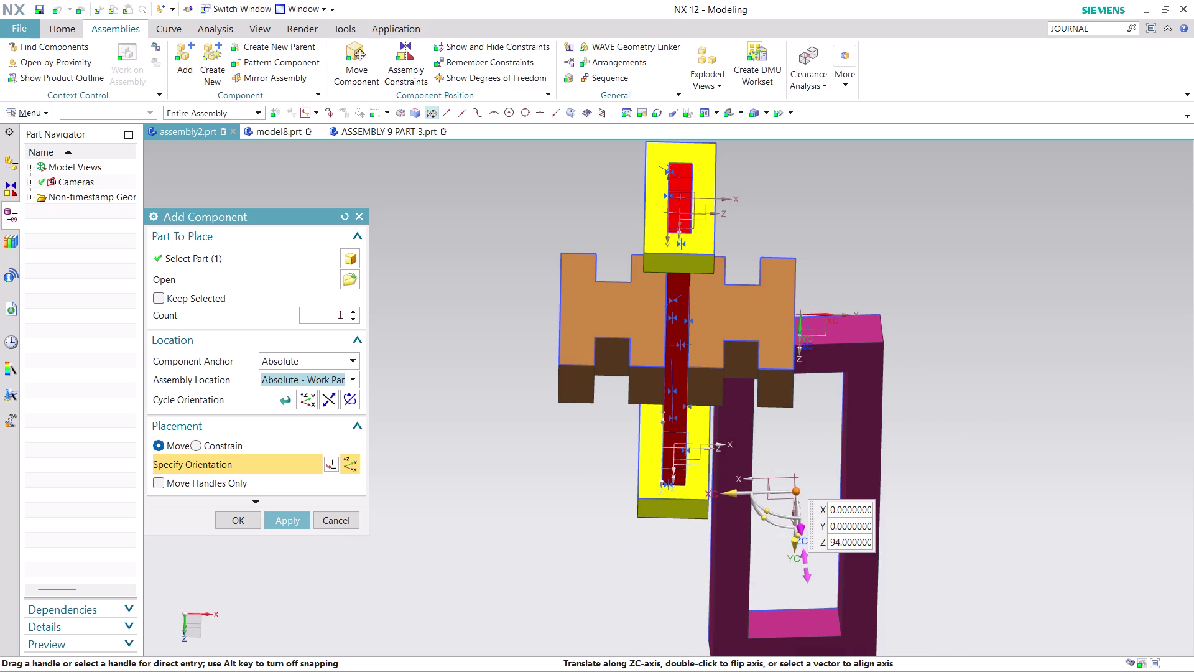
drag(797, 519, 811, 606)
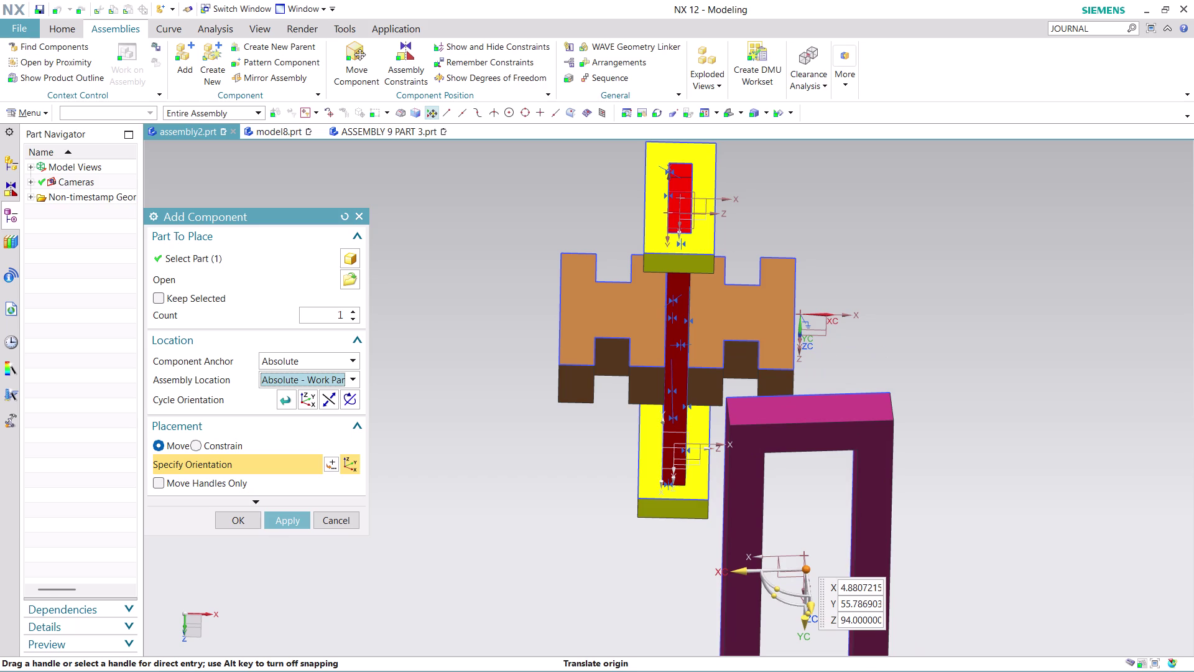
drag(737, 574, 594, 543)
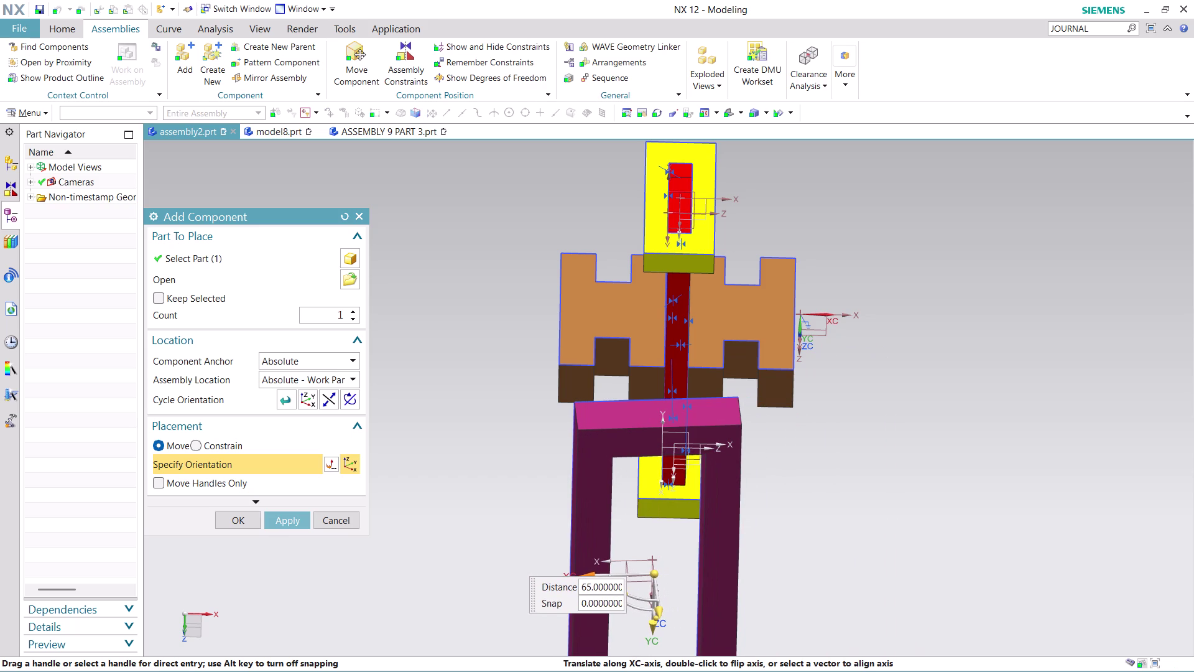
drag(594, 542, 592, 533)
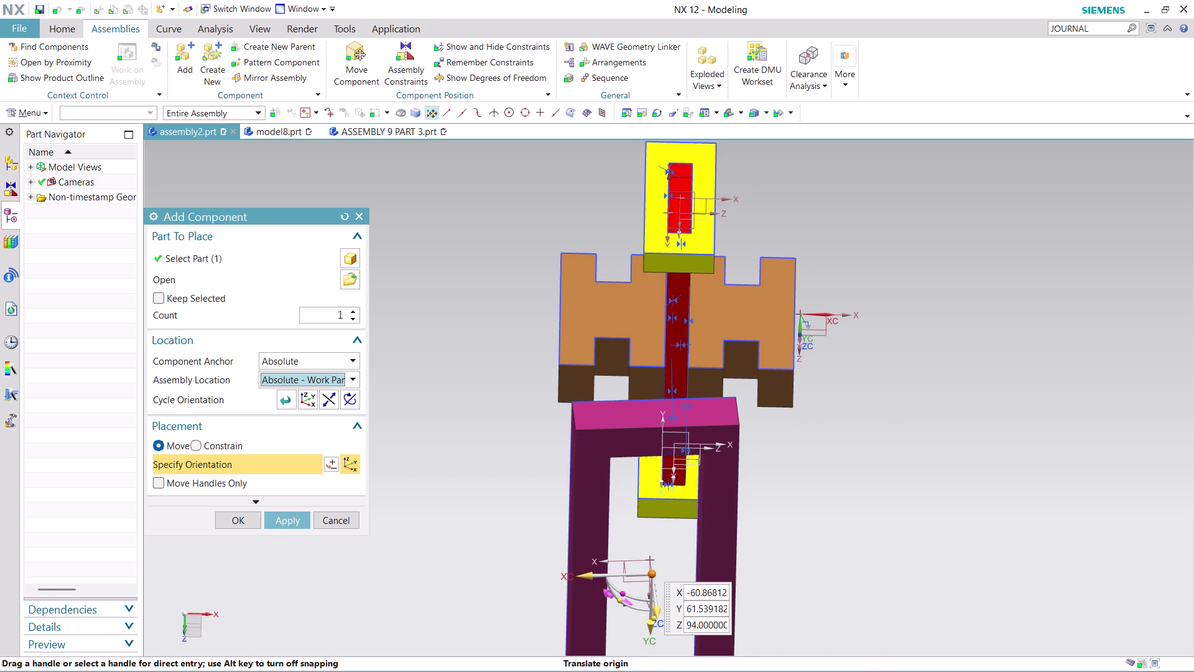
click(630, 594)
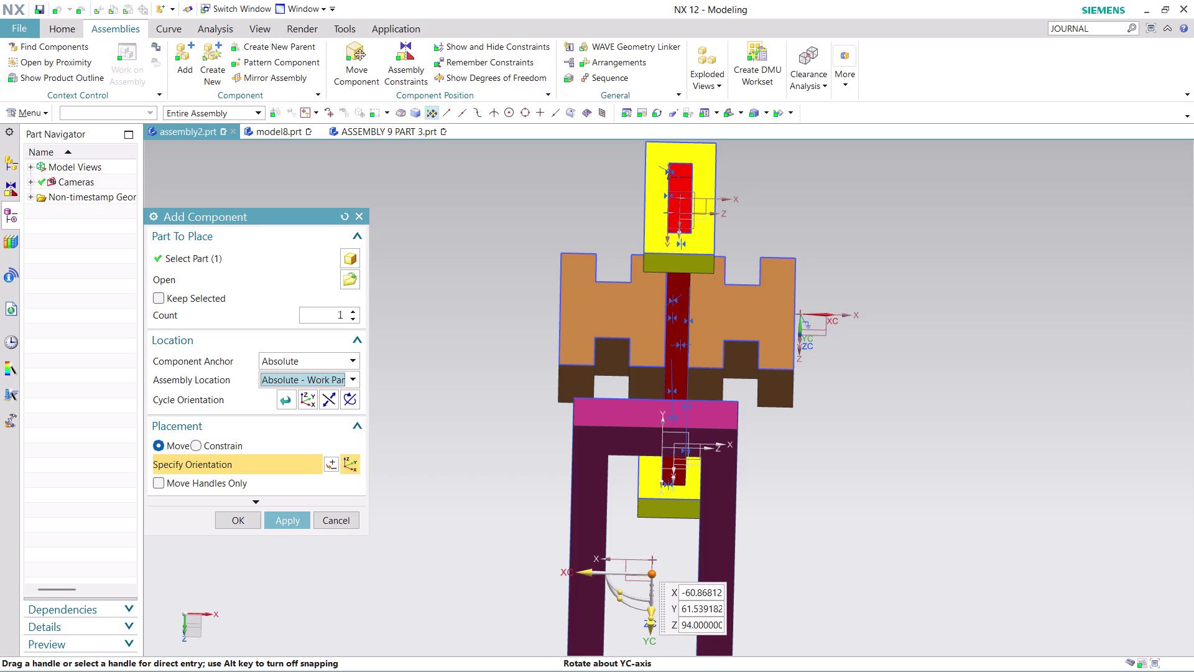
drag(649, 637, 668, 495)
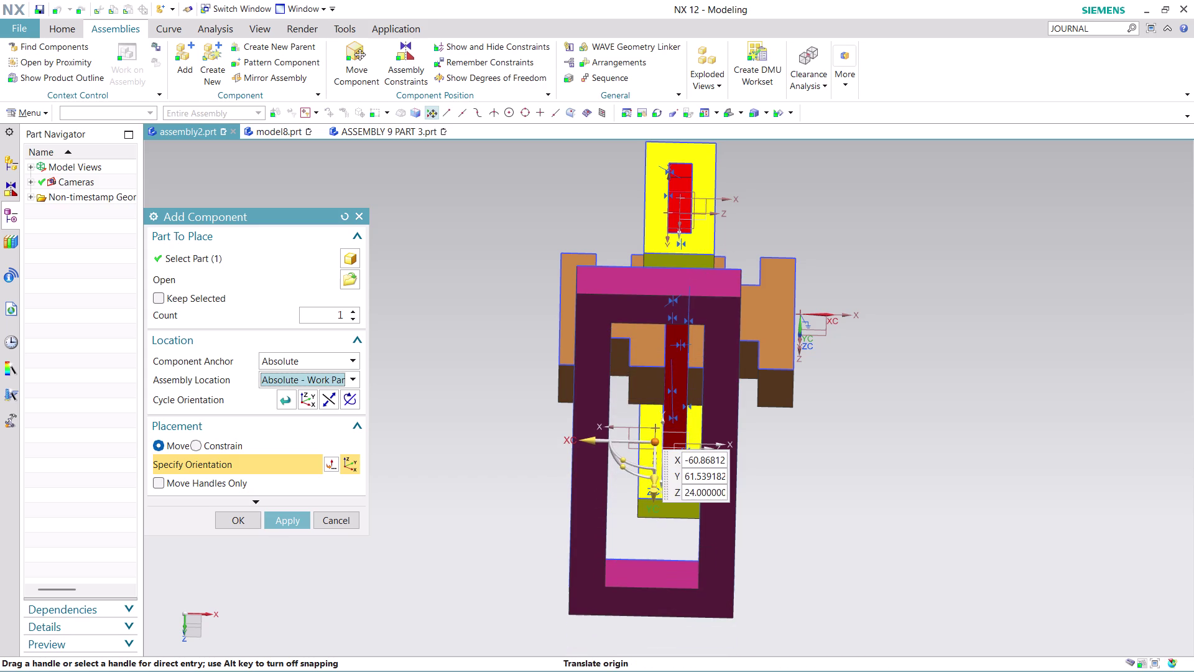
drag(579, 442, 619, 459)
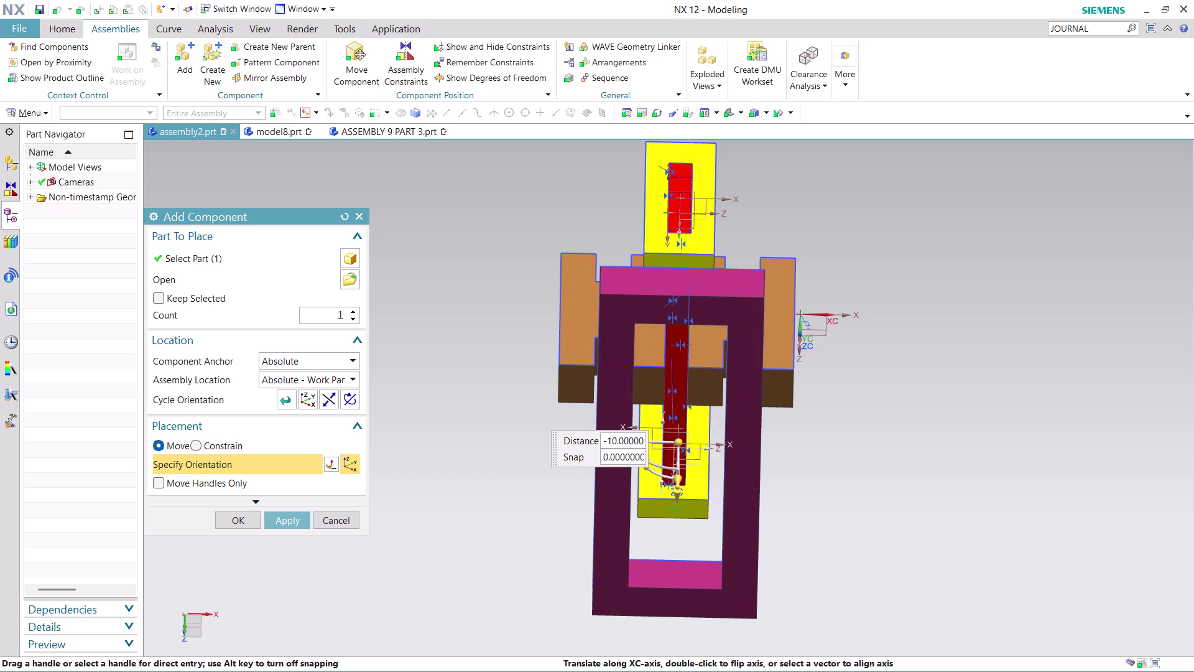
drag(620, 459, 613, 469)
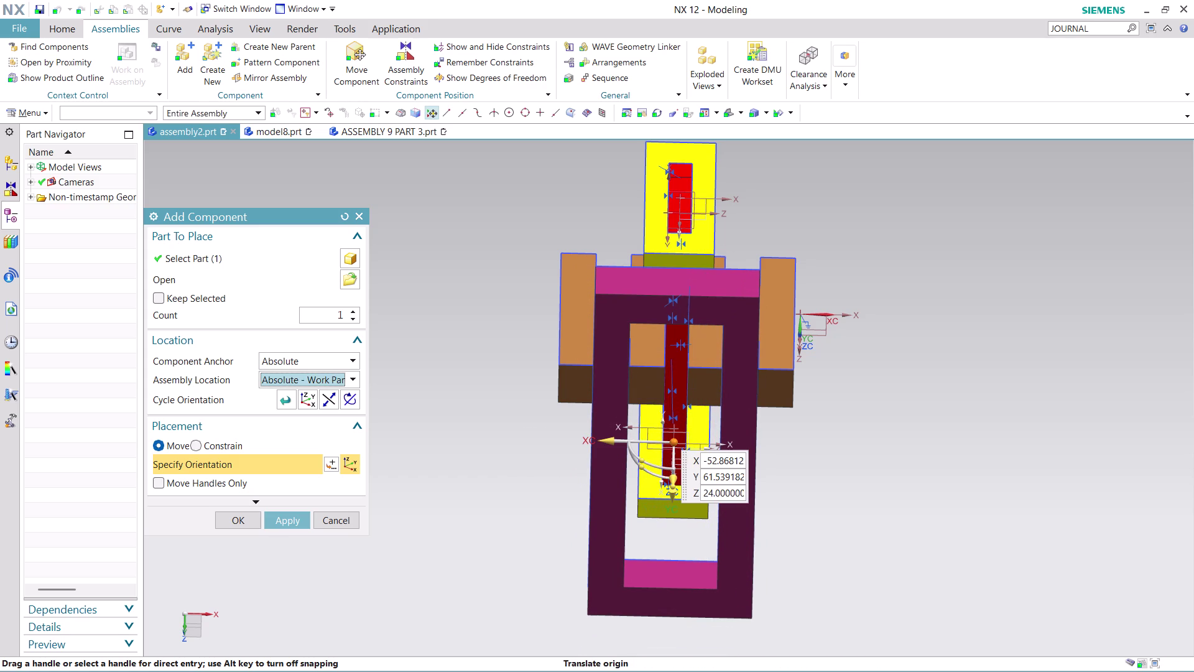
Place the magenta frame around the red part, then launch Assembly Constraints.
click(239, 520)
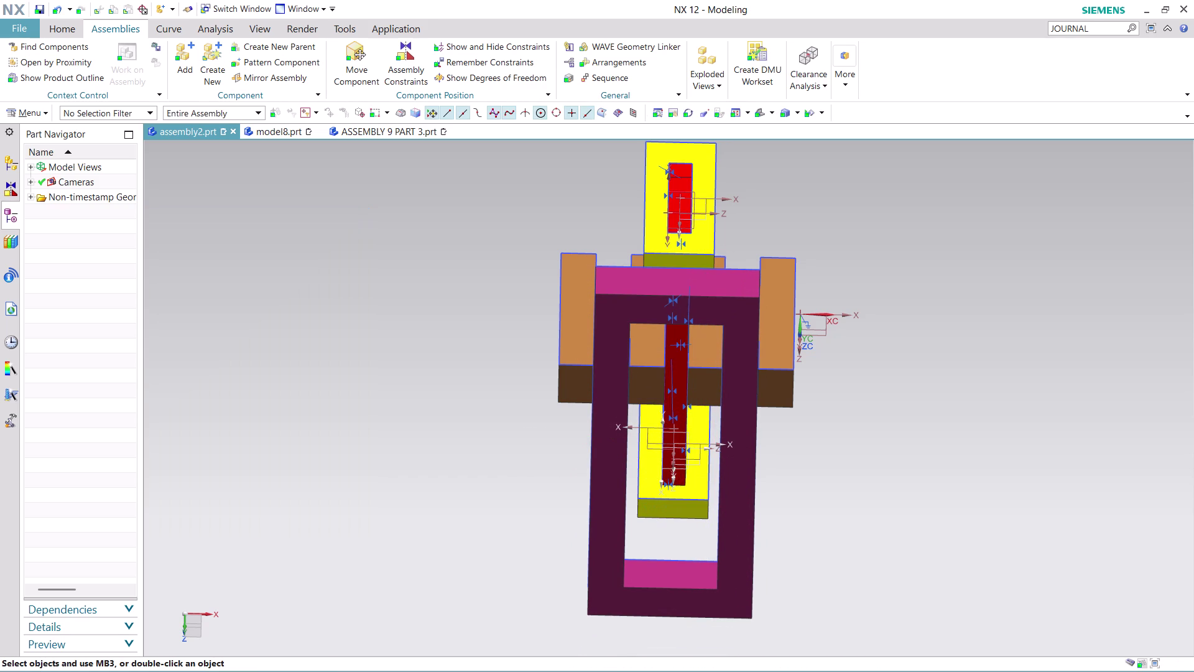
middle_drag(1006, 424, 1045, 437)
scroll(up, 3)
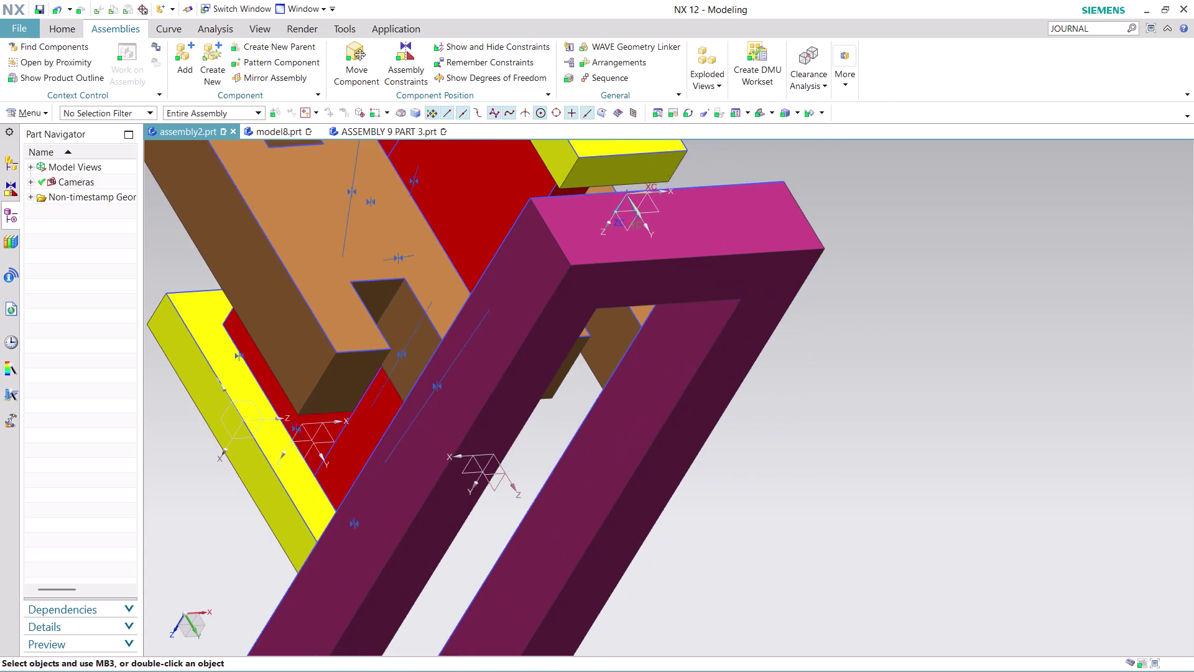
scroll(down, 3)
scroll(up, 3)
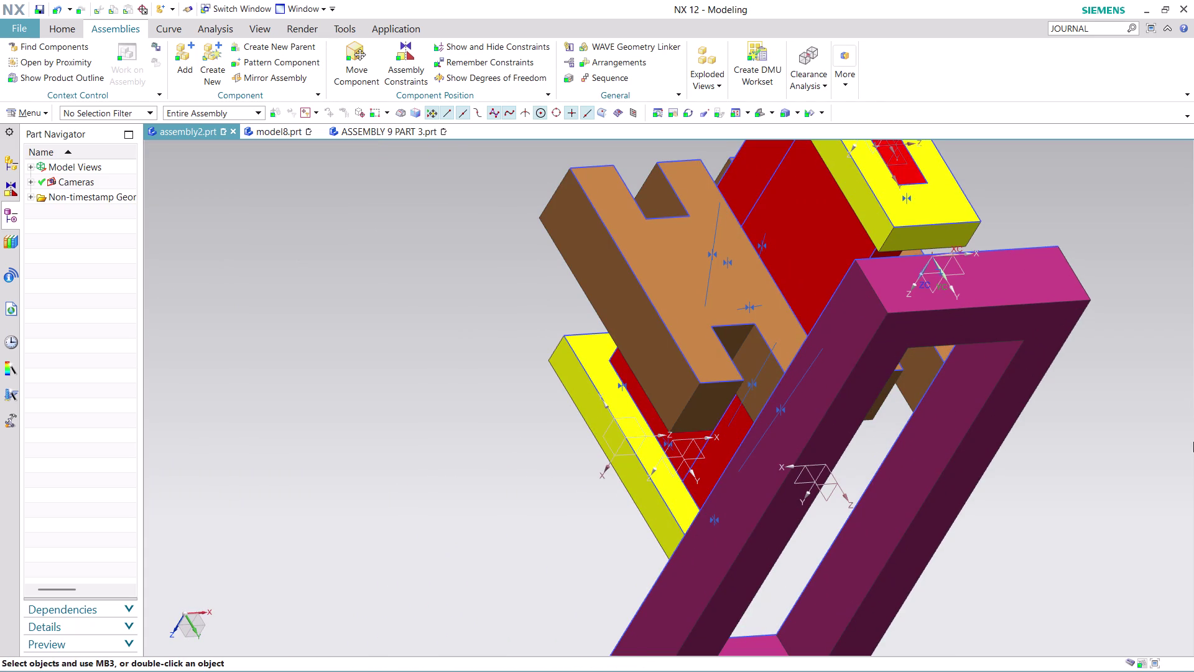
click(409, 64)
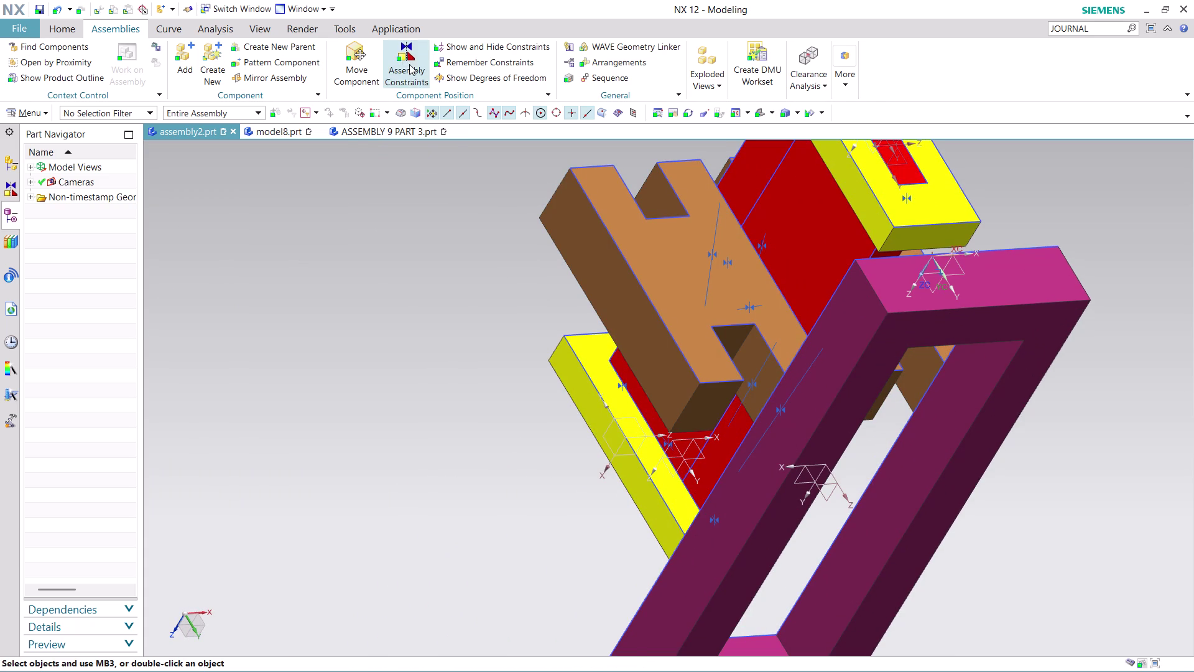
Touch a brown H-plate face against the magenta frame face.
scroll(down, 3)
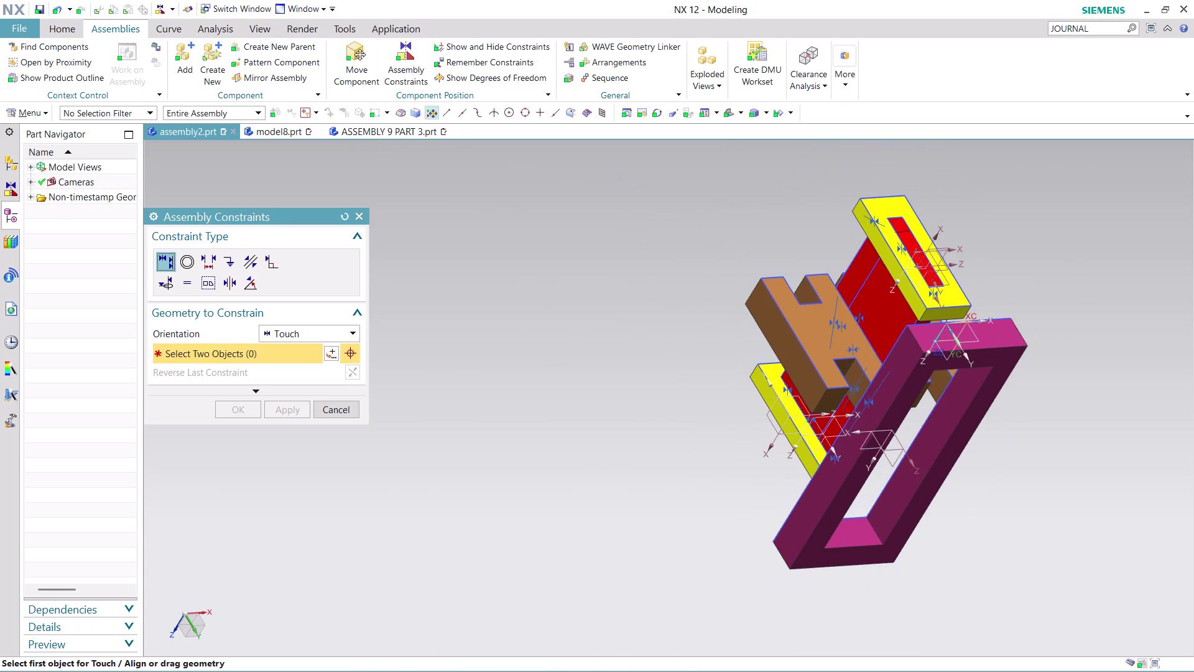
scroll(up, 3)
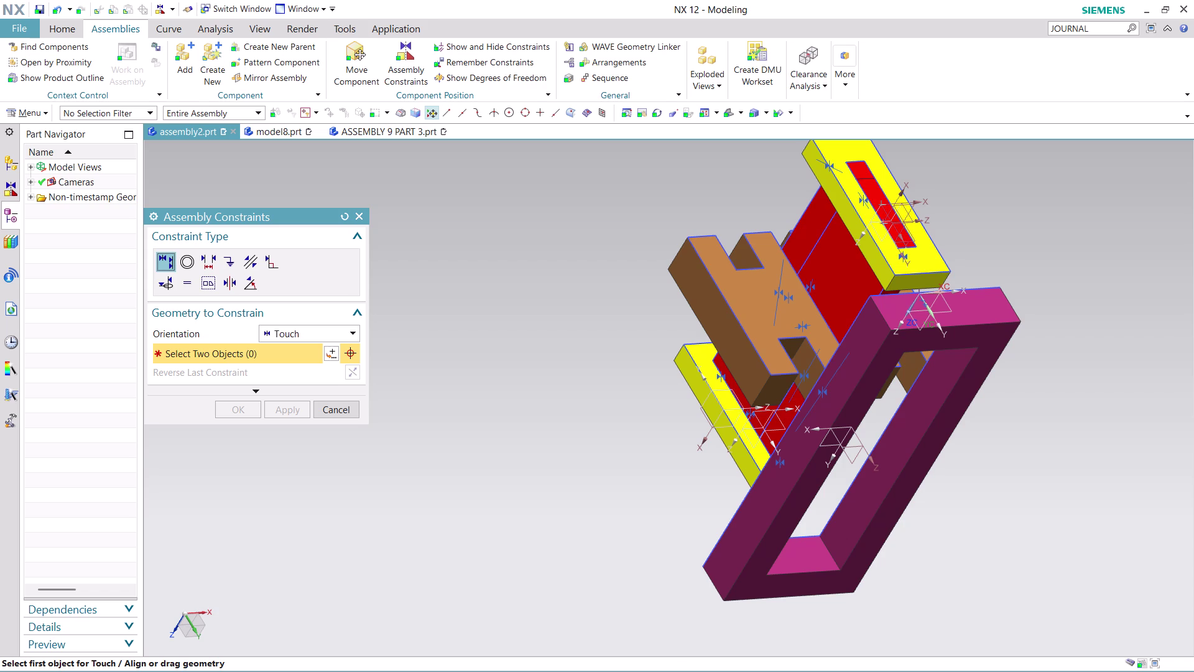
click(791, 347)
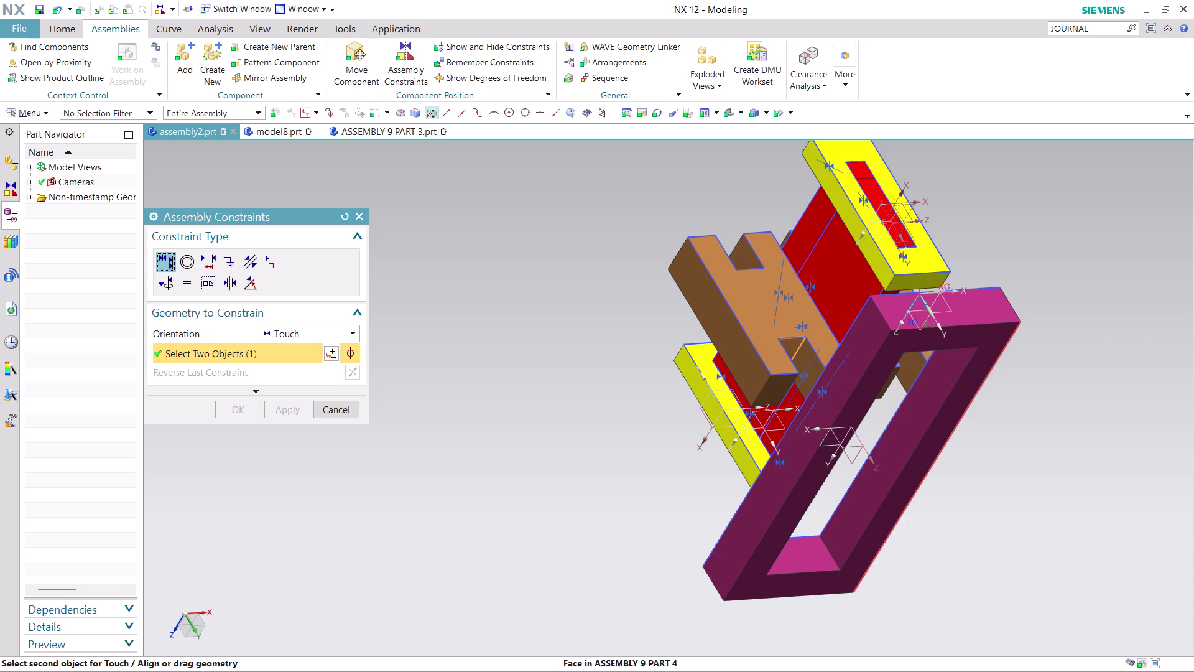
scroll(up, 3)
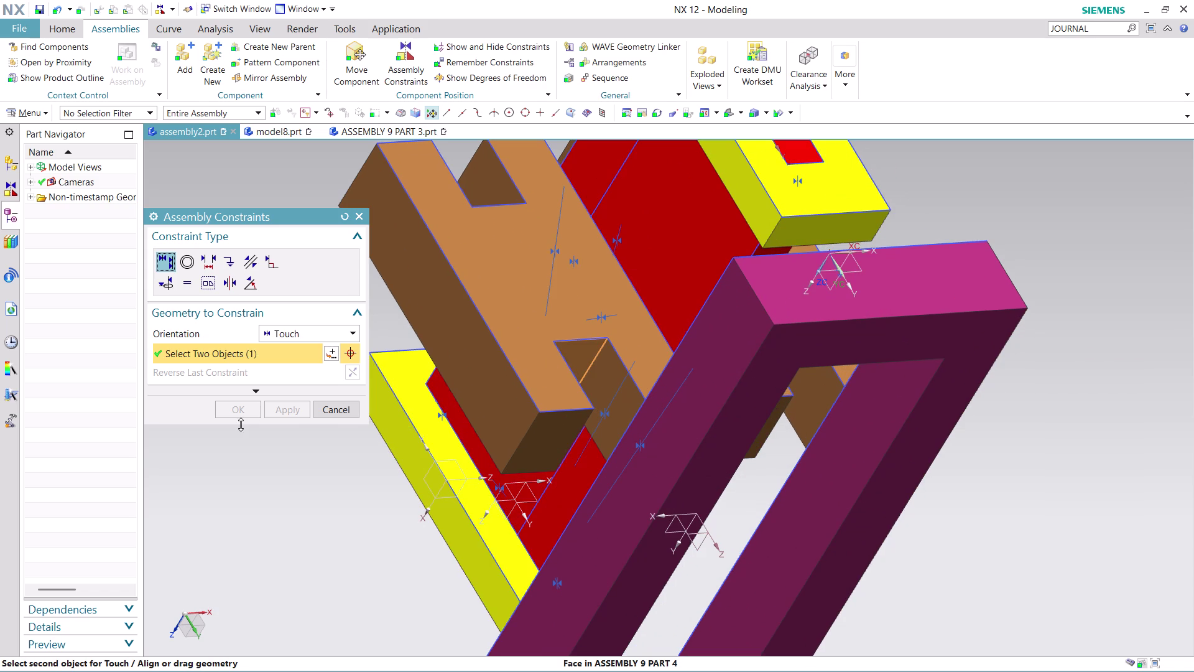
click(336, 414)
click(403, 64)
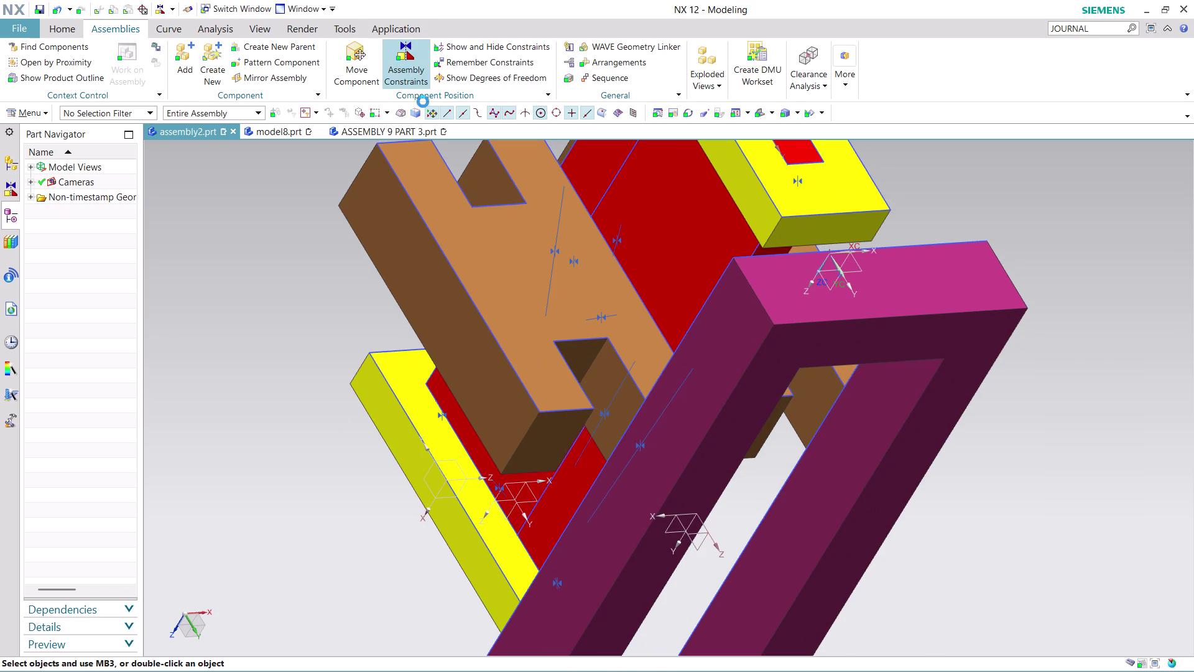
click(576, 351)
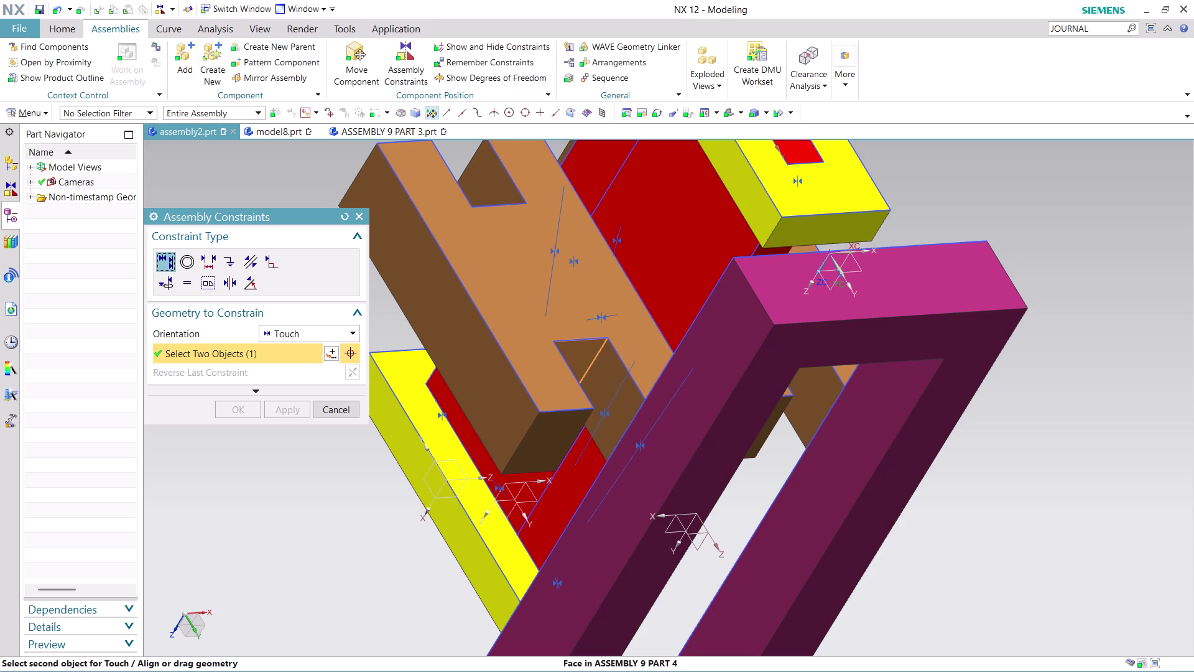
scroll(down, 3)
middle_drag(982, 590, 1033, 605)
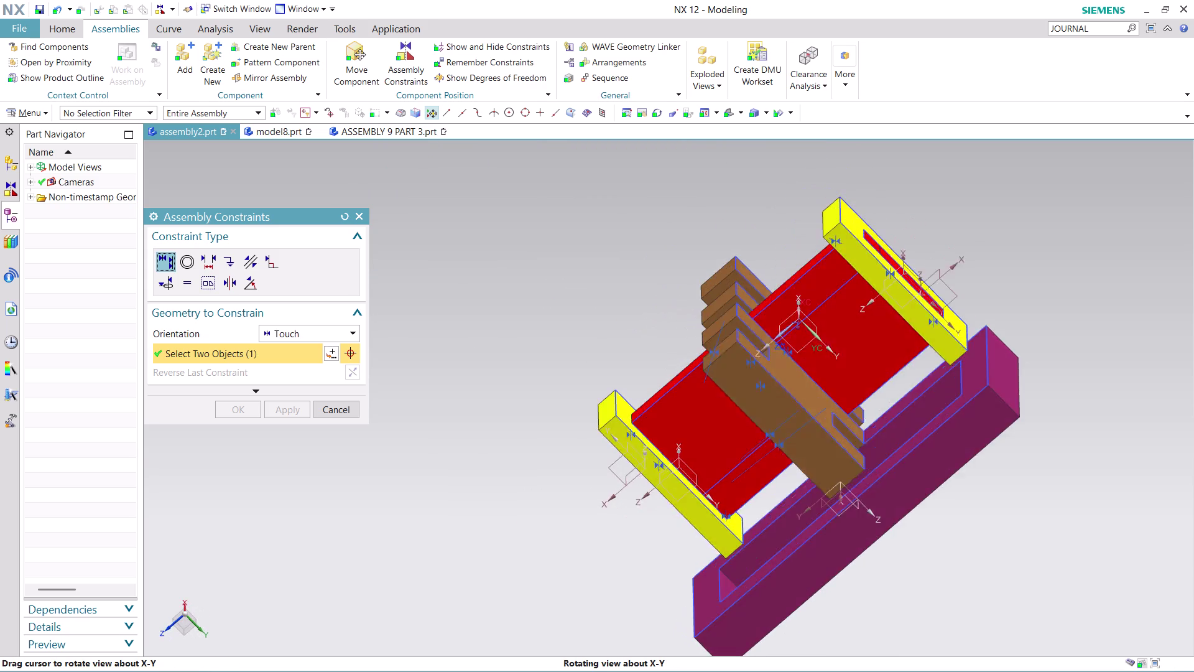
middle_drag(1034, 604, 1040, 615)
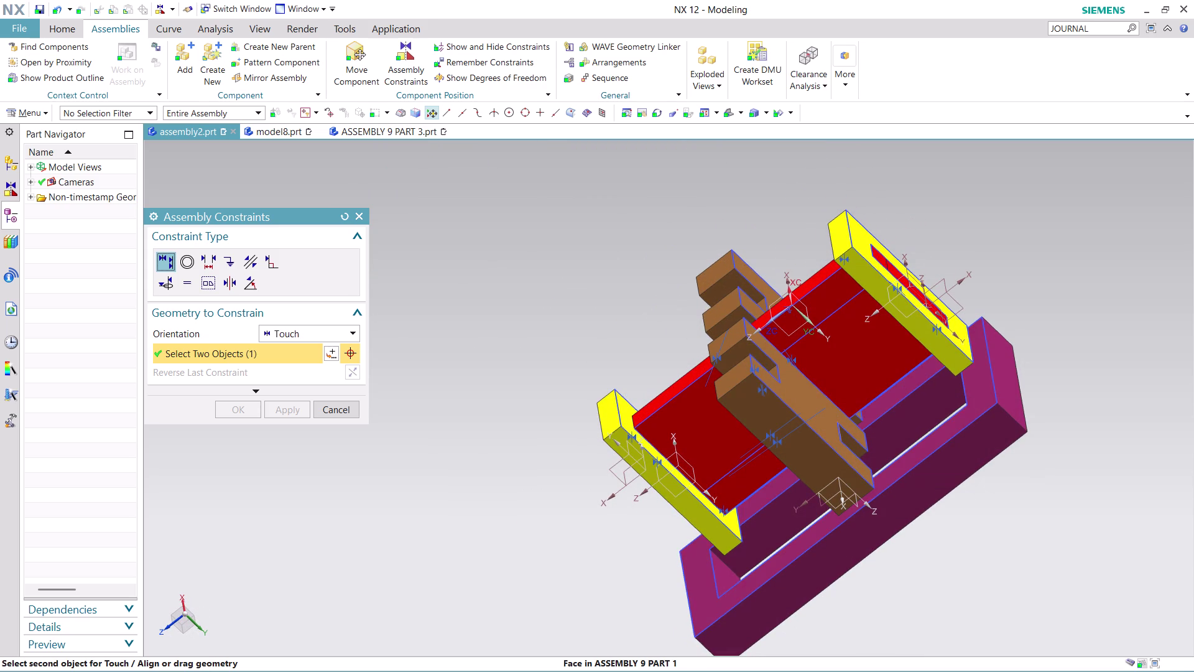
click(885, 472)
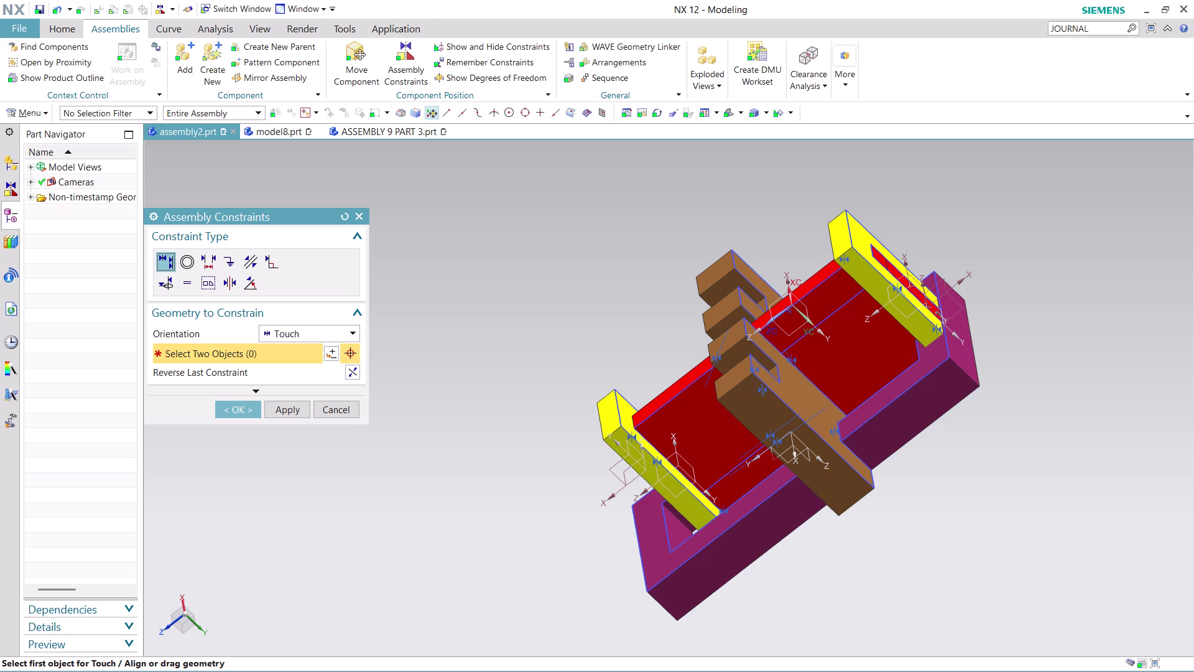
Add another touch constraint between a second pair of mating faces.
scroll(down, 3)
scroll(up, 3)
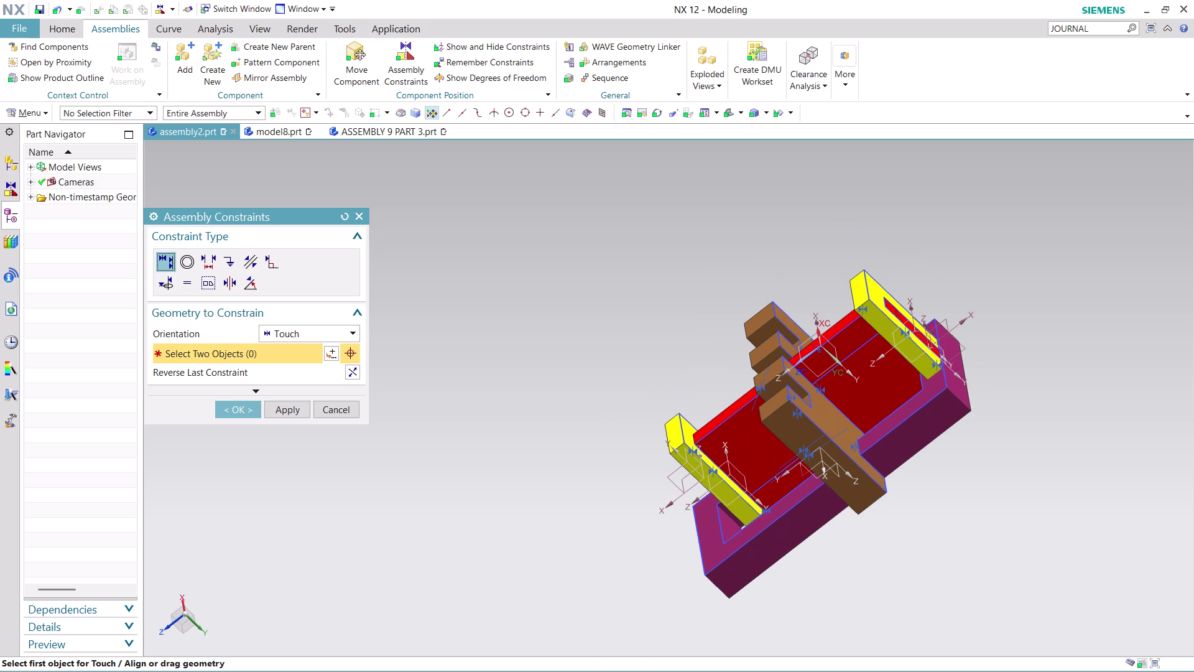
middle_drag(945, 511, 834, 422)
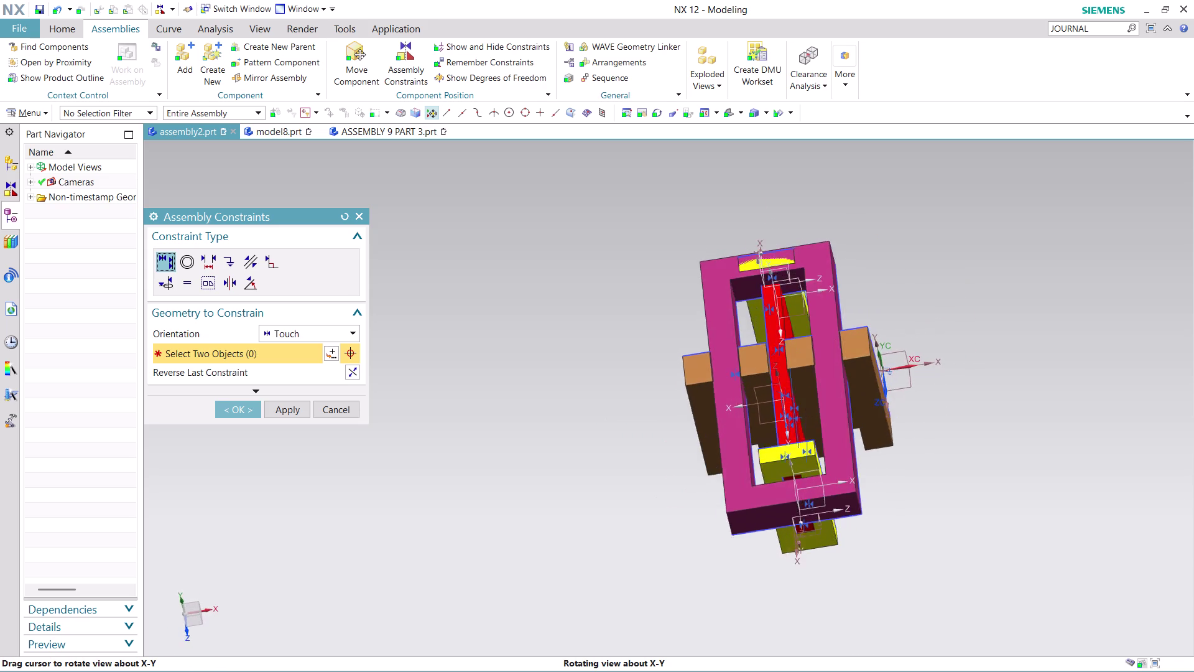
middle_drag(833, 422, 837, 460)
scroll(up, 3)
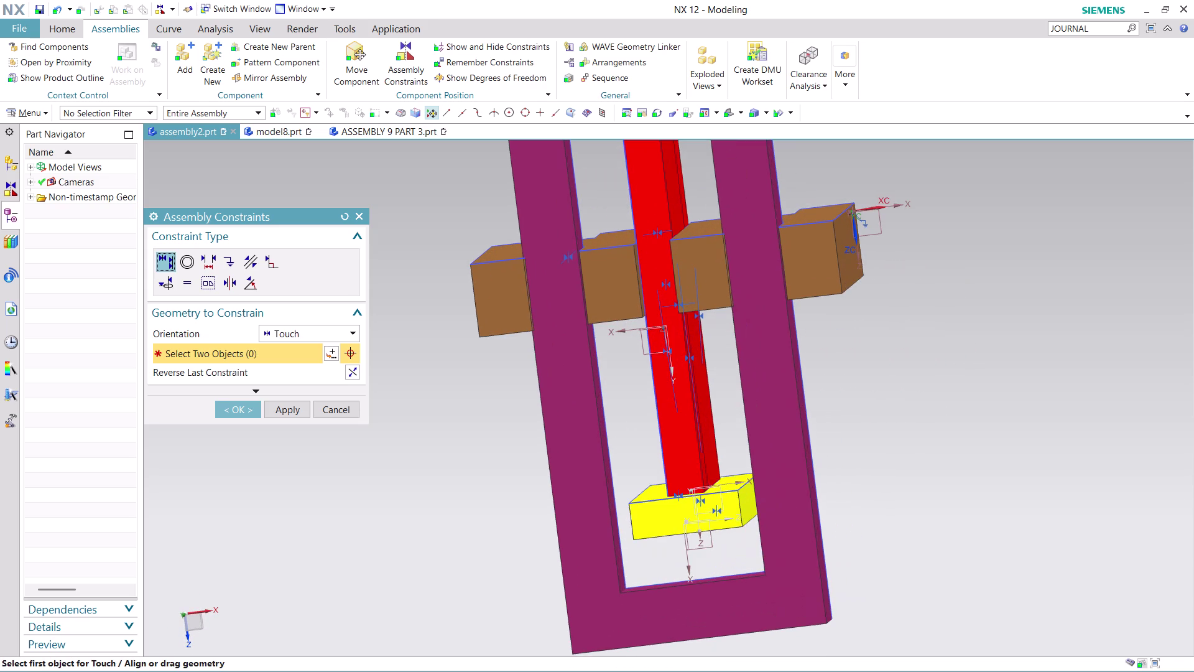
scroll(down, 3)
middle_drag(882, 569, 890, 577)
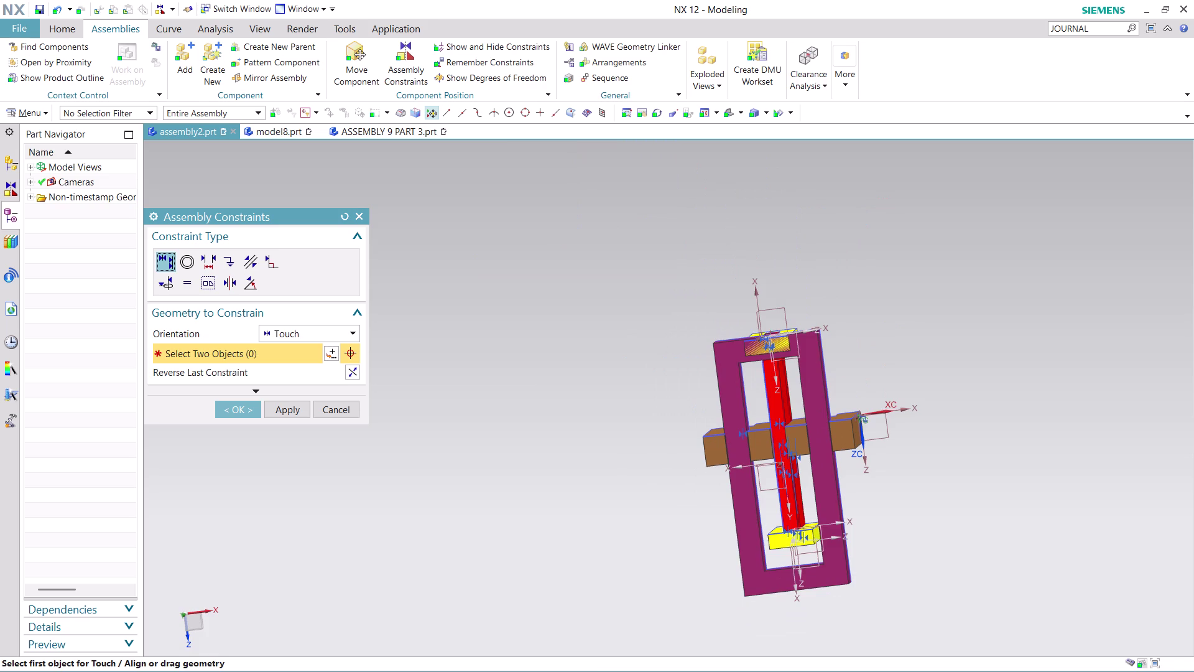
middle_drag(890, 576, 898, 602)
scroll(up, 3)
click(802, 555)
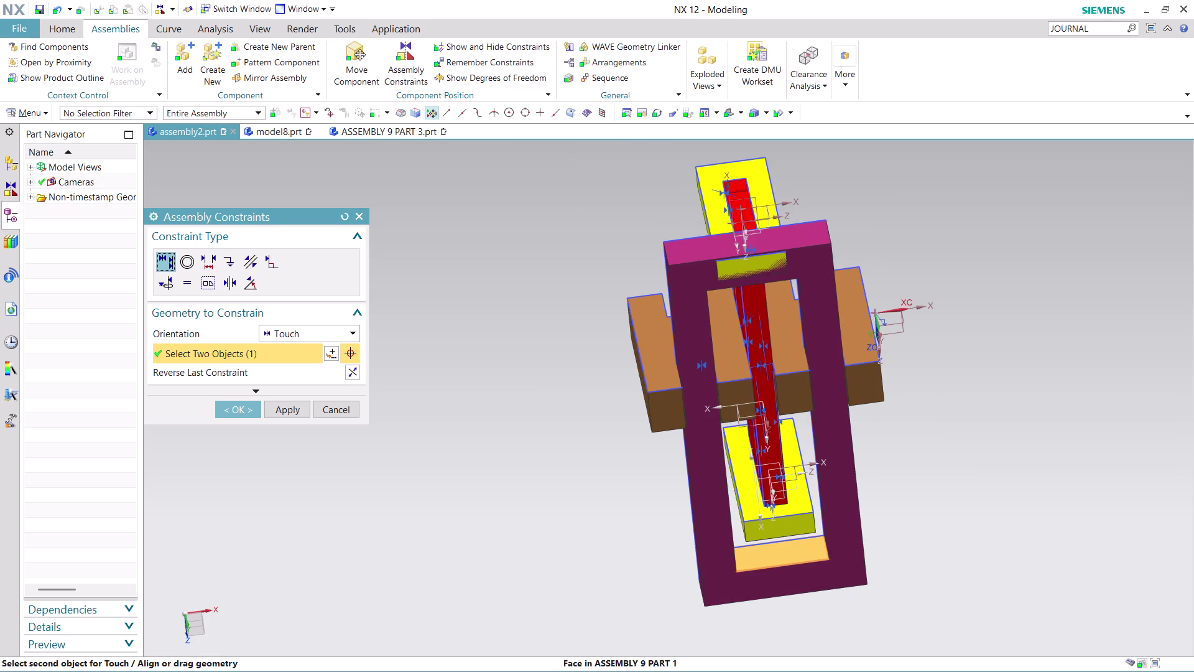
scroll(down, 3)
middle_drag(911, 578, 893, 514)
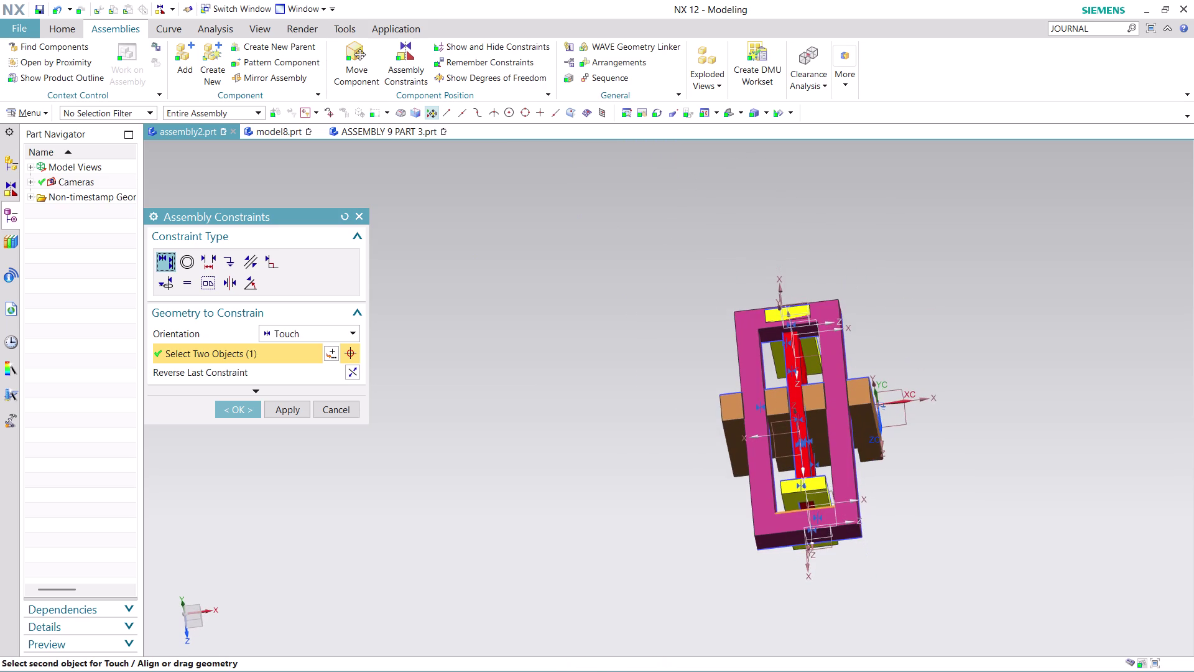
scroll(up, 3)
click(760, 480)
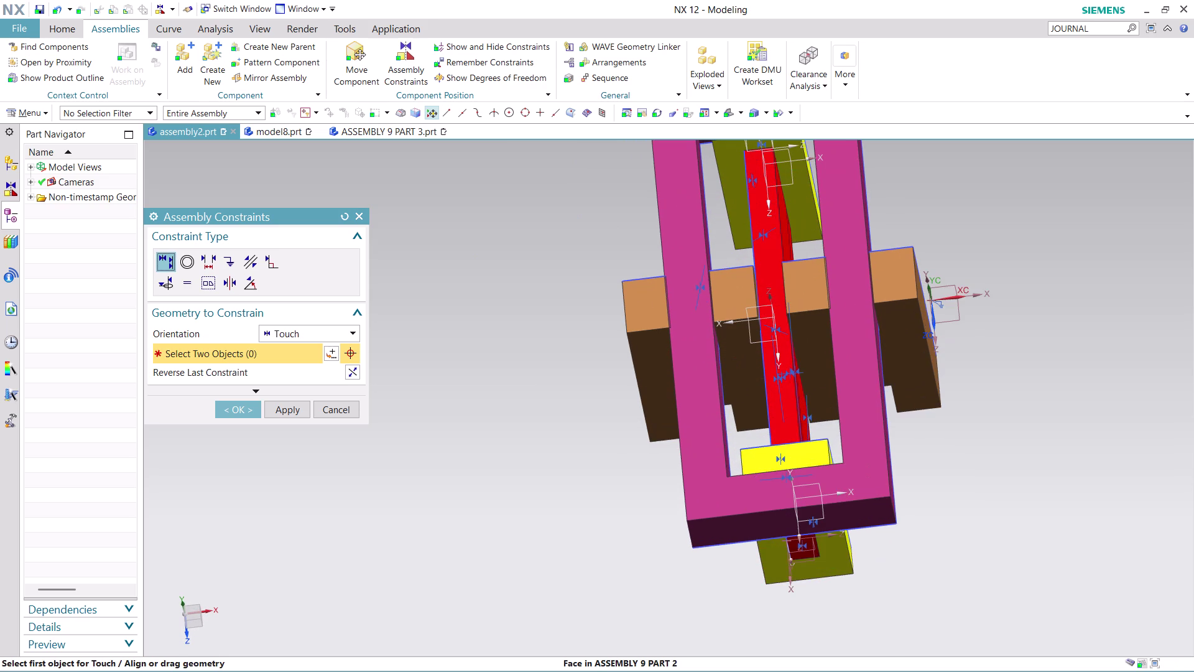
Inspect the seated H-plates from several angles and accept the touch constraints.
scroll(down, 3)
scroll(up, 3)
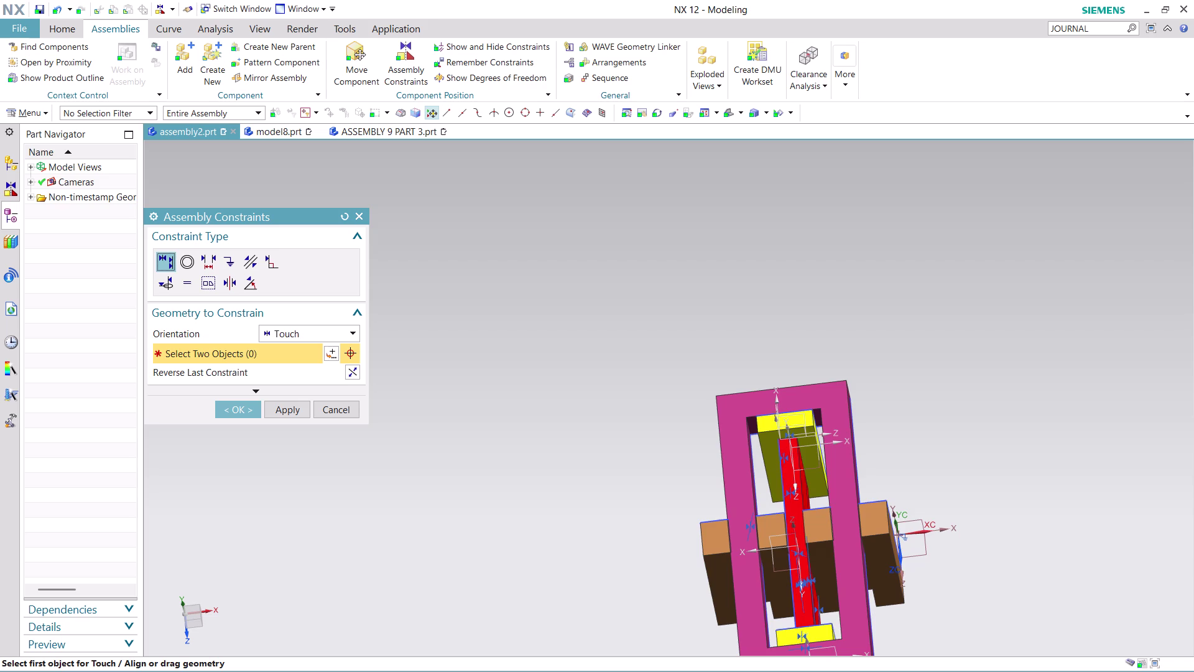
scroll(down, 3)
middle_drag(939, 440, 865, 444)
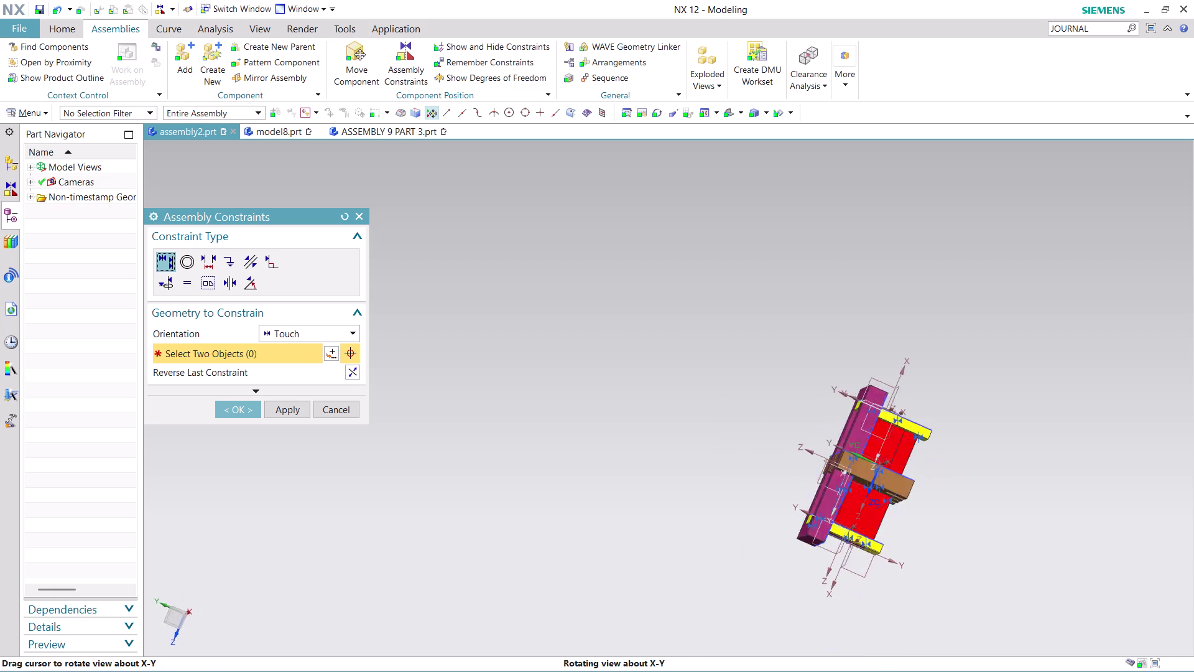
middle_drag(865, 444, 808, 422)
scroll(up, 3)
scroll(down, 3)
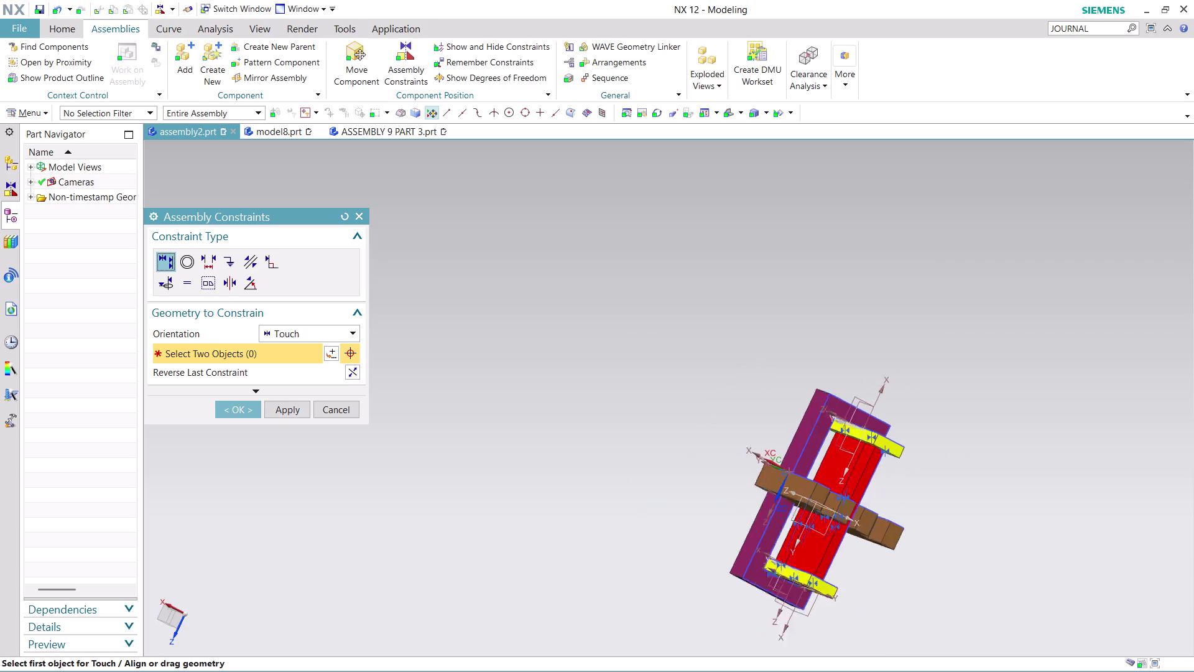
scroll(down, 3)
scroll(up, 3)
scroll(down, 3)
middle_drag(926, 454, 926, 460)
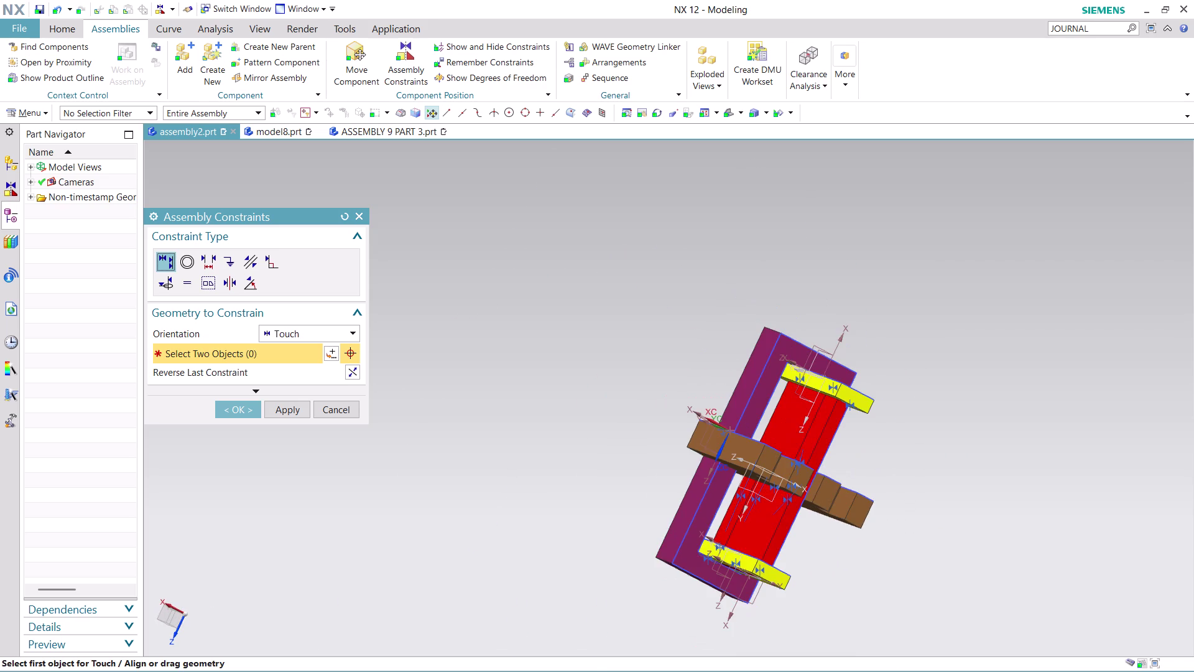
middle_drag(927, 459, 903, 488)
scroll(up, 3)
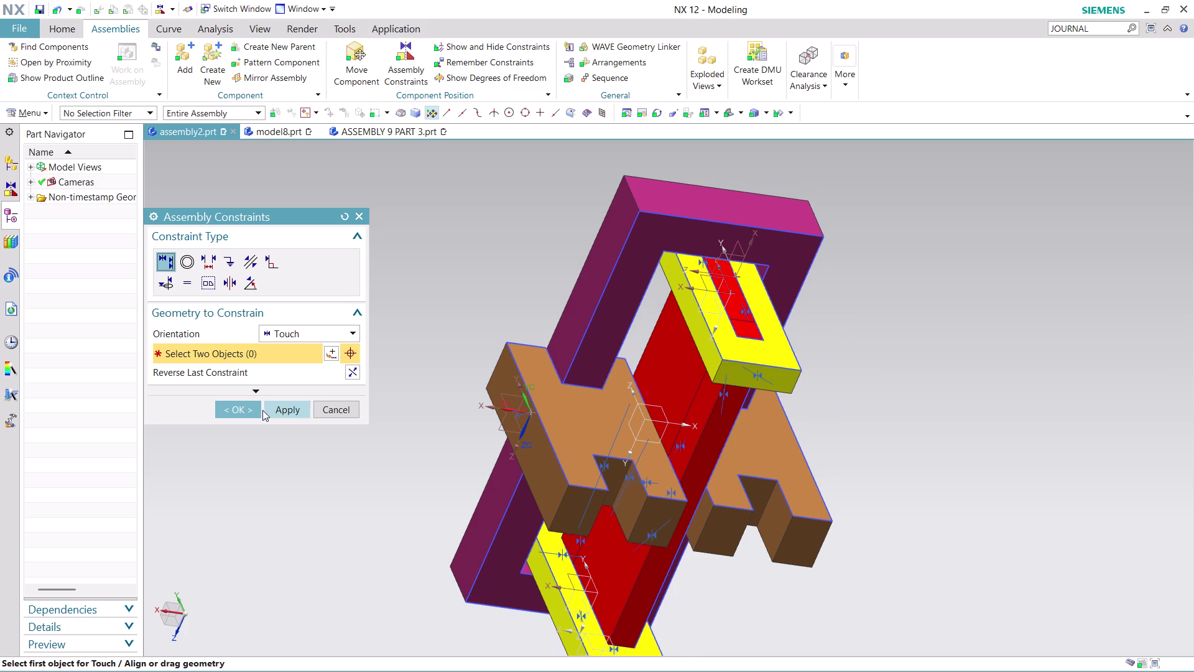
click(229, 410)
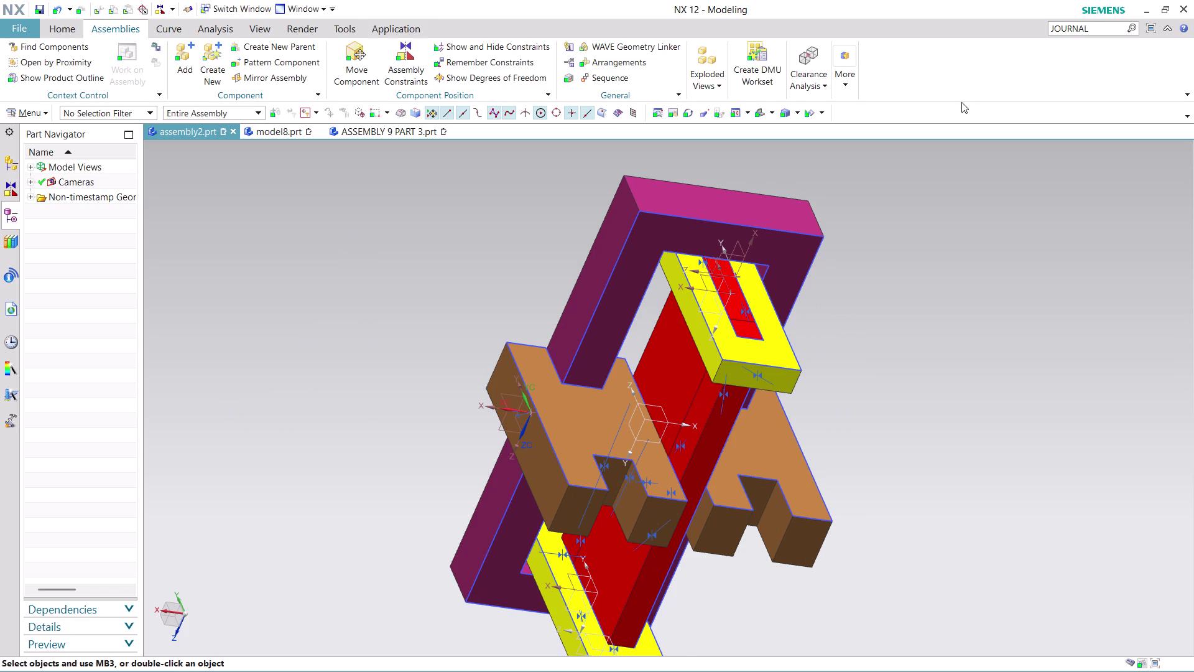
Launch the Mirror Assemblies wizard and select ASSEMBLY 9 PART 1, the magenta frame.
click(844, 86)
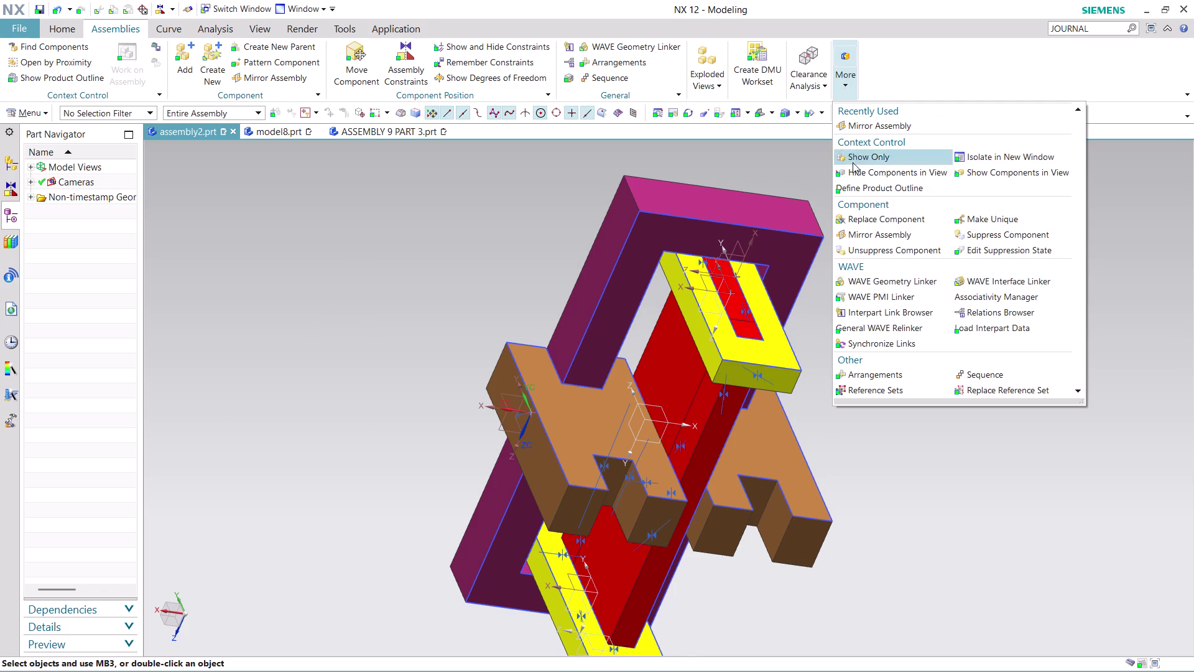
click(890, 232)
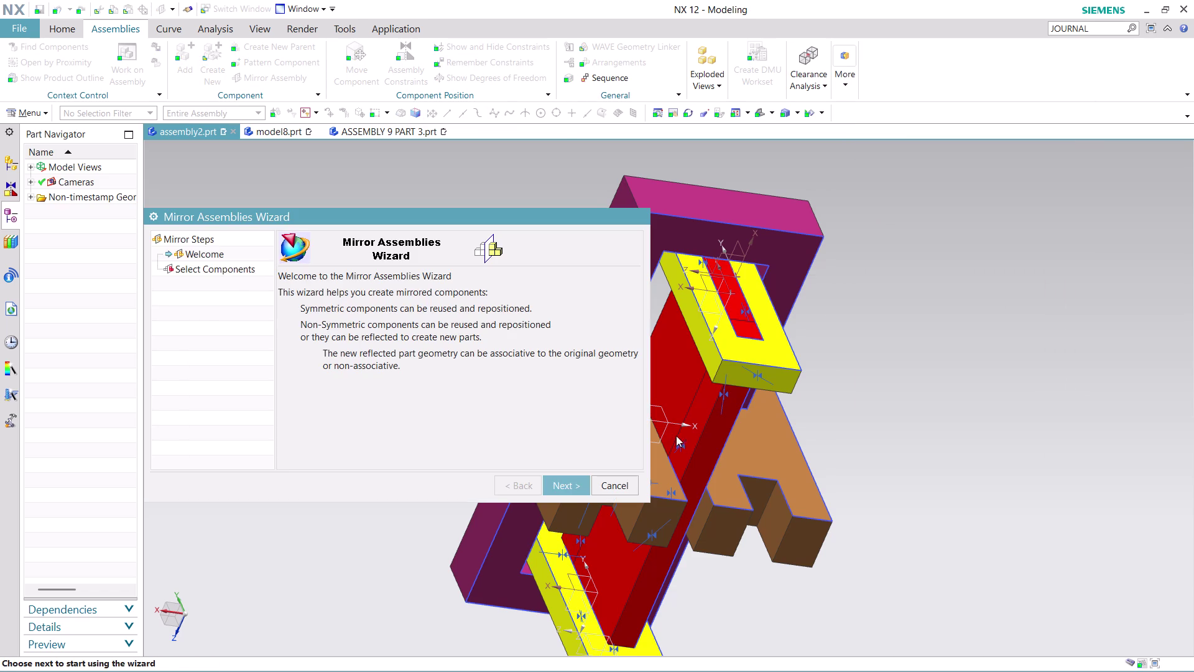
click(564, 480)
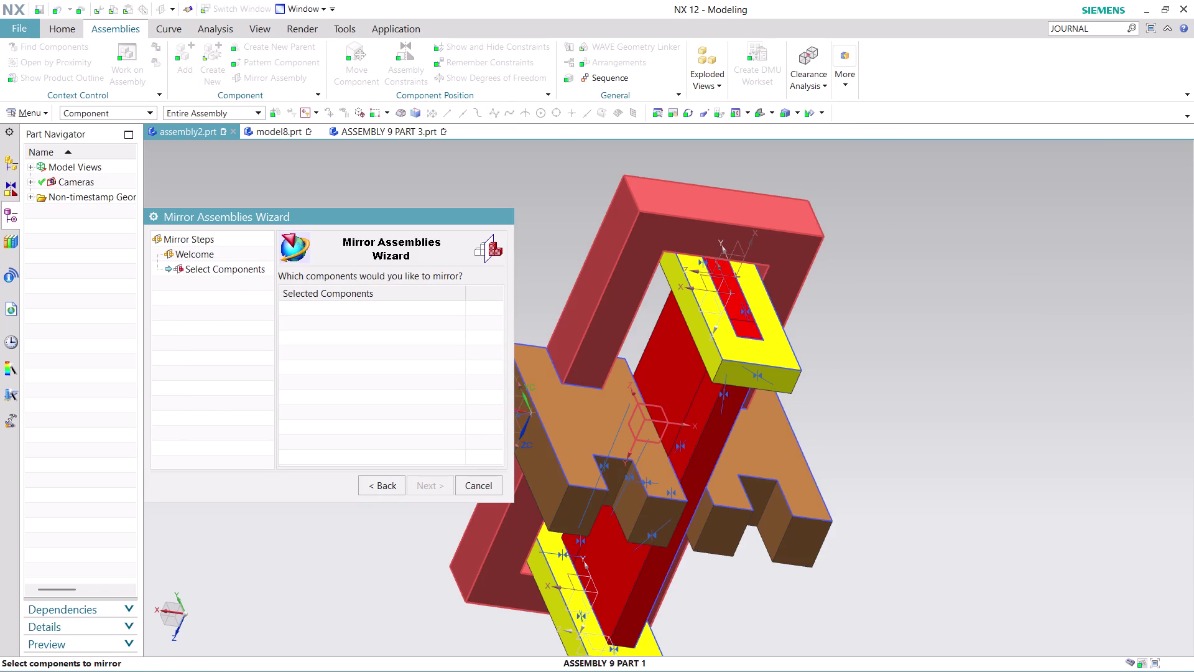
click(609, 293)
click(430, 483)
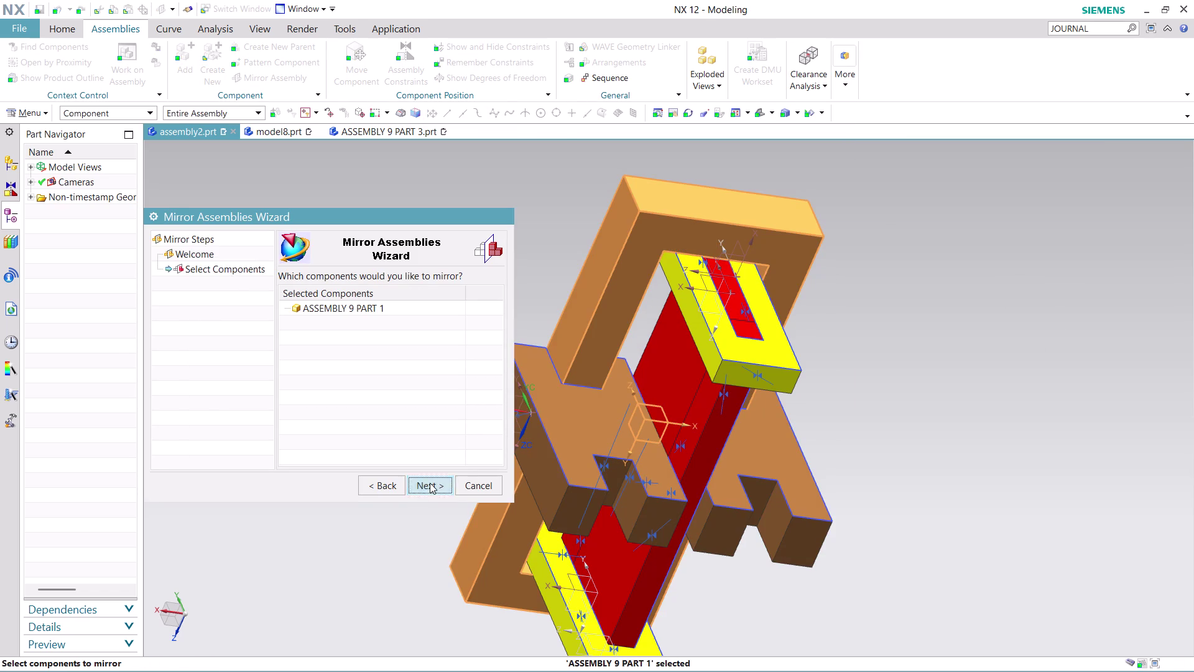
Use ASSEMBLY 9 PART 3's XZ plane as the mirror plane and advance to naming.
middle_drag(881, 557, 931, 547)
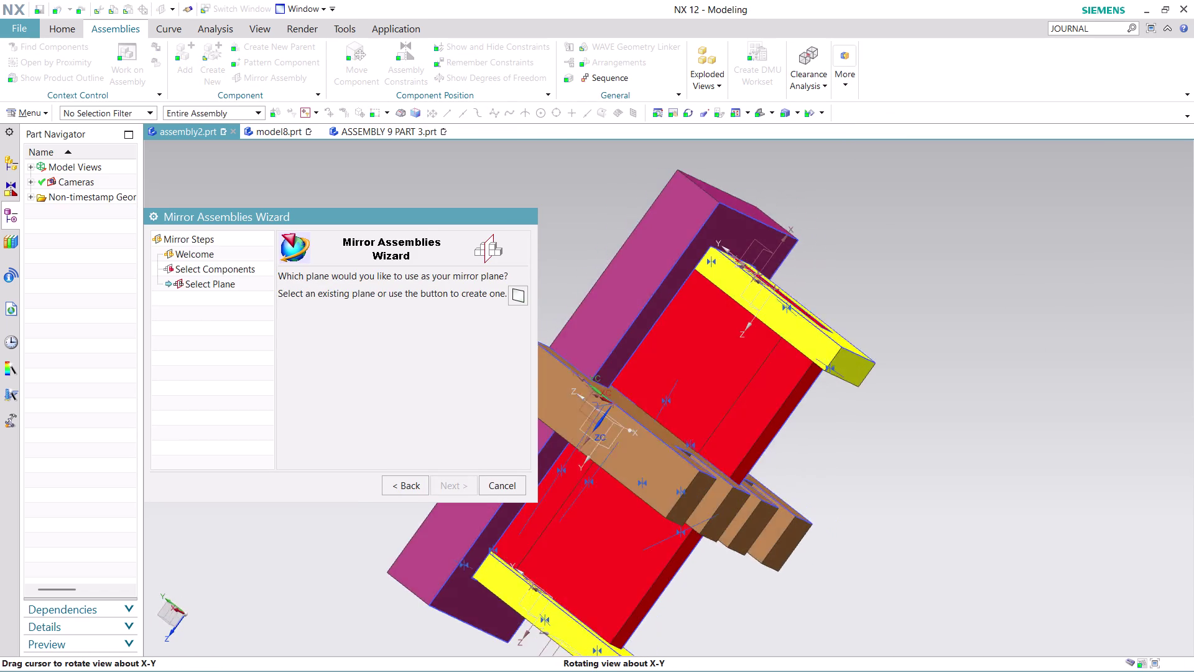
middle_drag(932, 547, 984, 521)
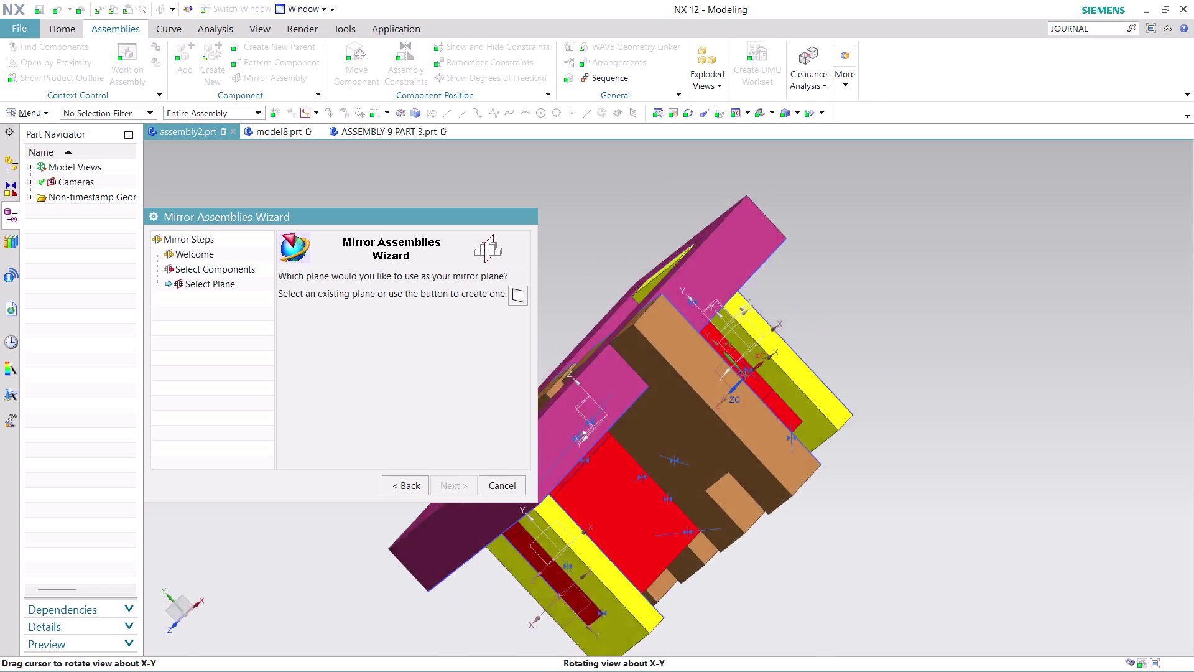
middle_drag(984, 521, 989, 496)
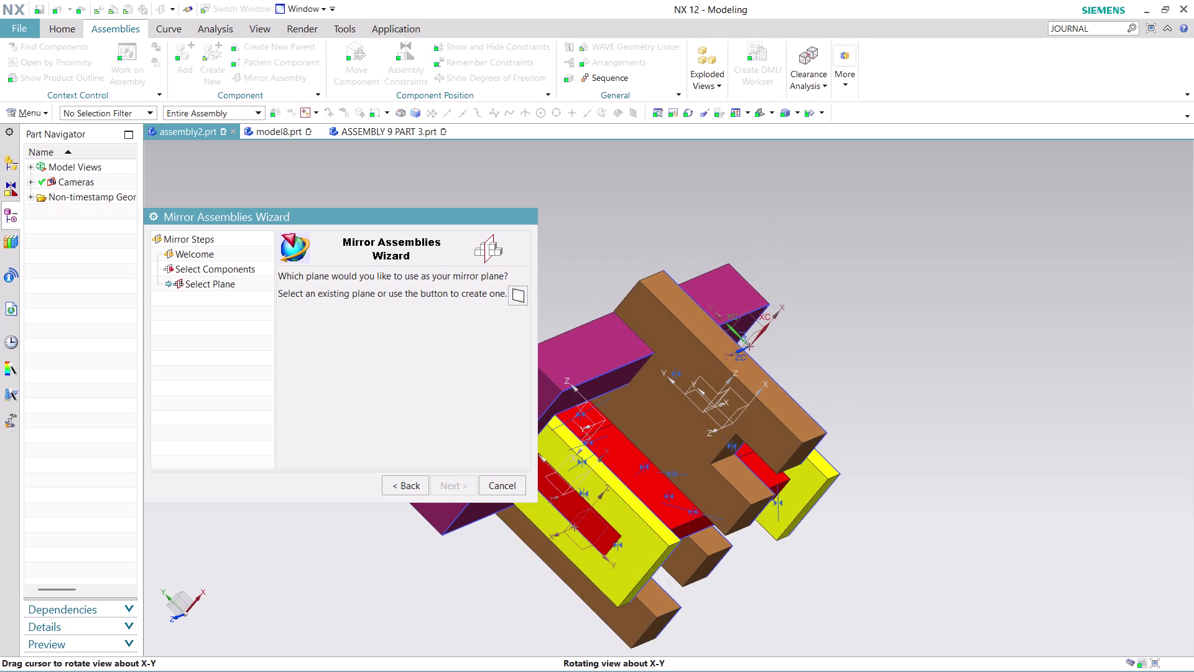
middle_drag(989, 496, 994, 493)
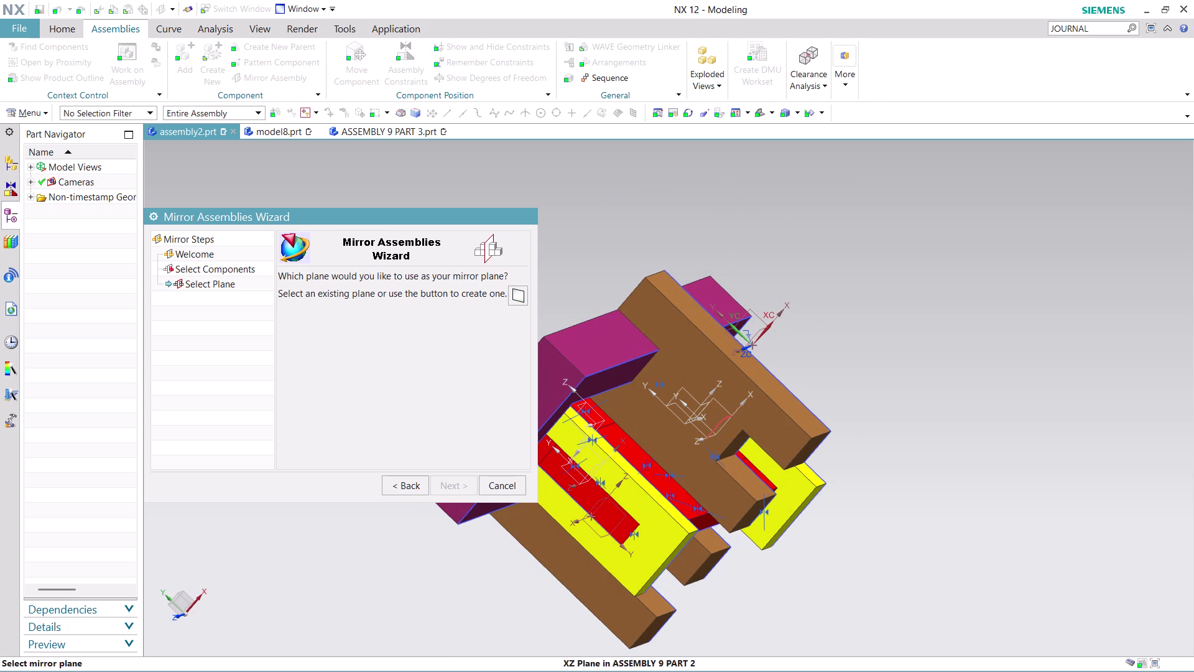
scroll(up, 3)
scroll(up, 3)
scroll(down, 3)
scroll(up, 3)
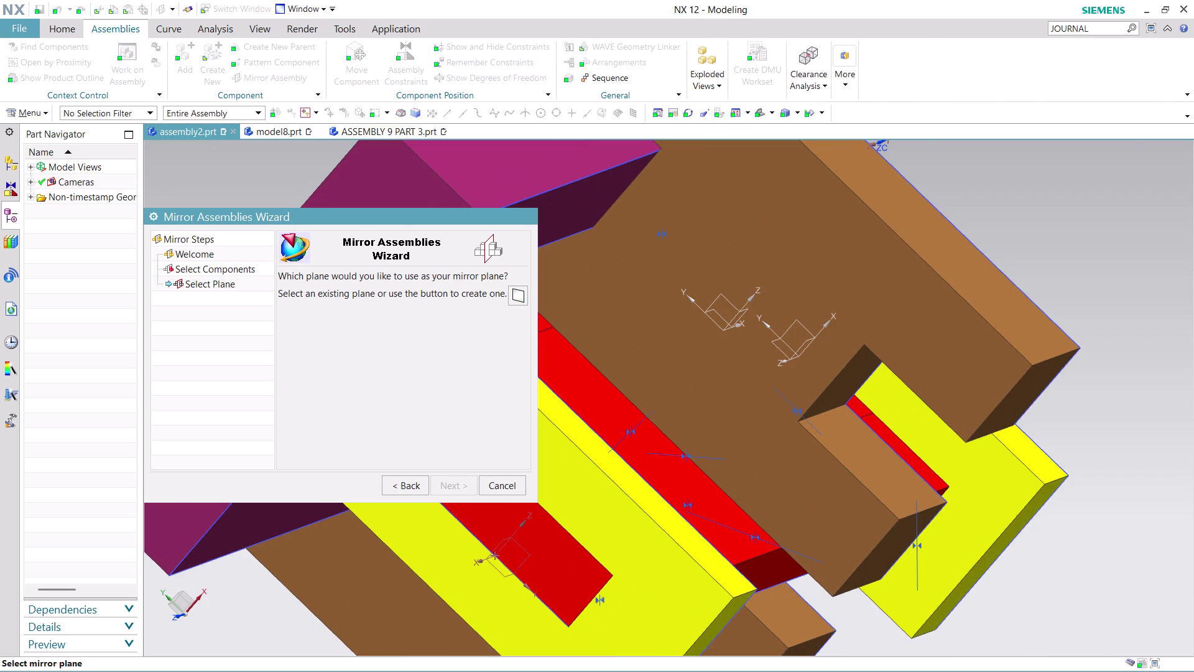
scroll(up, 3)
scroll(down, 3)
scroll(up, 3)
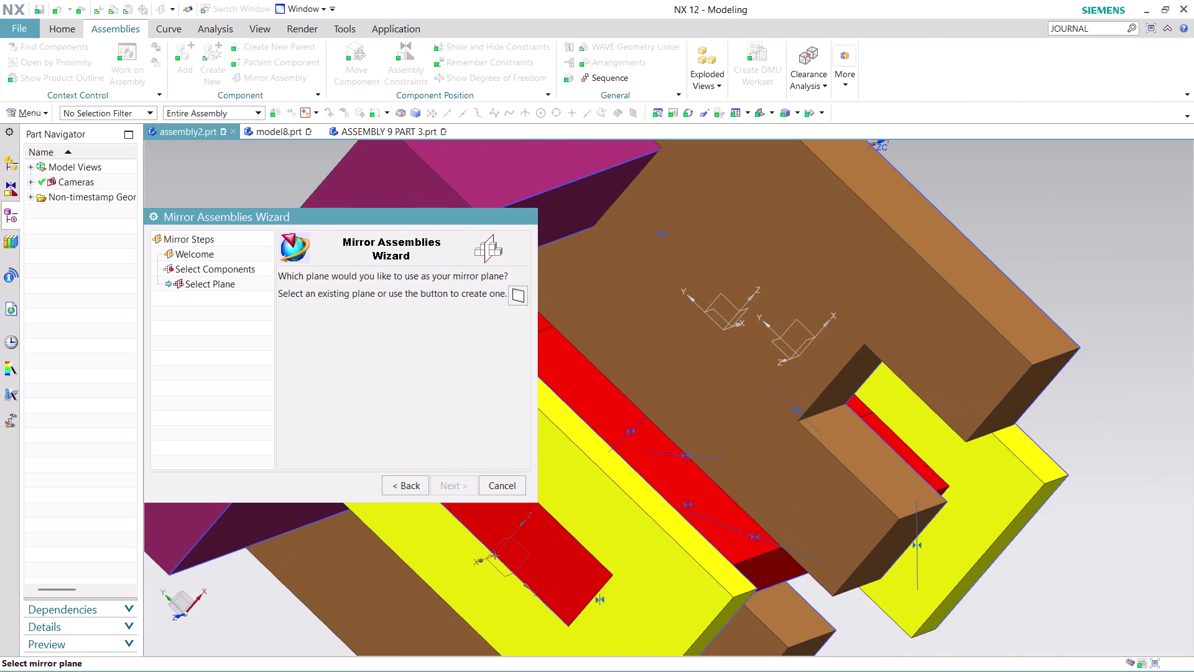
click(749, 309)
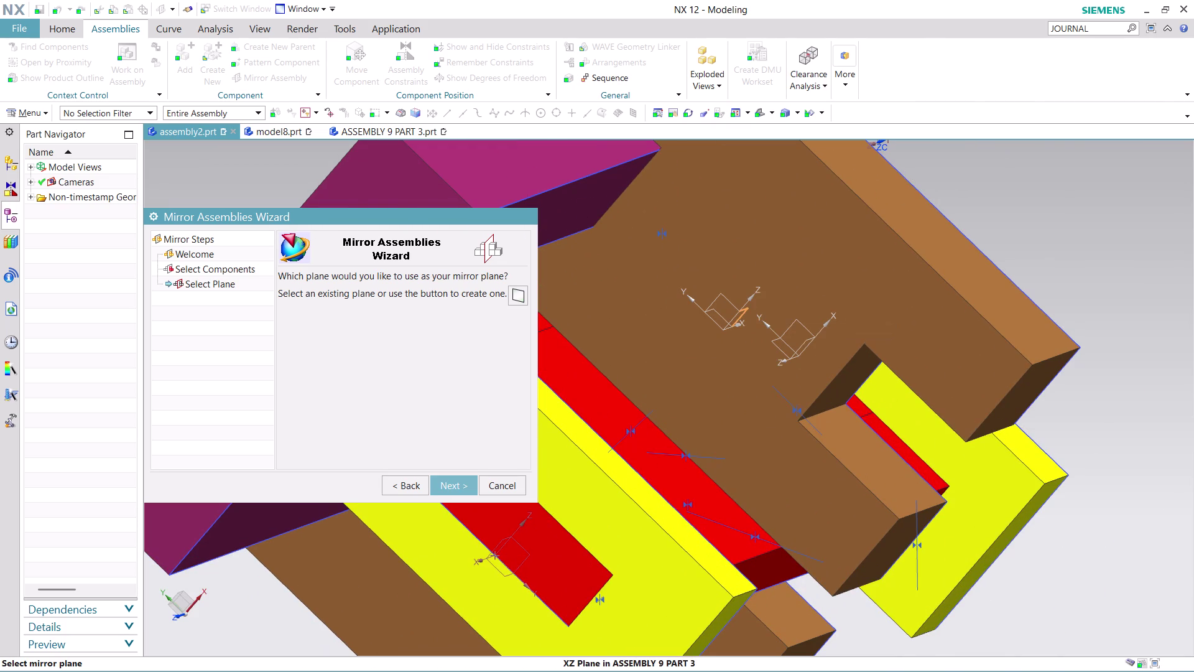
click(451, 483)
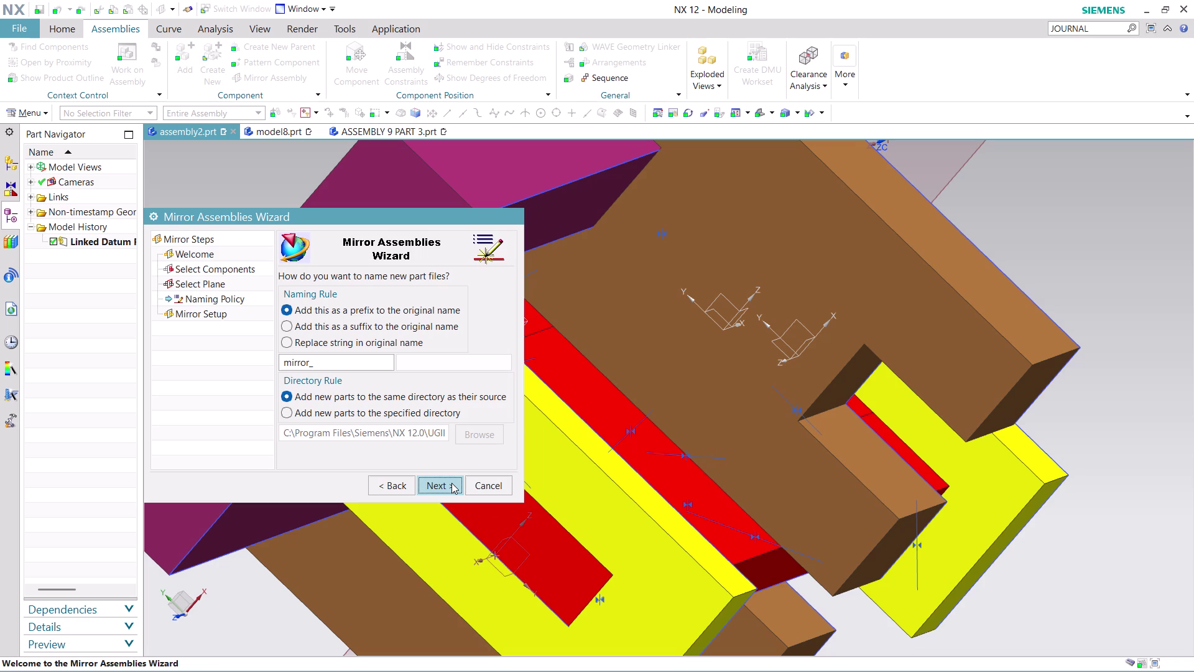
Keep the 'mirror_' prefix, finish the wizard, and inspect the mirrored frame.
scroll(down, 3)
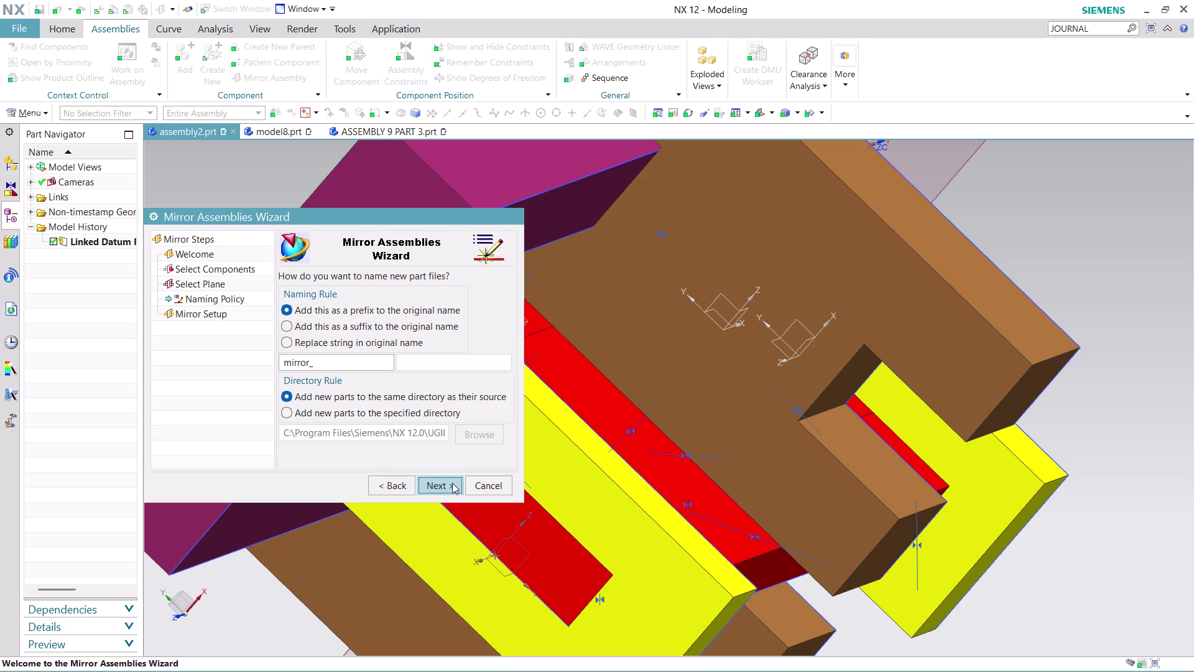
click(452, 482)
click(440, 487)
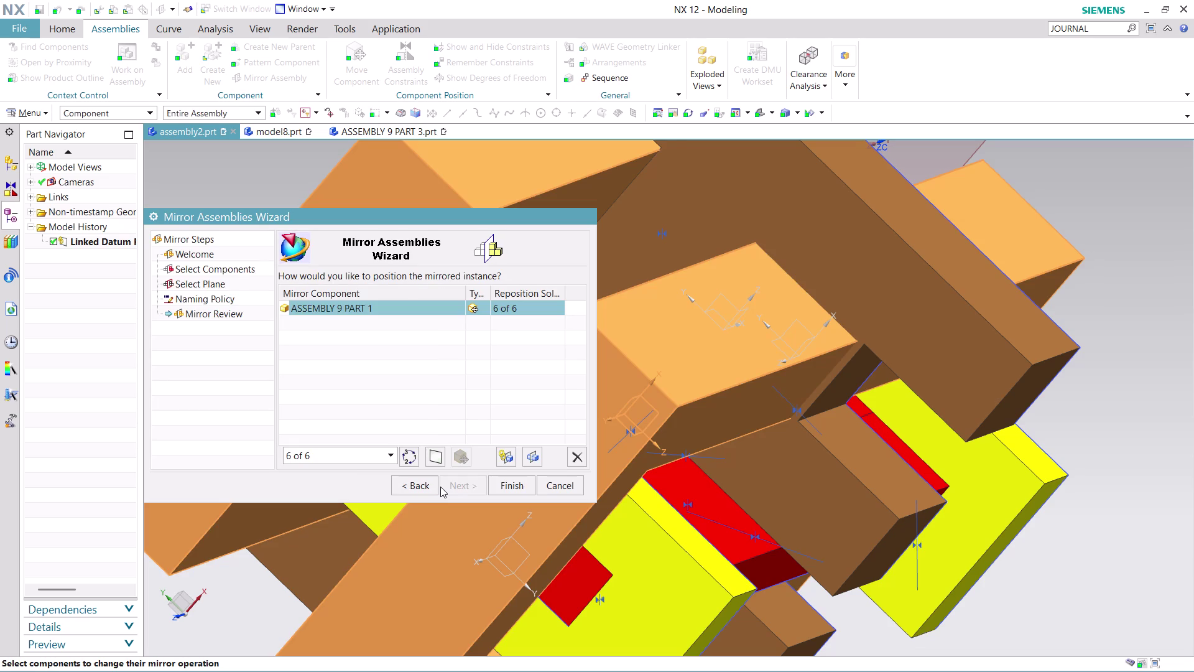
click(512, 491)
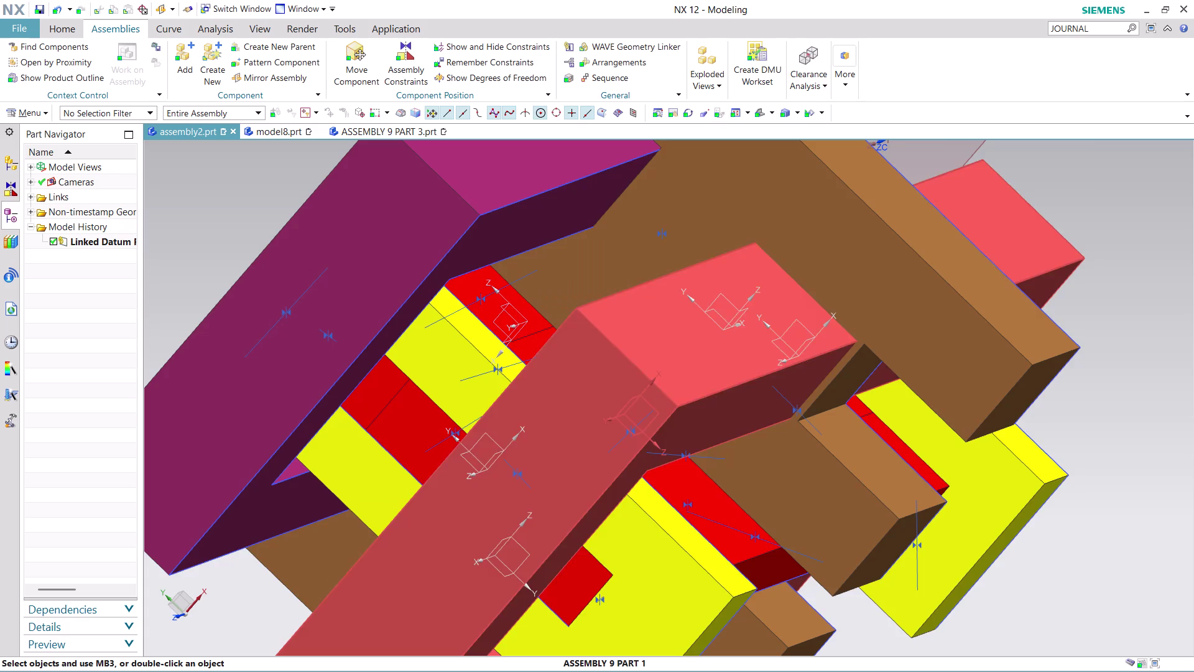
scroll(down, 3)
middle_drag(1097, 355, 996, 271)
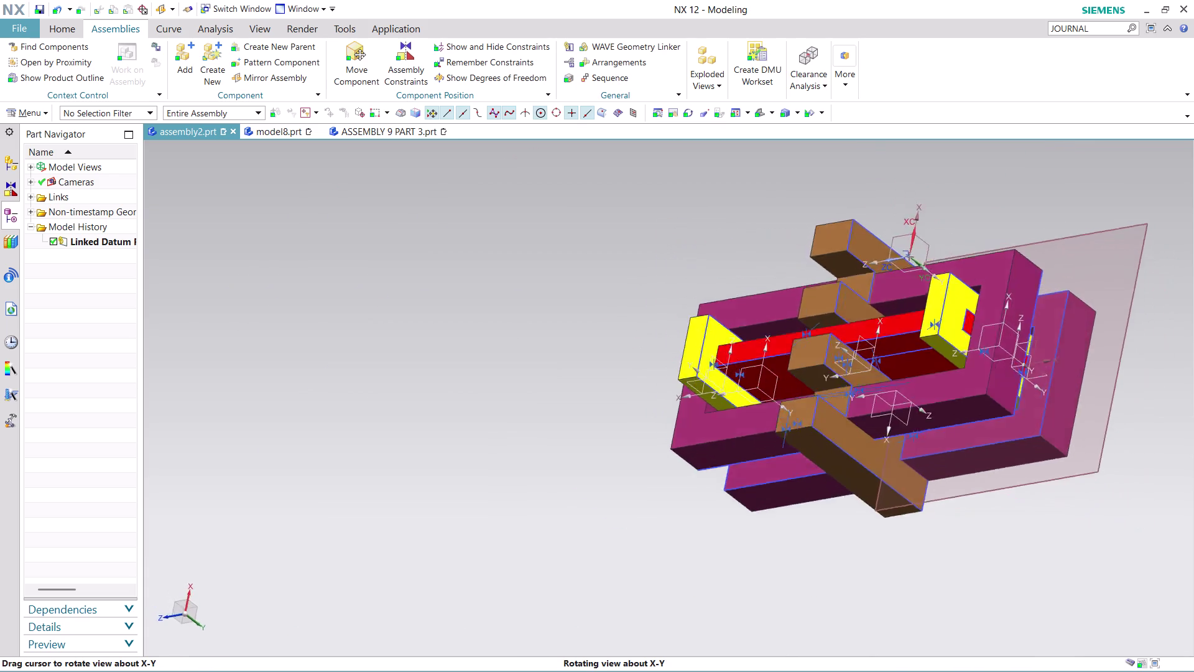
middle_drag(996, 270, 962, 241)
middle_click(962, 241)
scroll(down, 3)
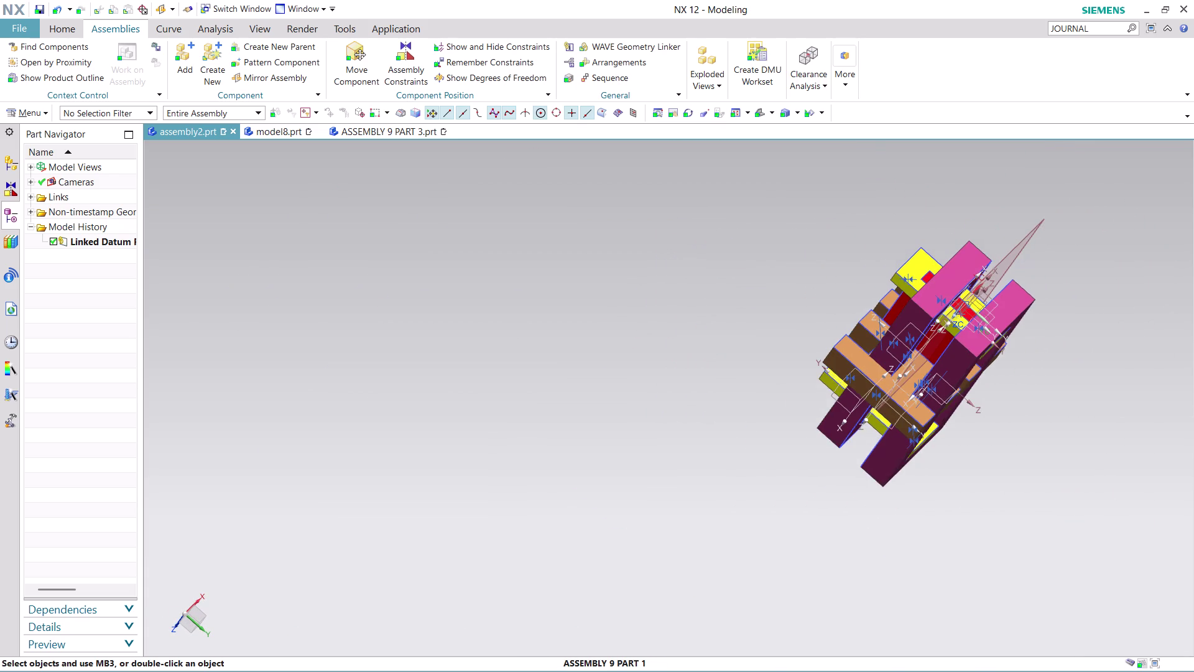
scroll(up, 3)
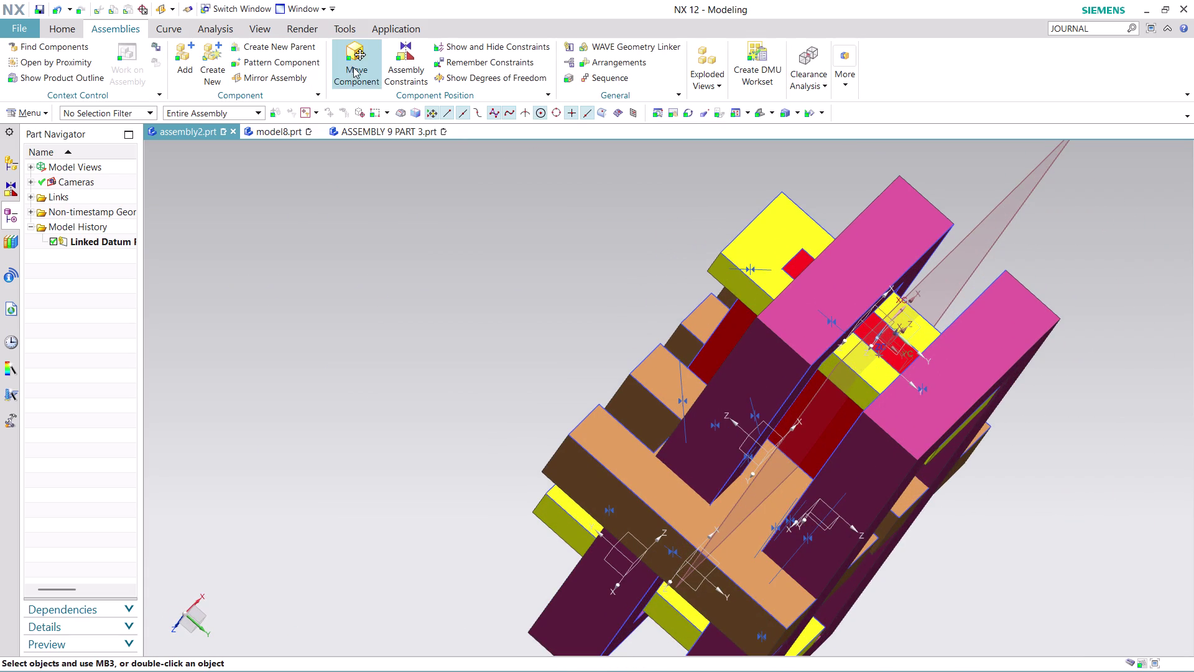
Drag the mirrored magenta frame clear of the assembly stack with Move Component.
click(354, 68)
click(790, 334)
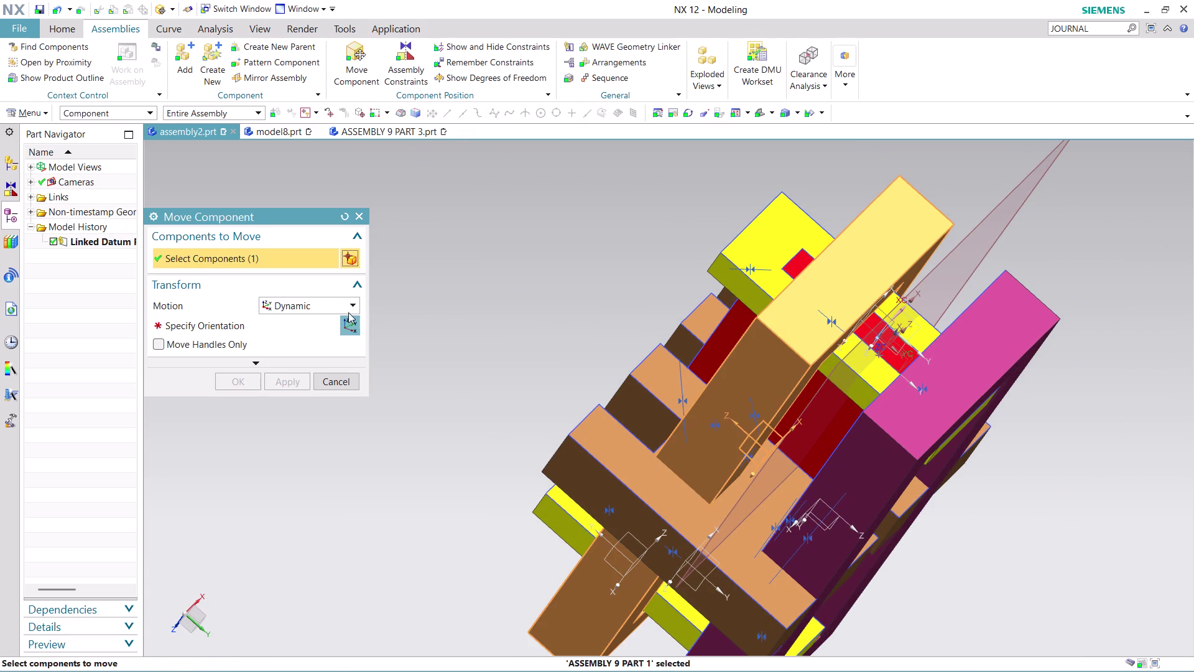
click(347, 325)
drag(691, 386, 510, 265)
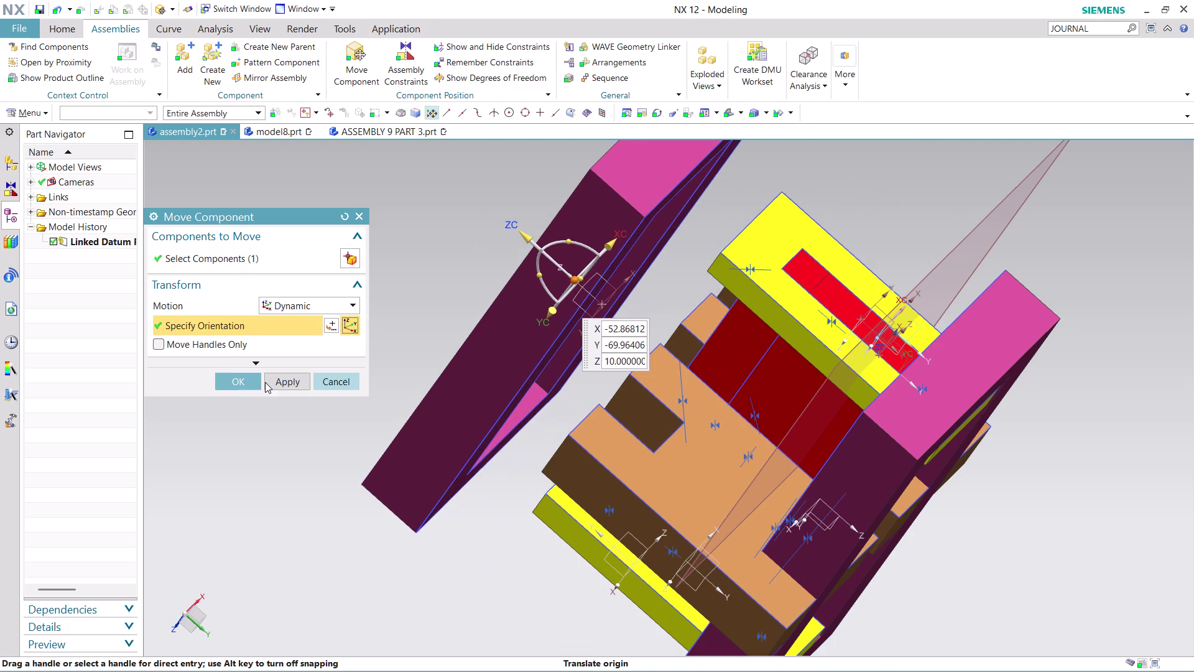
click(221, 376)
scroll(down, 3)
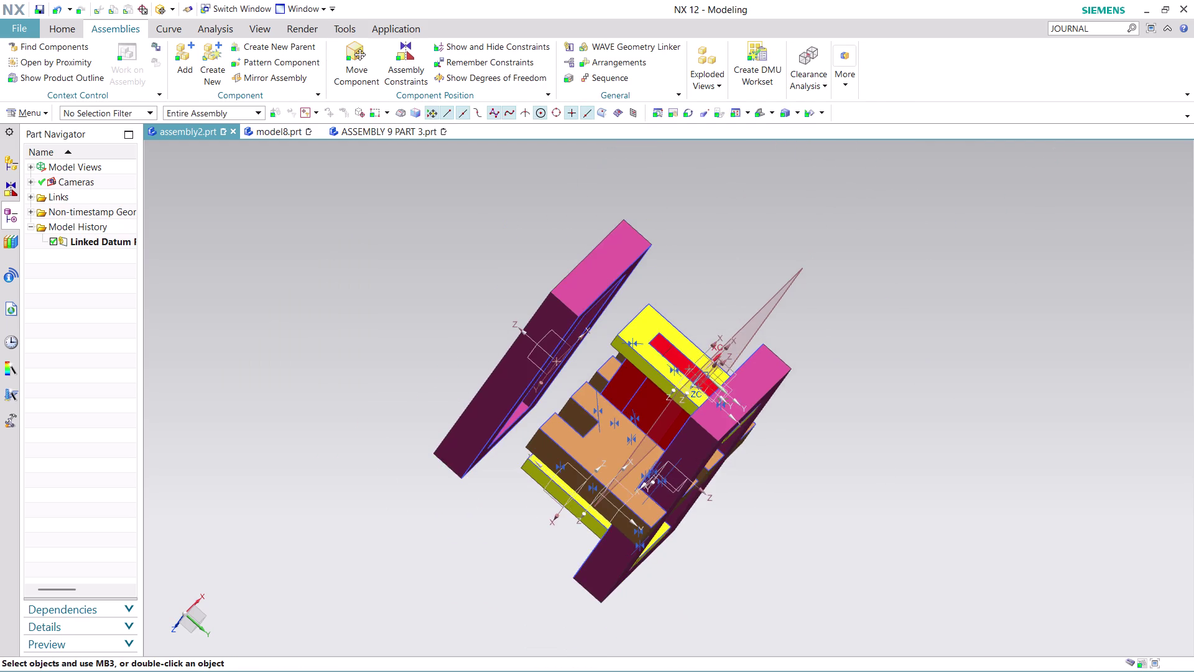
scroll(up, 3)
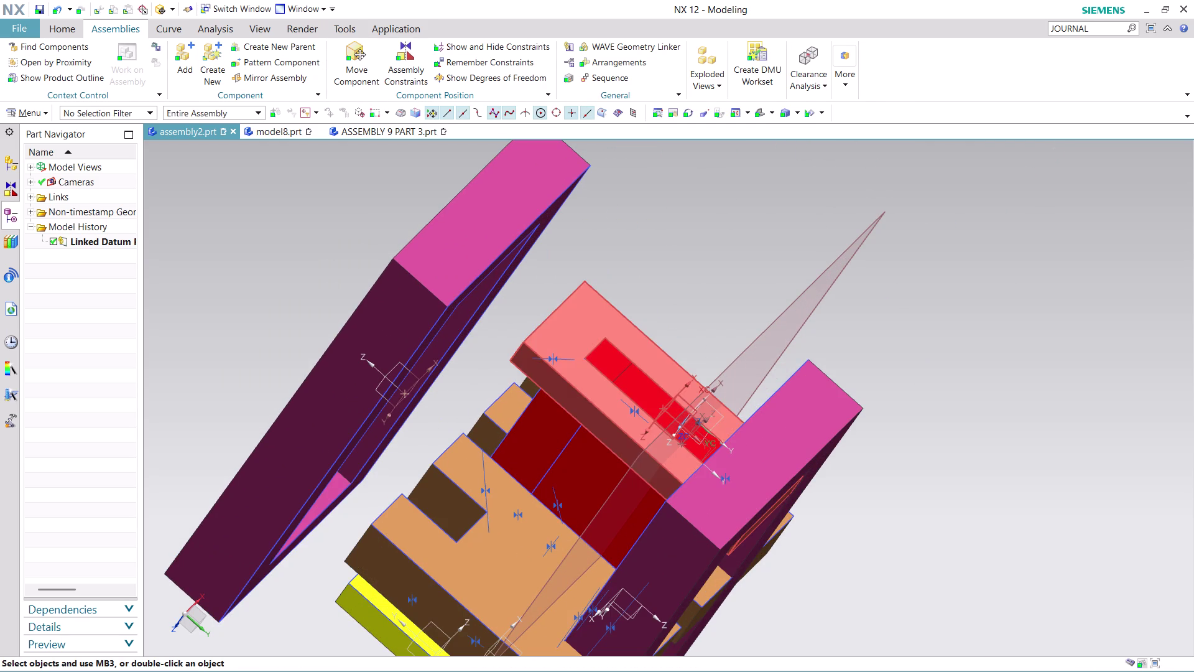
click(414, 69)
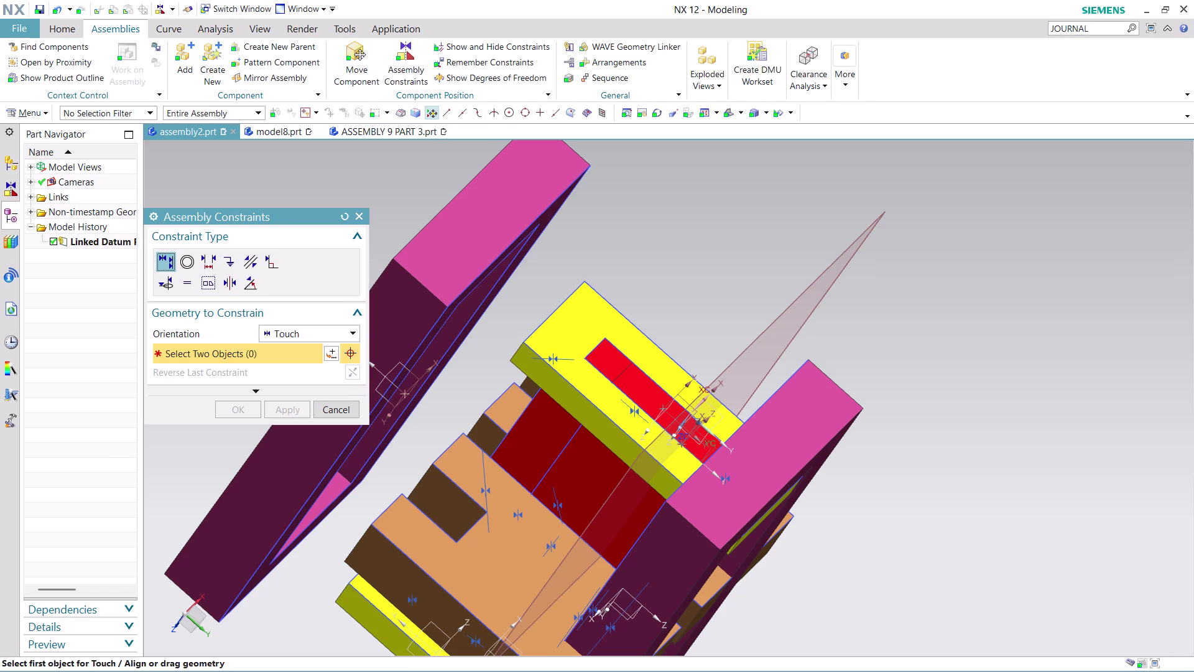
Touch the mirrored magenta frame's face to the brown H-plate face.
middle_drag(644, 224, 596, 199)
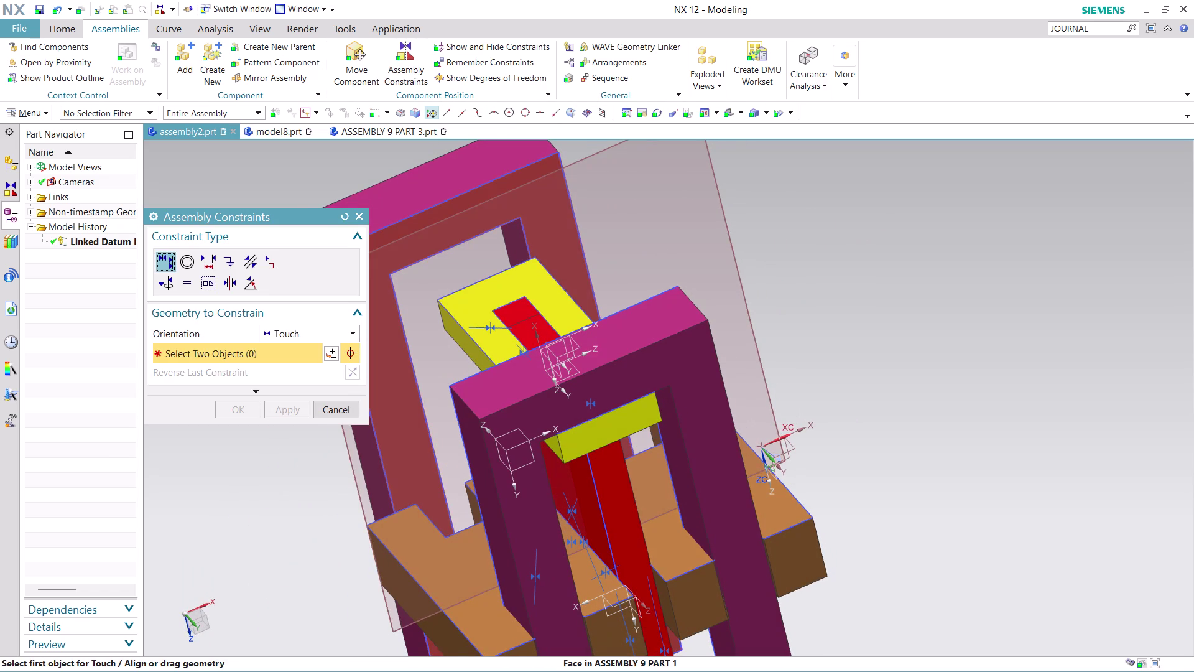
click(402, 450)
scroll(down, 3)
middle_drag(672, 426, 684, 426)
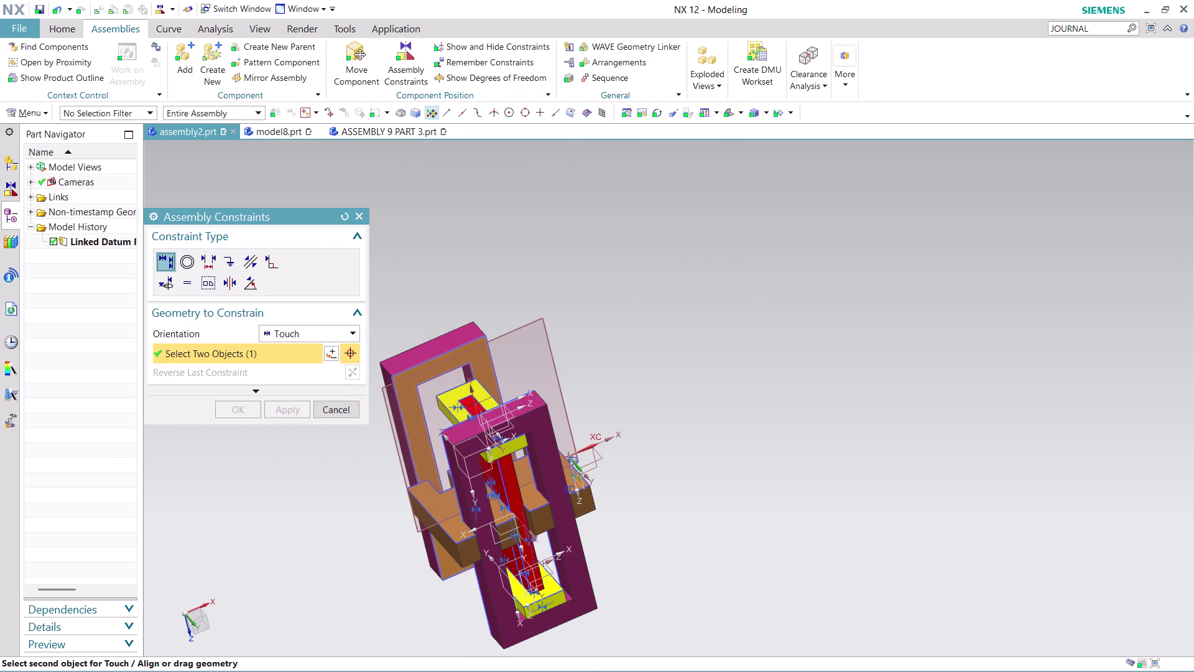
middle_drag(685, 426, 743, 441)
scroll(up, 3)
scroll(up, 3)
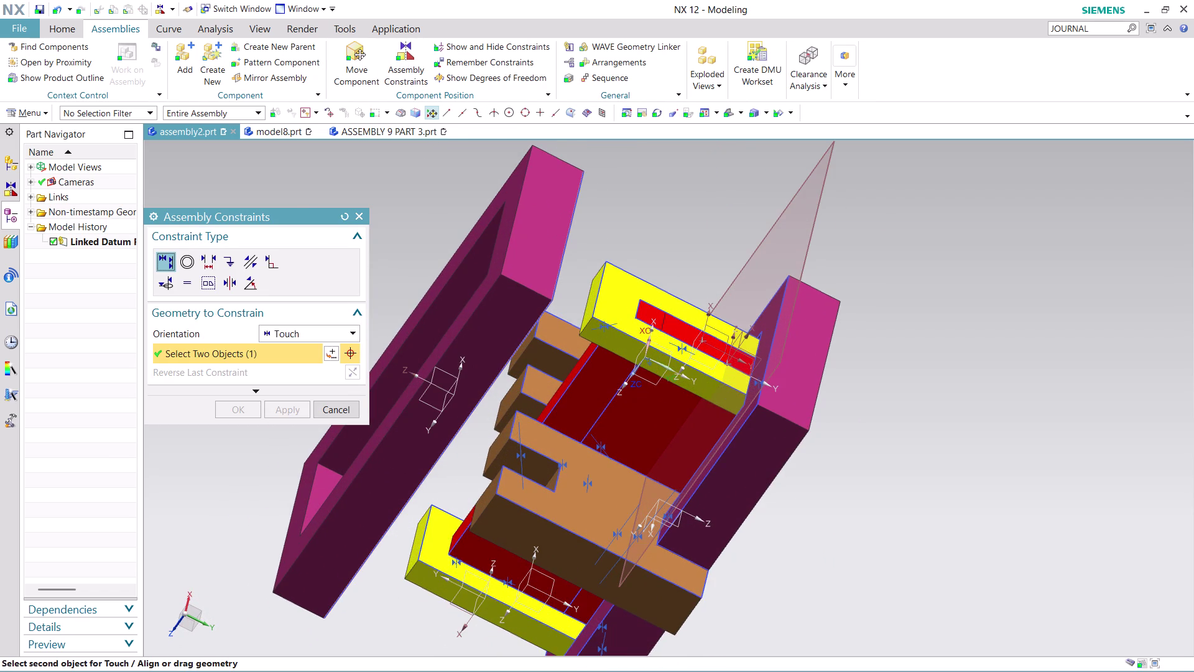
scroll(up, 3)
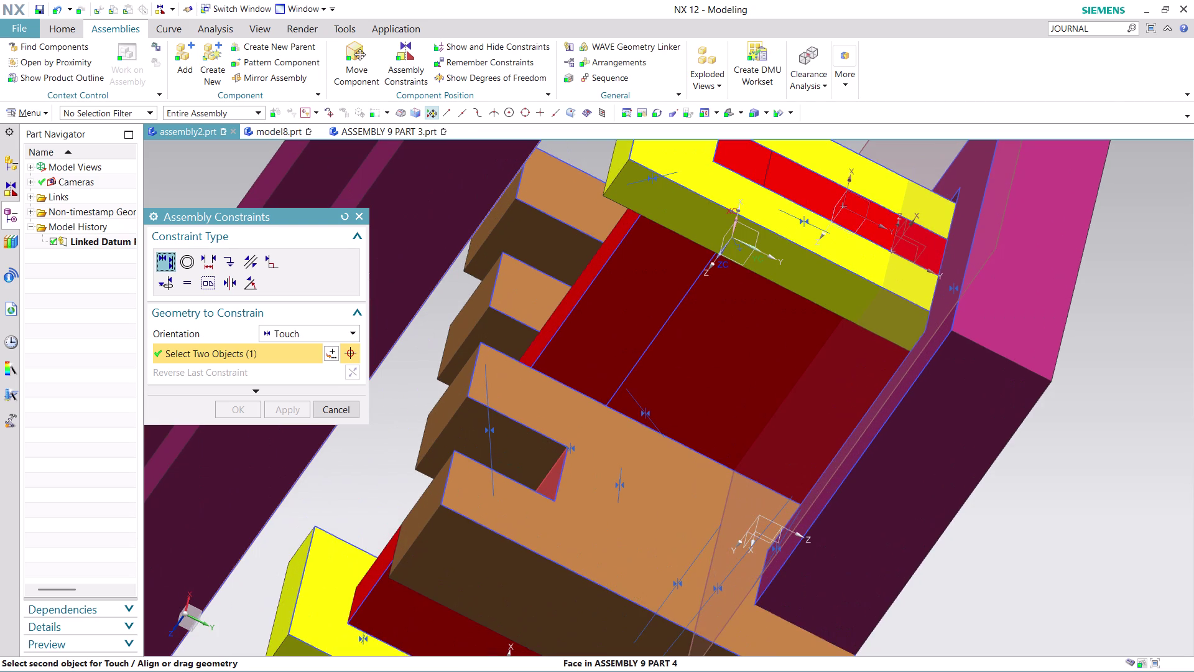
click(550, 486)
scroll(down, 3)
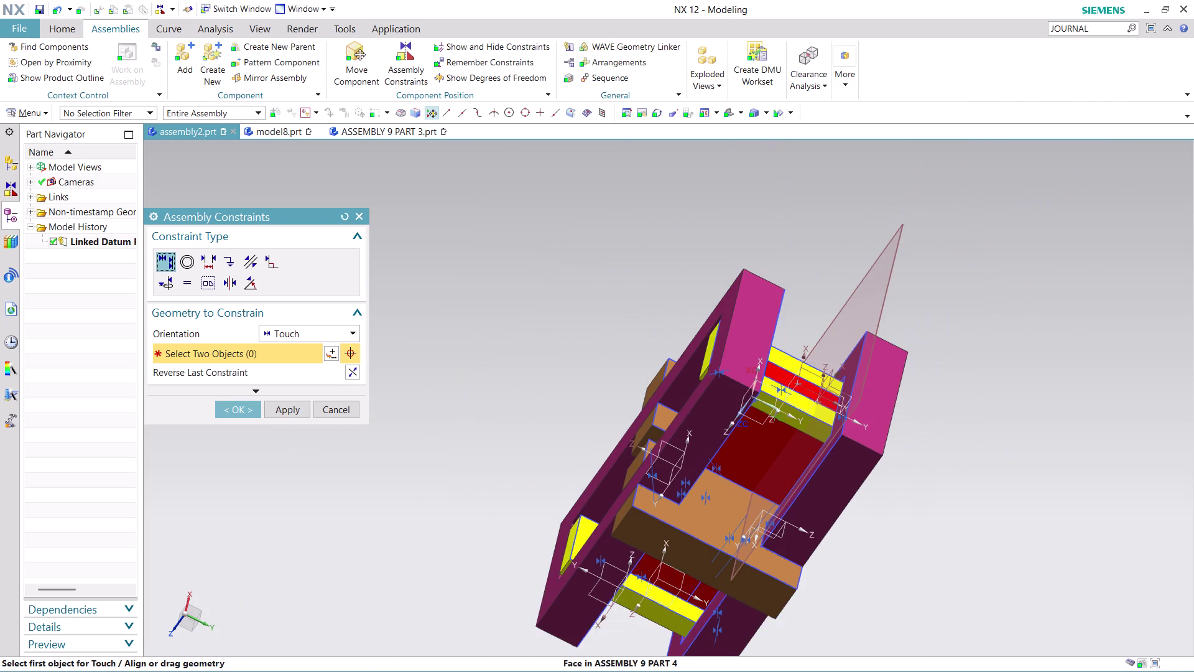
scroll(up, 3)
middle_drag(899, 526, 1023, 466)
click(235, 407)
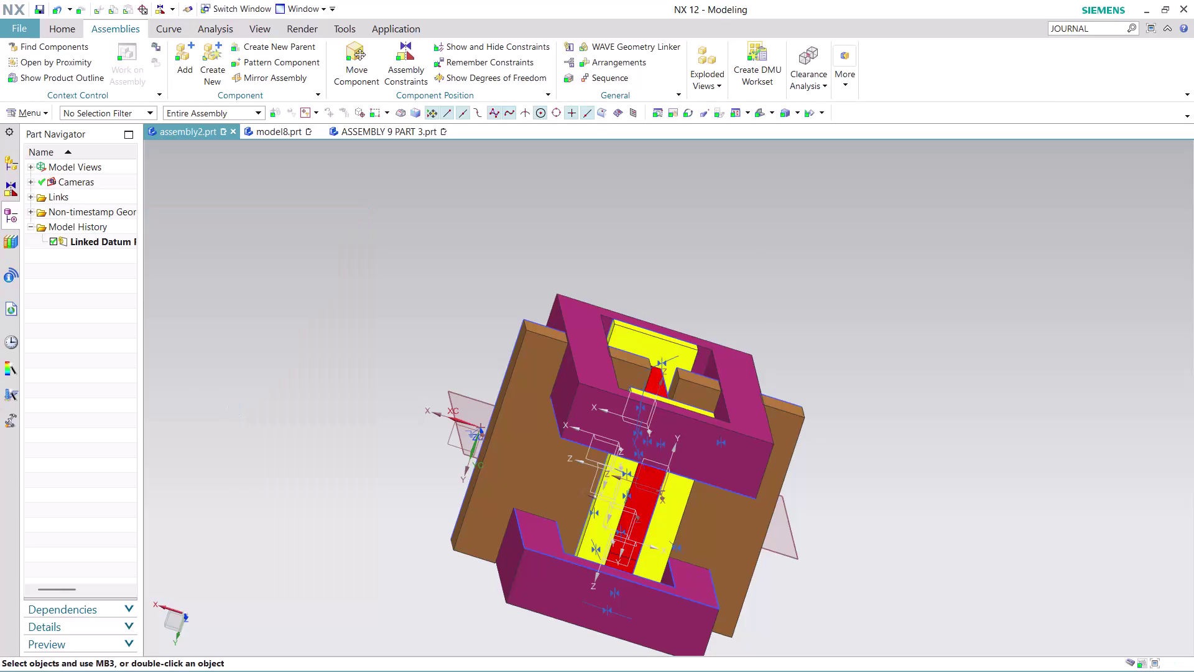
click(400, 61)
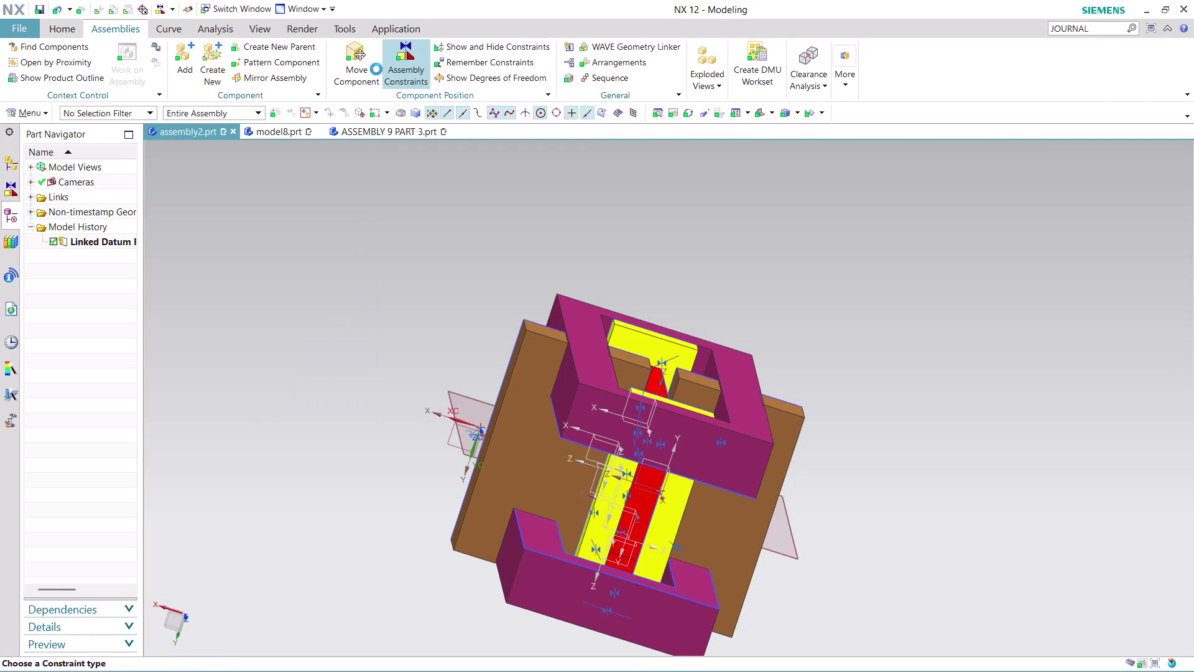
click(349, 403)
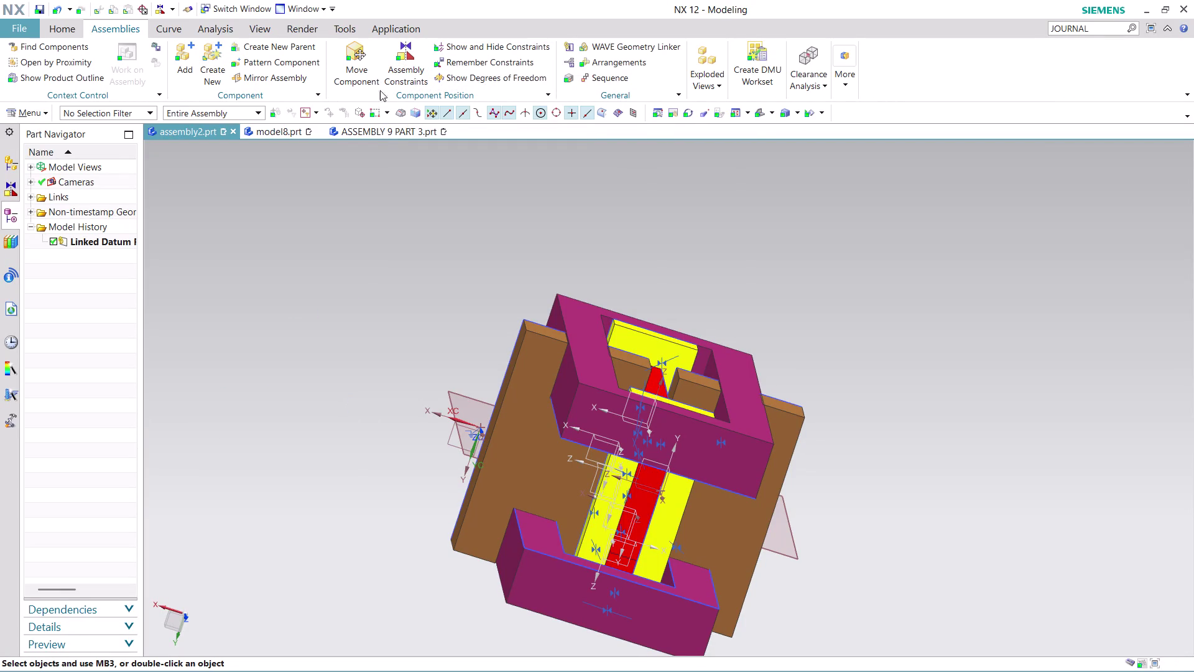
Lift the magenta frame along Z from 10 to 55 with Move Component.
click(367, 72)
click(602, 397)
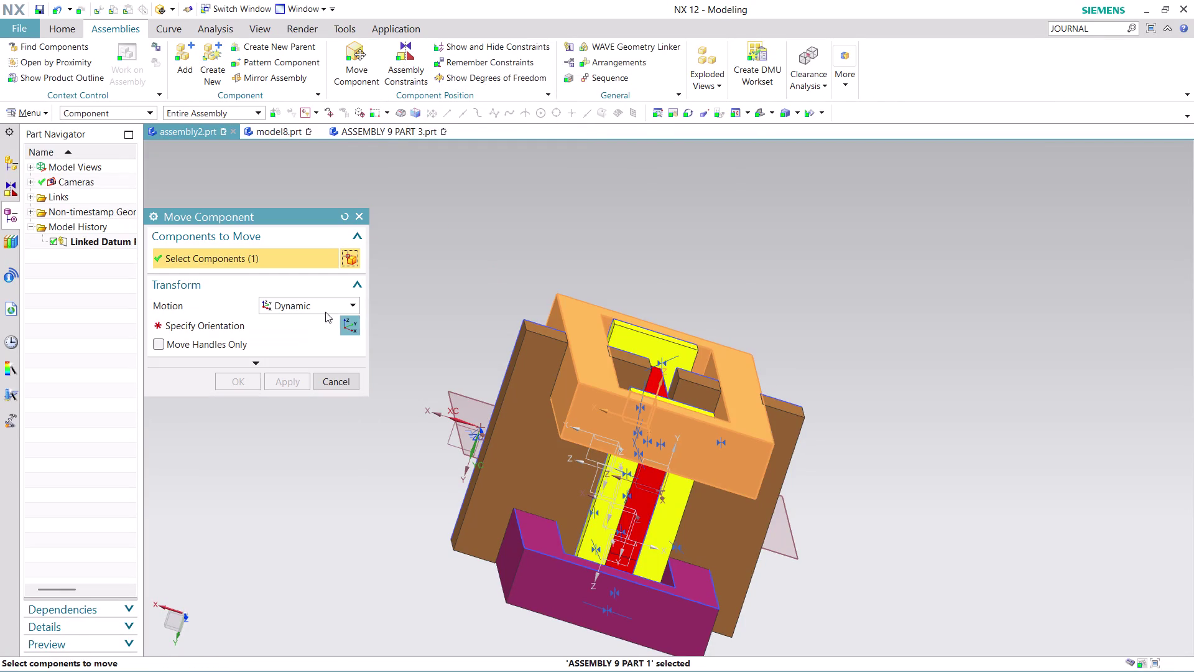
click(355, 322)
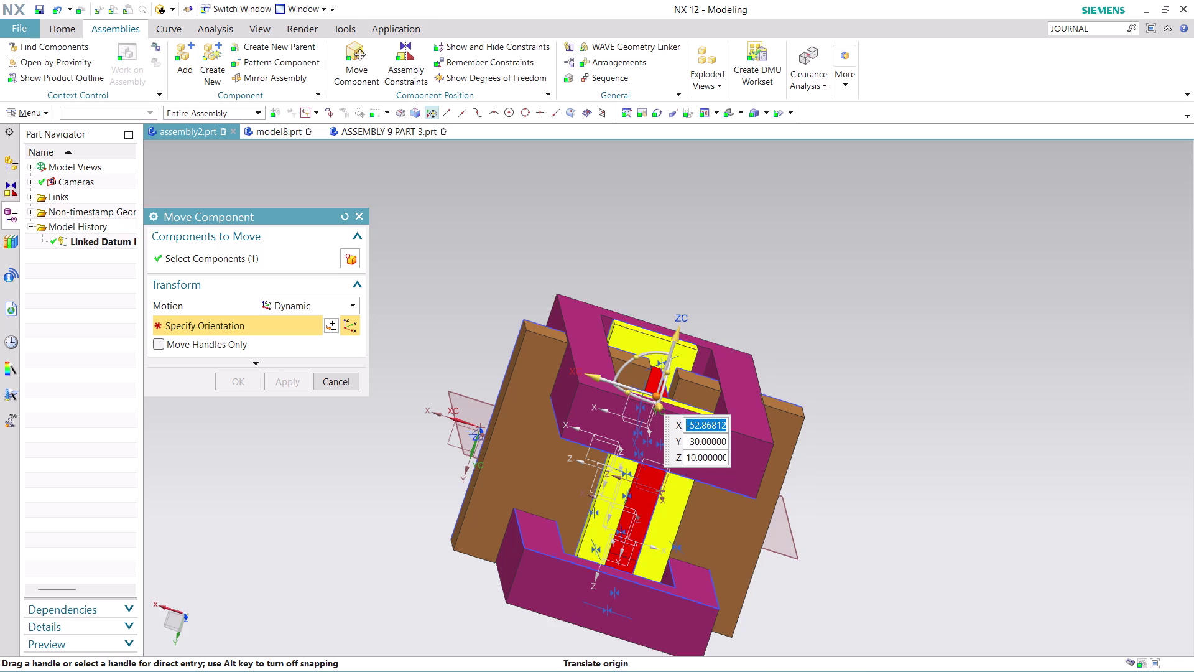
drag(661, 409, 666, 430)
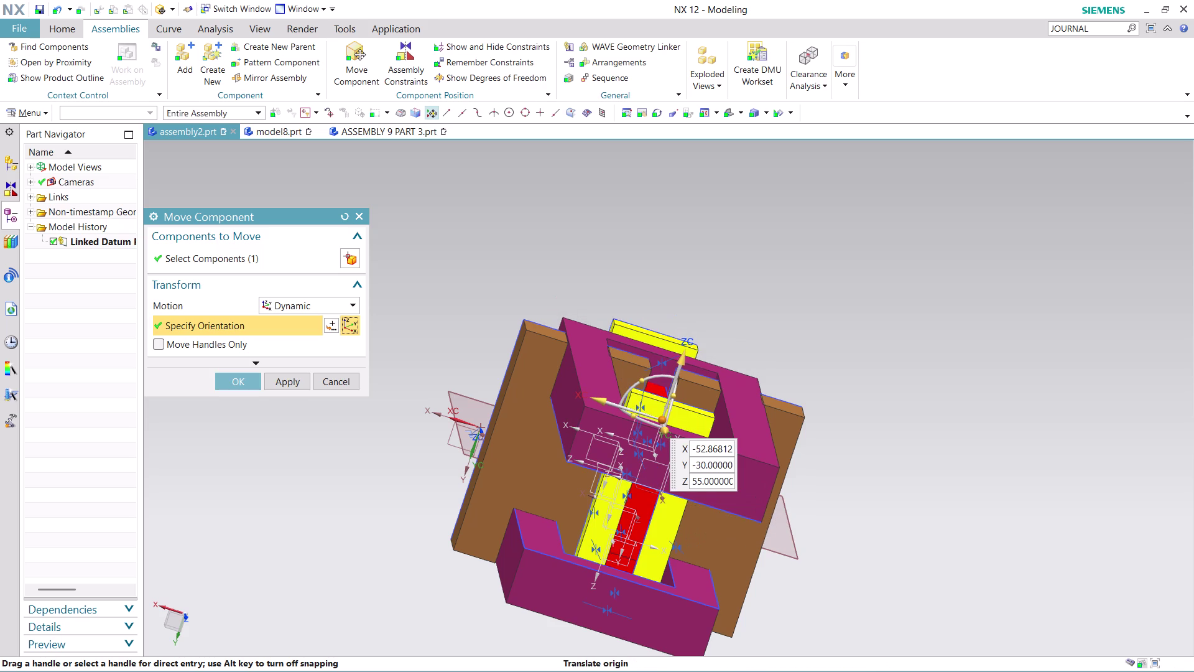
middle_drag(800, 292, 793, 362)
scroll(down, 3)
scroll(up, 3)
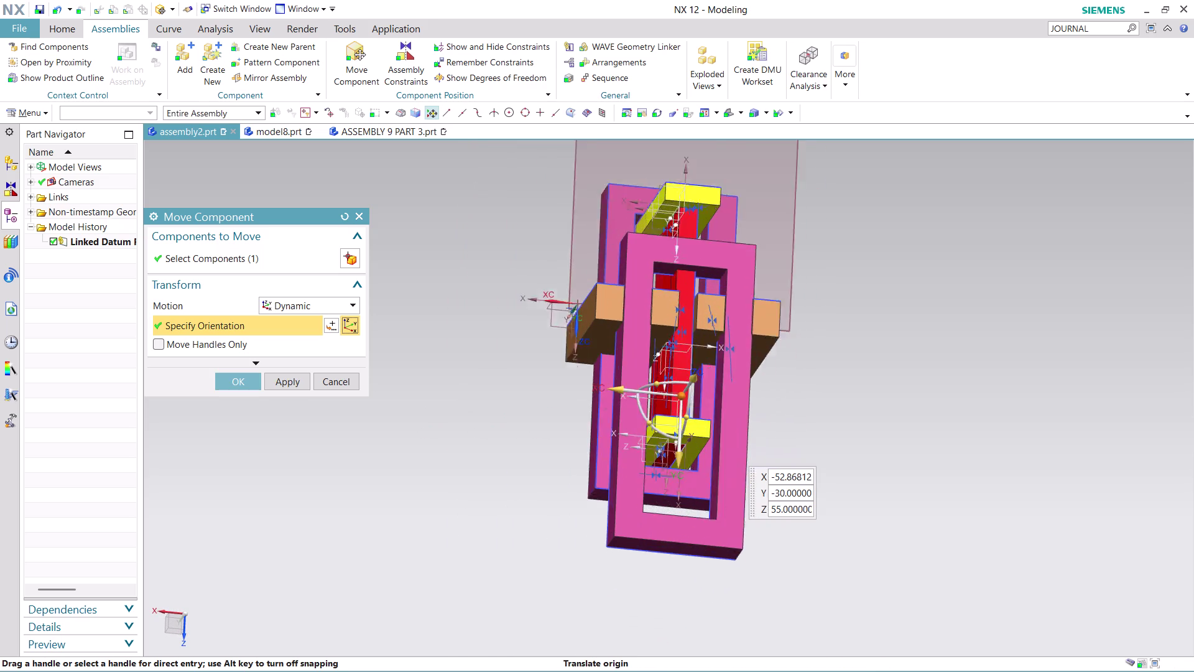
scroll(up, 3)
click(231, 379)
click(418, 60)
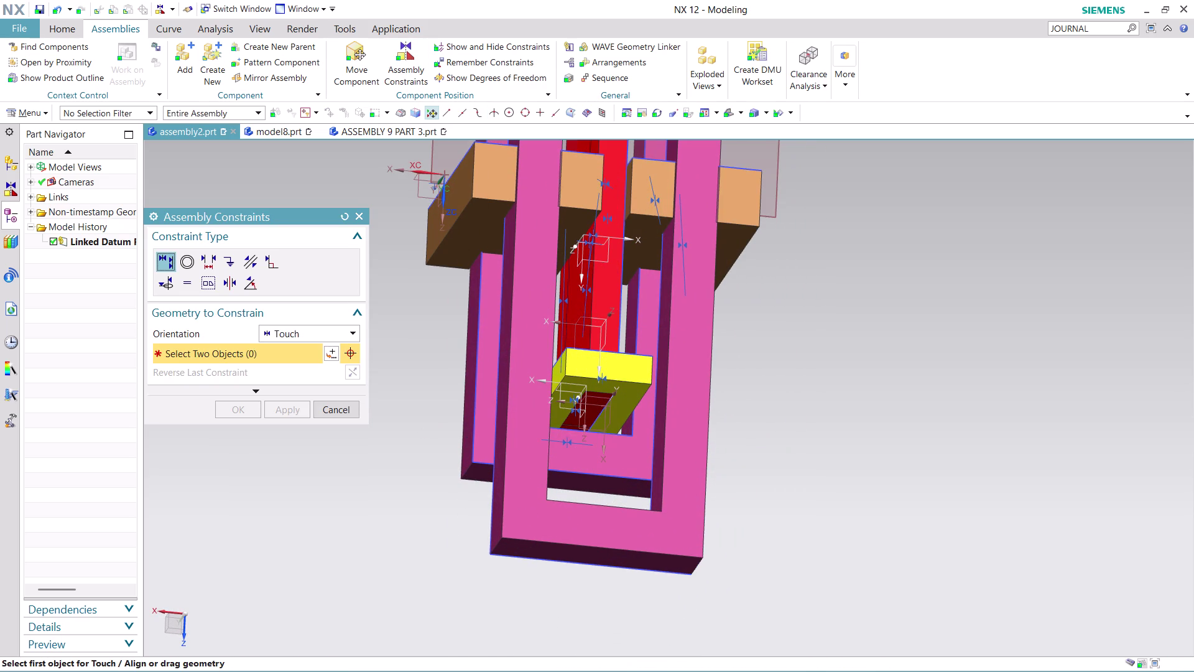
Touch the raised magenta frame against a yellow block, then close the constraints dialog.
click(630, 388)
middle_drag(726, 392, 732, 409)
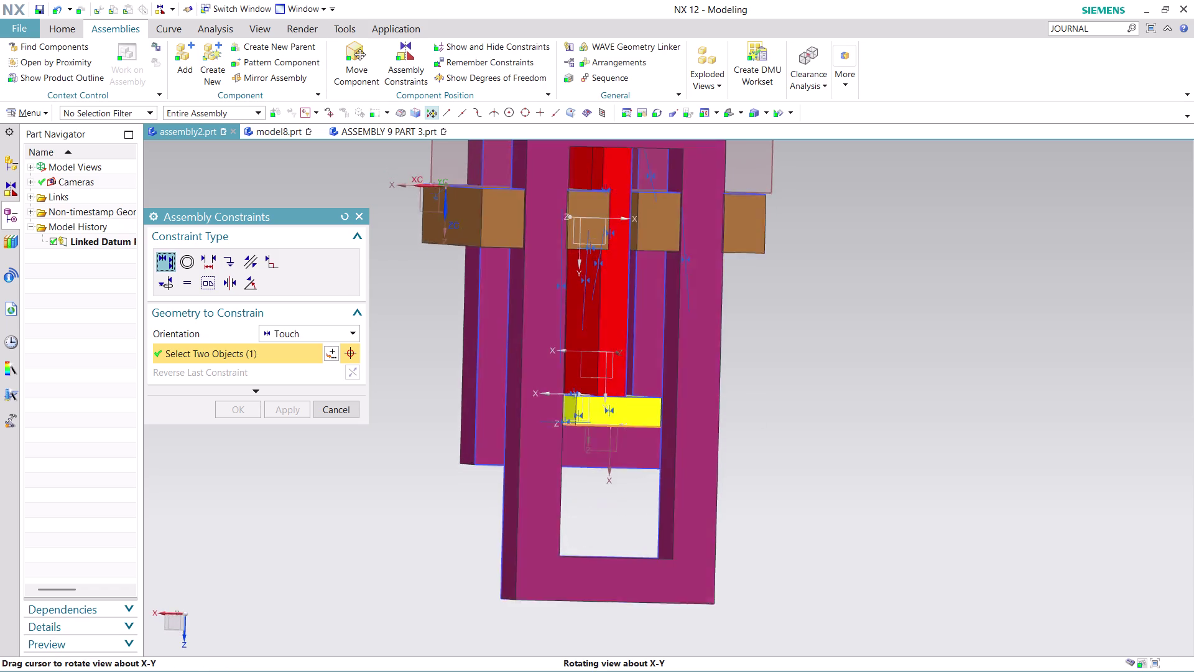
middle_drag(732, 410, 730, 428)
click(622, 564)
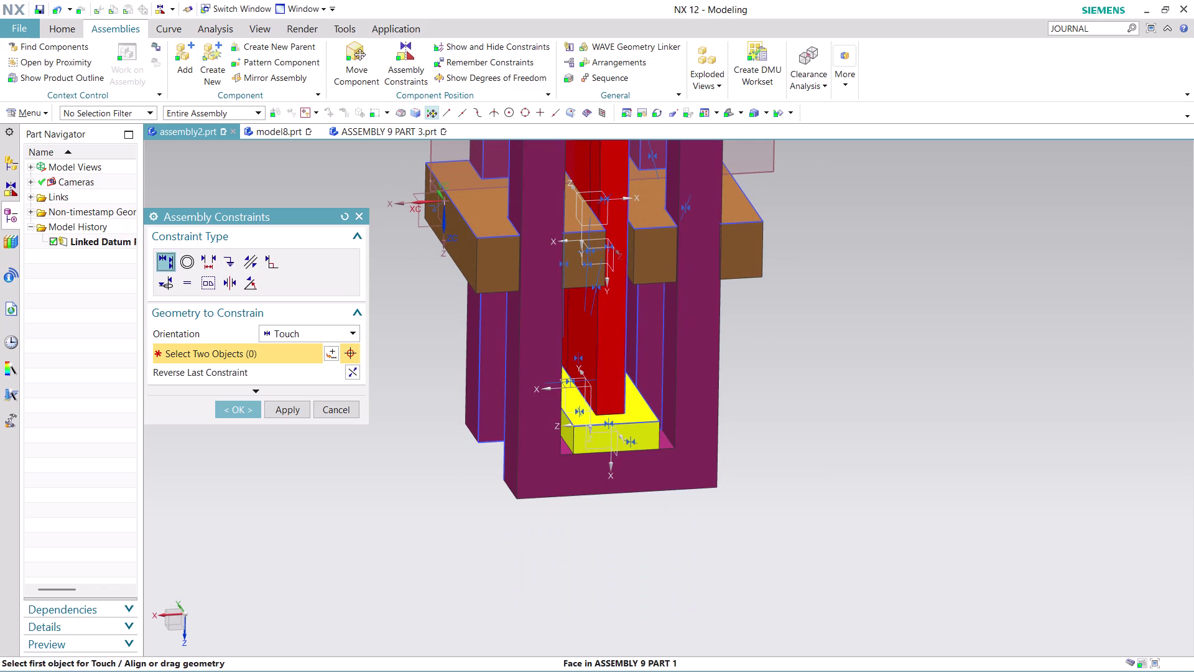
click(245, 410)
scroll(down, 3)
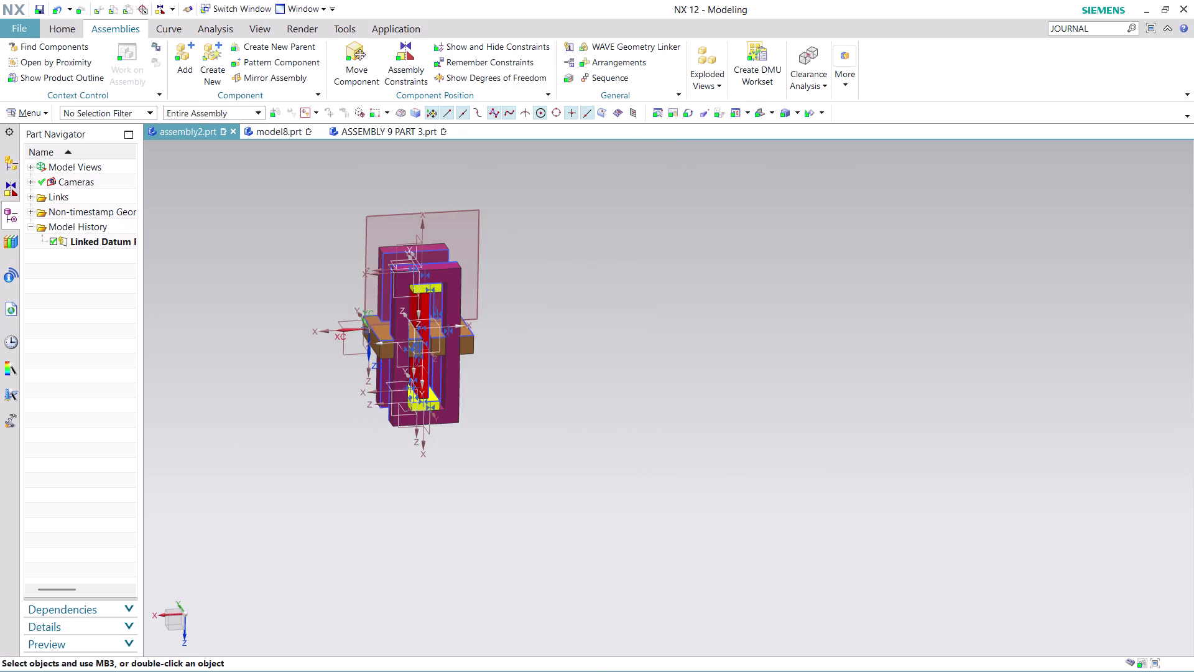
scroll(up, 3)
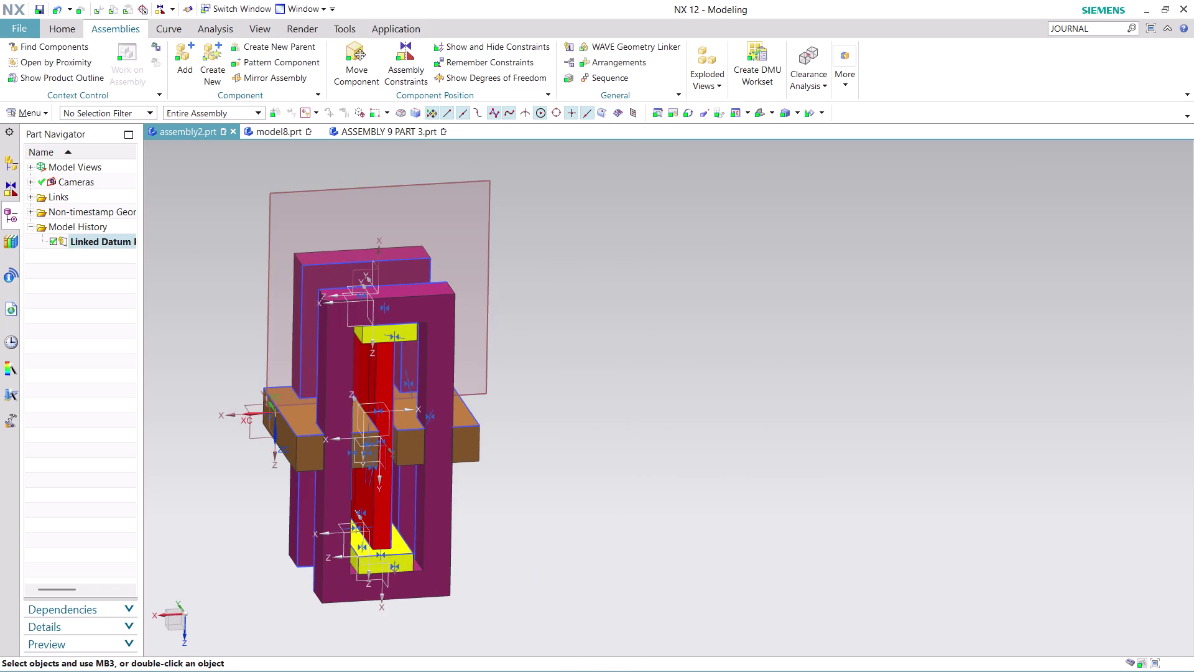
Hide the linked datum plane and orbit around the remaining assembly.
right_click(303, 193)
click(345, 222)
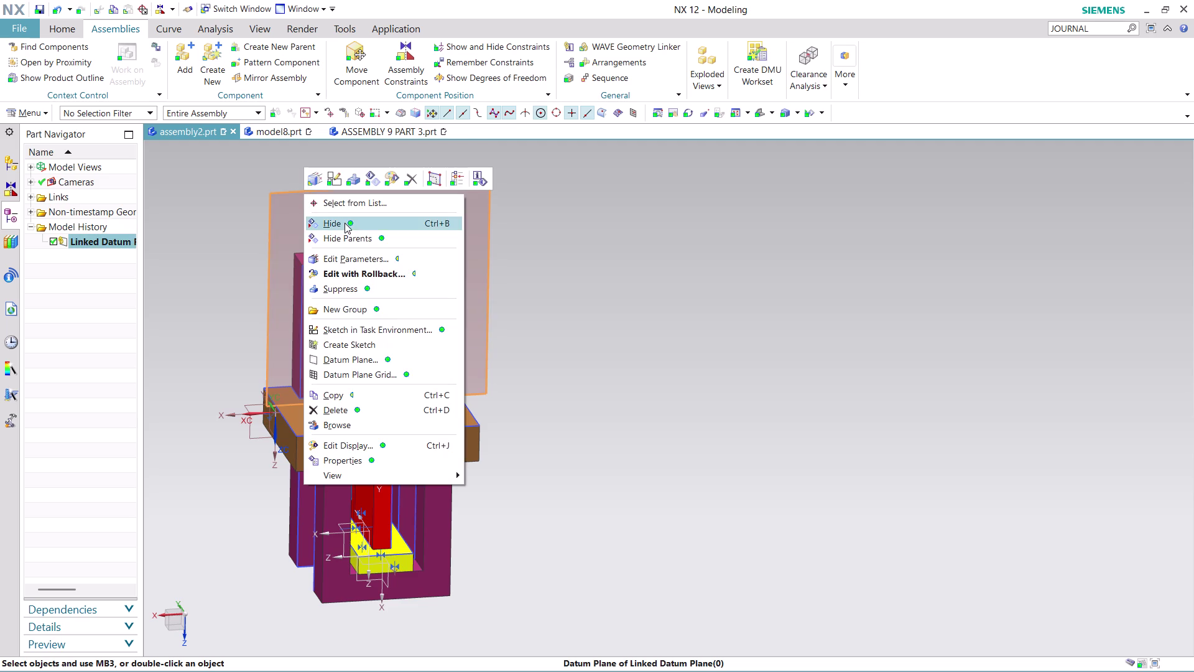
scroll(down, 3)
scroll(up, 3)
scroll(up, 3)
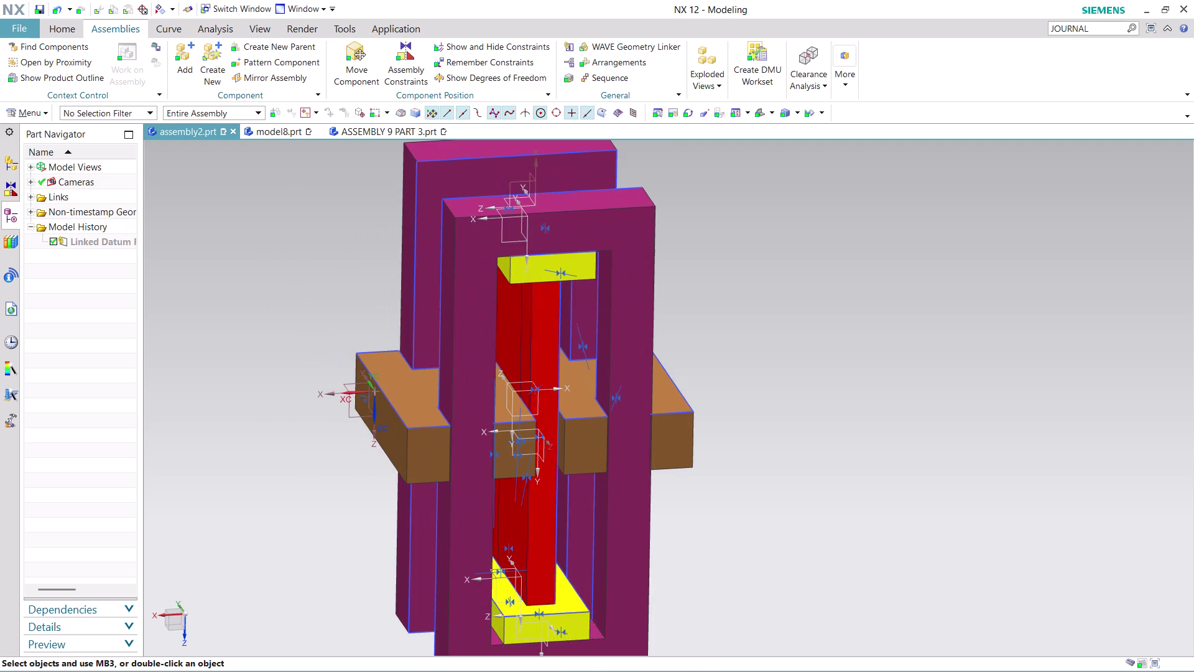
middle_drag(724, 278, 572, 206)
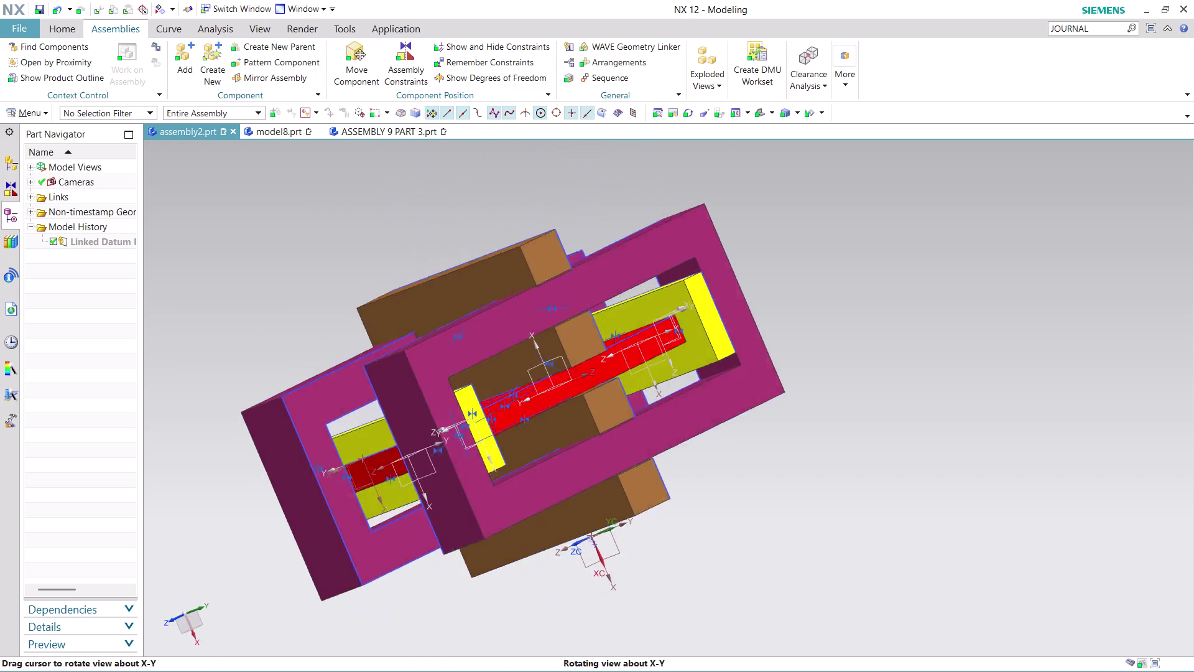
middle_drag(572, 206, 702, 238)
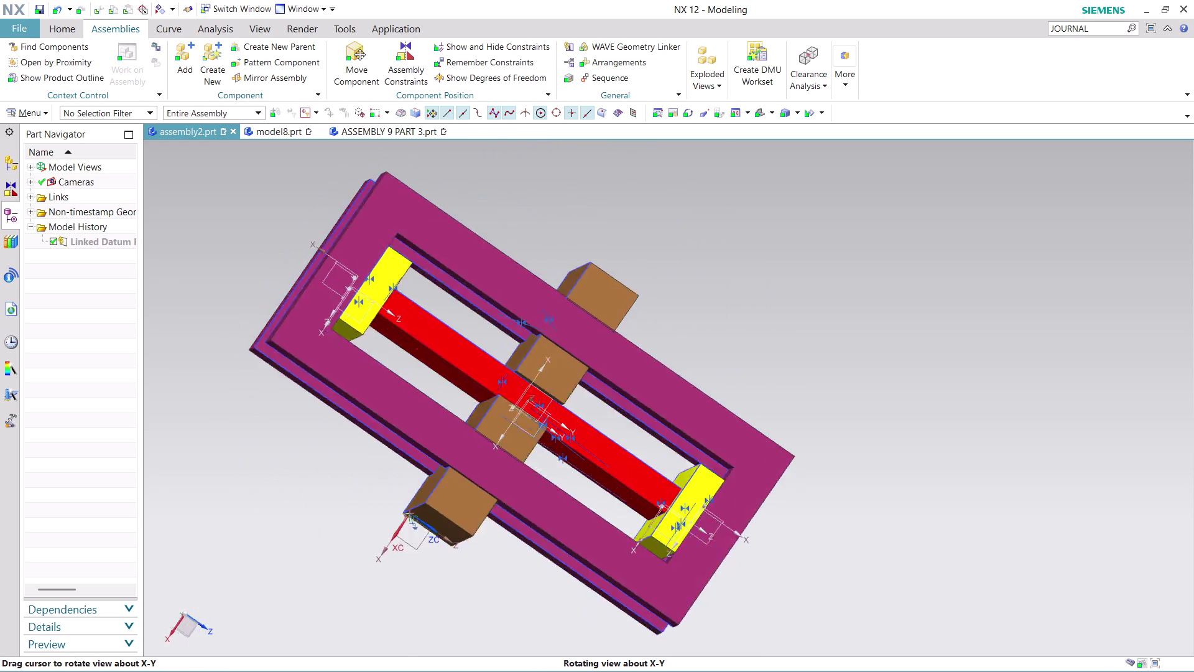
middle_drag(702, 237, 894, 287)
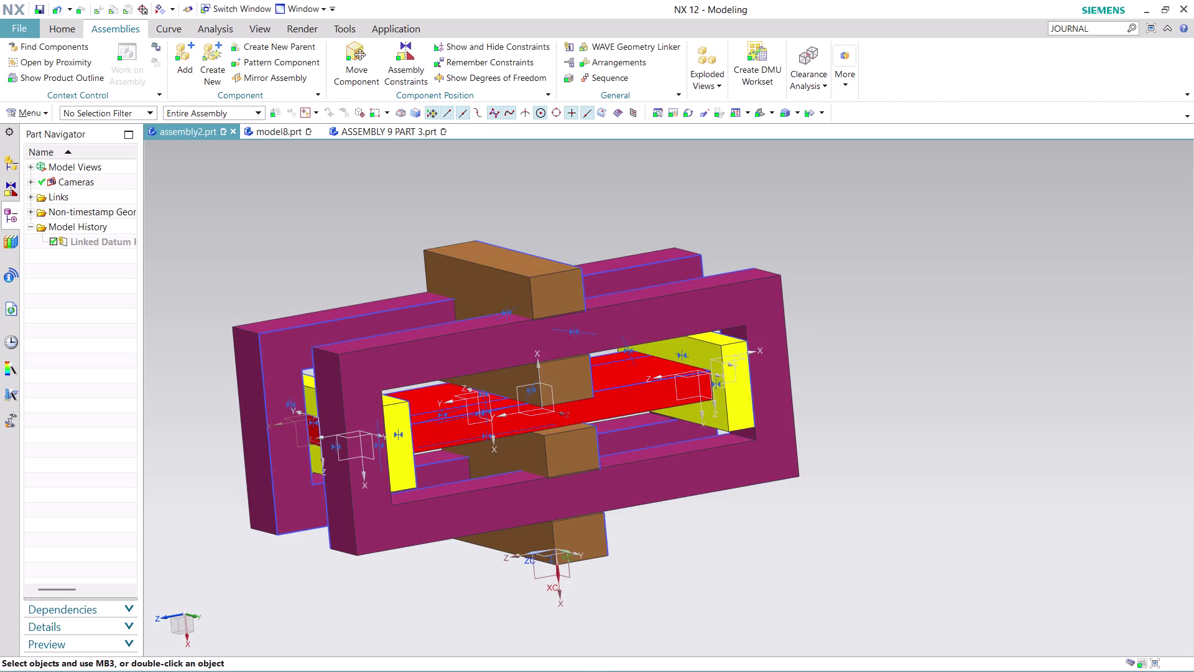
scroll(down, 3)
click(1104, 28)
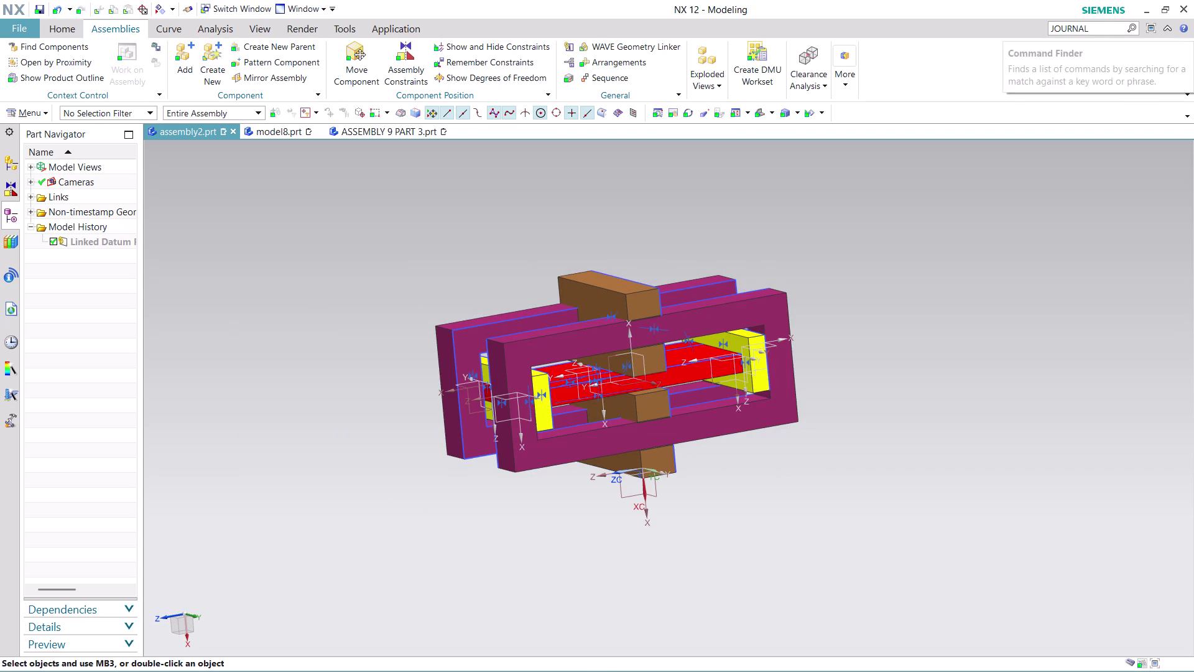
Stop the journal recording via a JOURNAL search, then start saving with Ctrl+S.
key(Return)
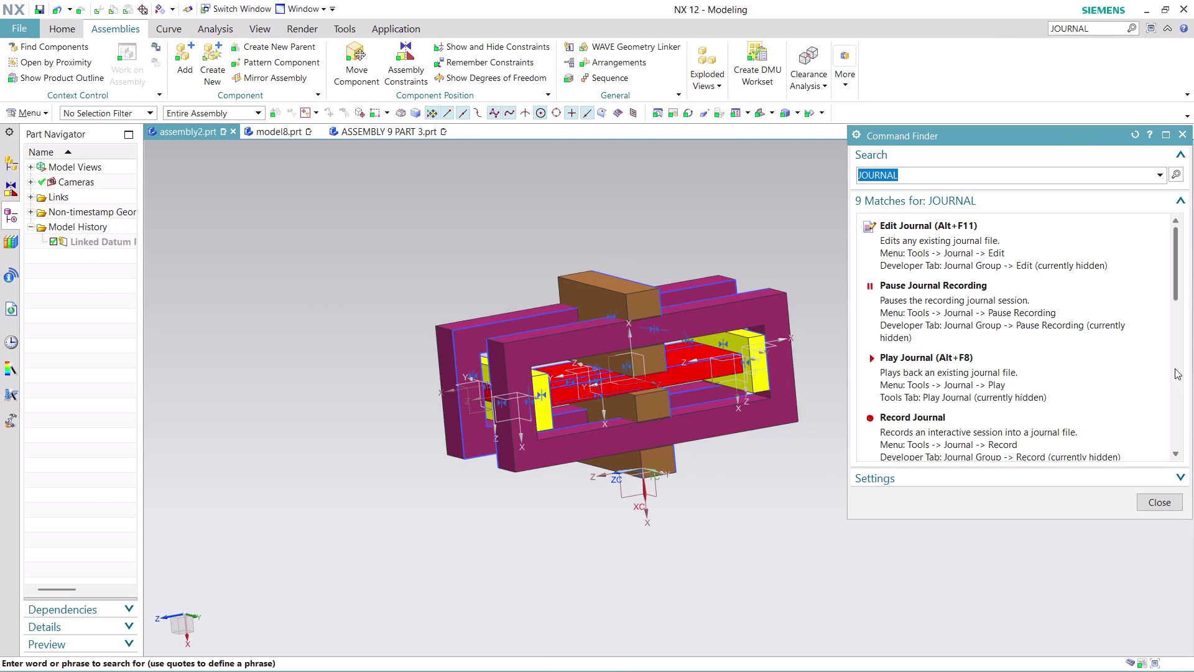
scroll(down, 3)
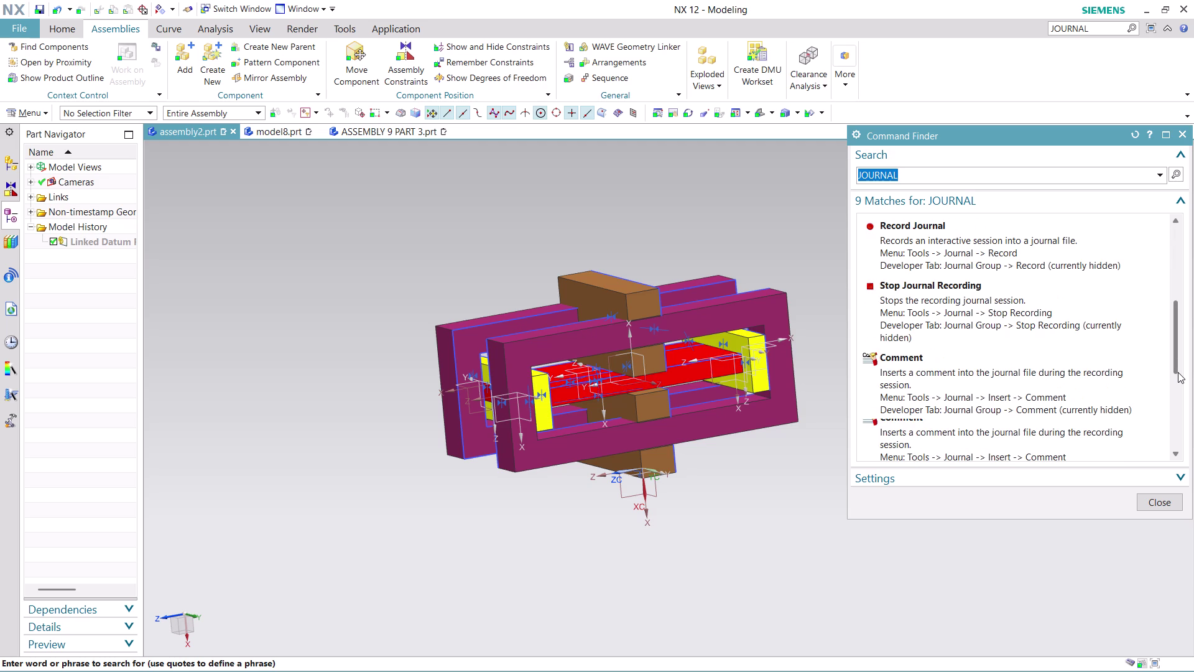
click(952, 305)
click(952, 305)
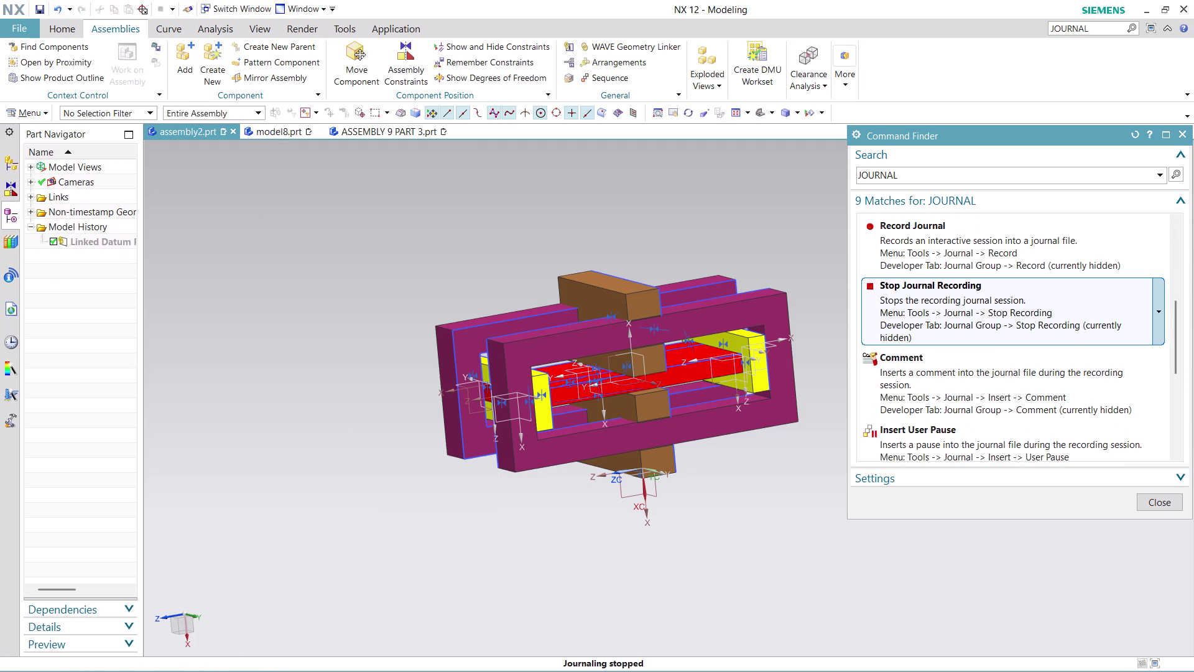
click(953, 305)
click(1163, 507)
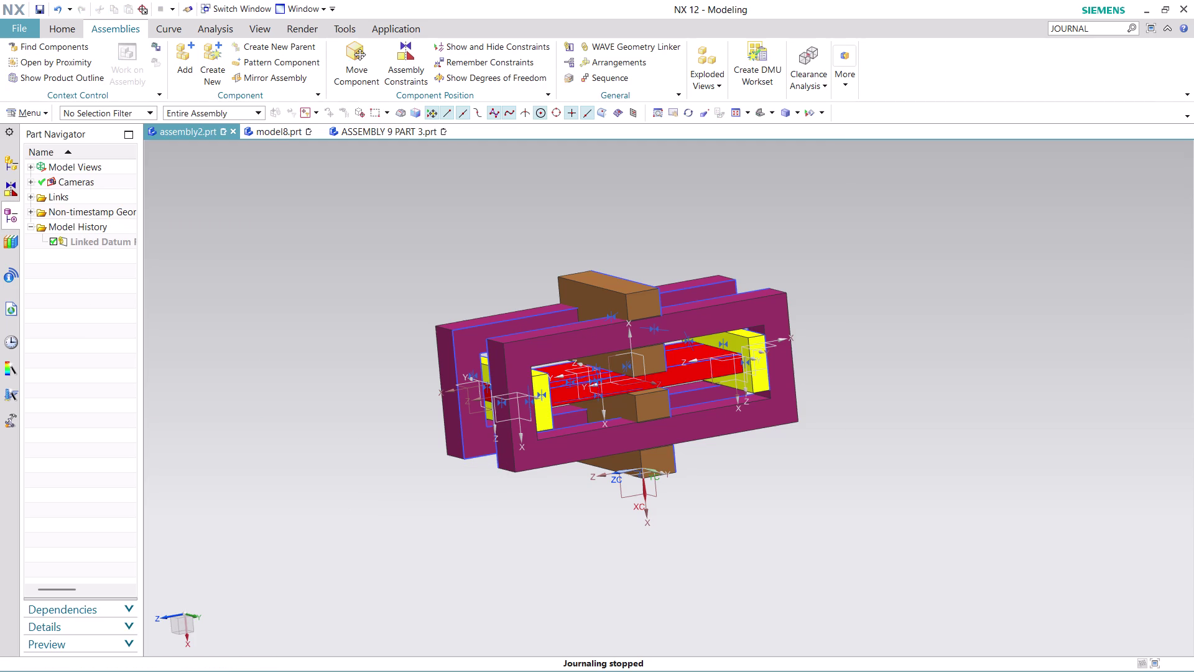
key(ctrl+s)
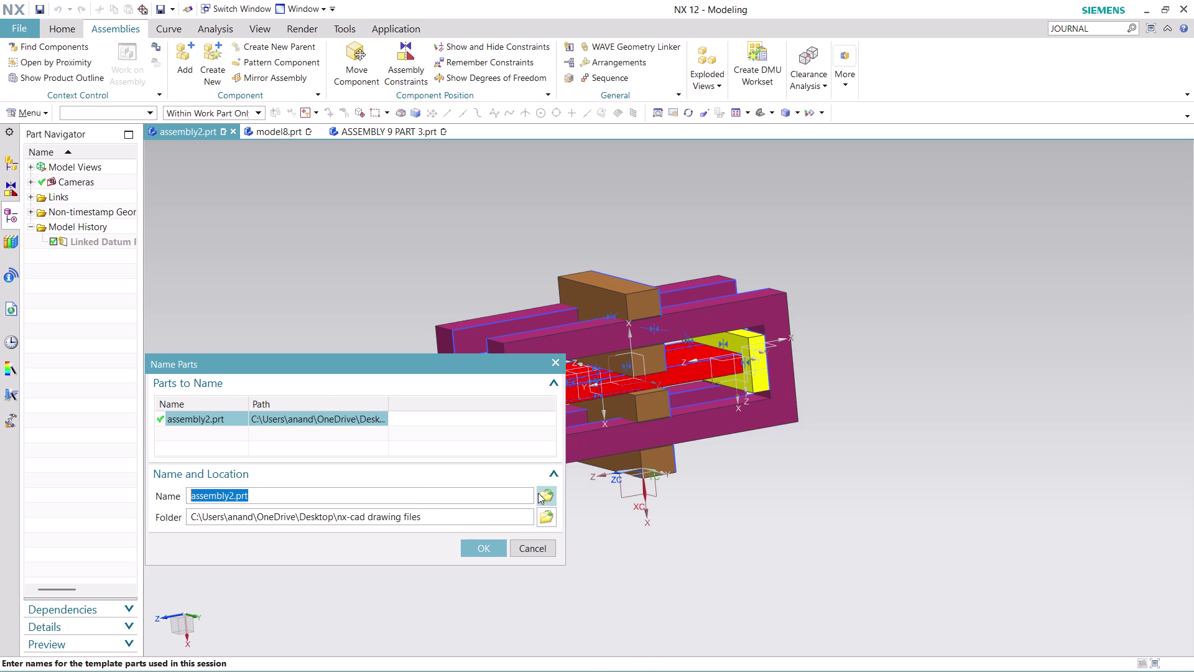
Browse to the nx-cad drawing files folder to choose a new assembly file name.
click(540, 490)
scroll(down, 3)
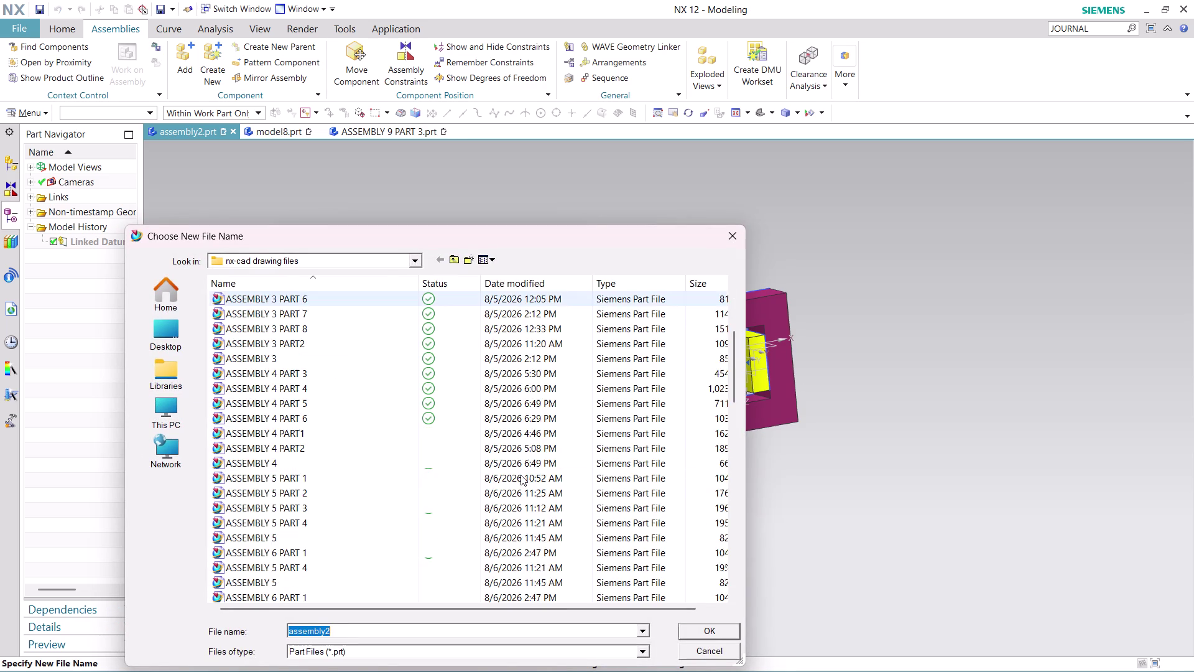
scroll(down, 3)
scroll(down, 3)
scroll(down, 3)
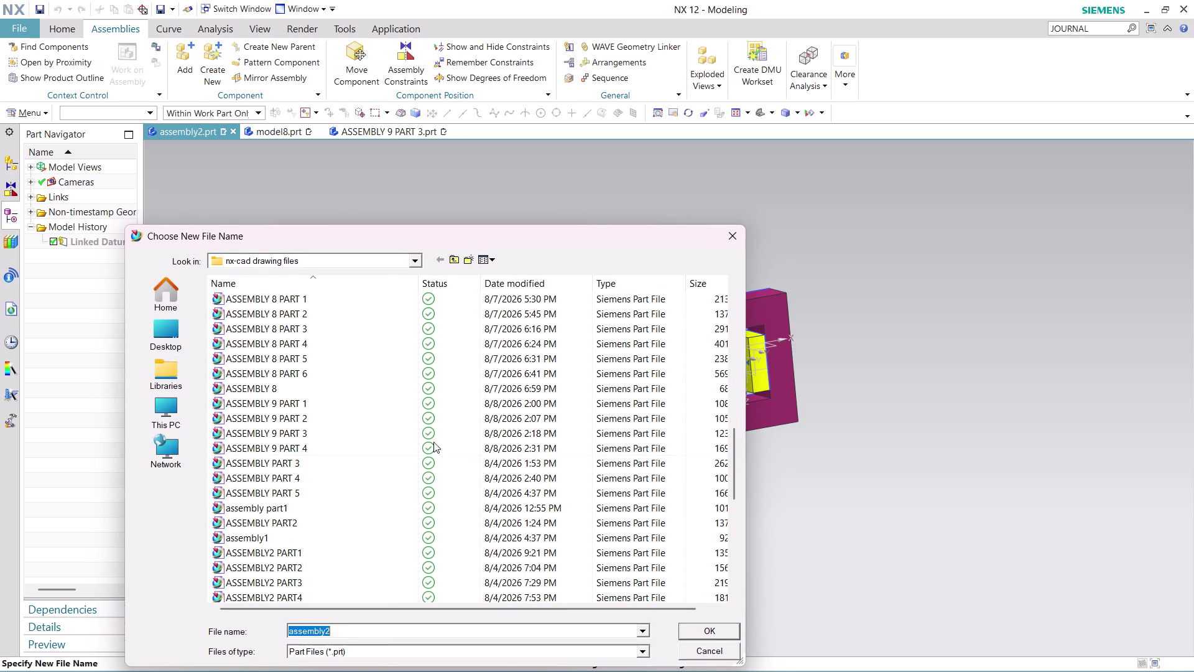
click(306, 423)
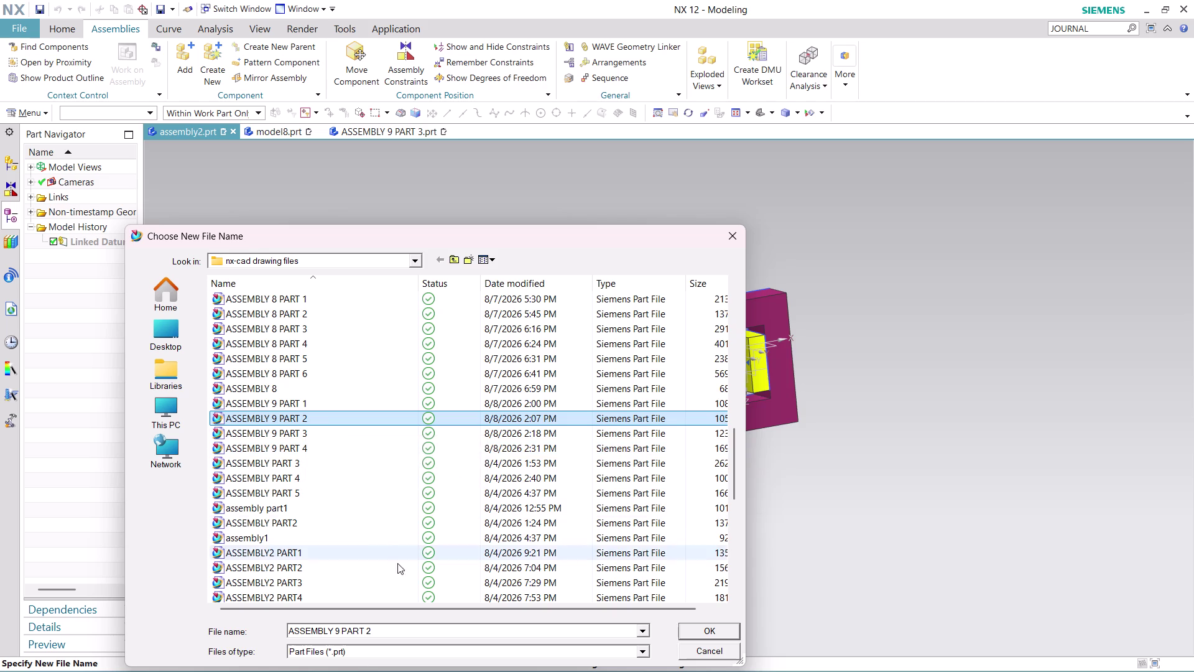
Name the assembly file 'ASSEMBLY 9' and save it.
click(394, 628)
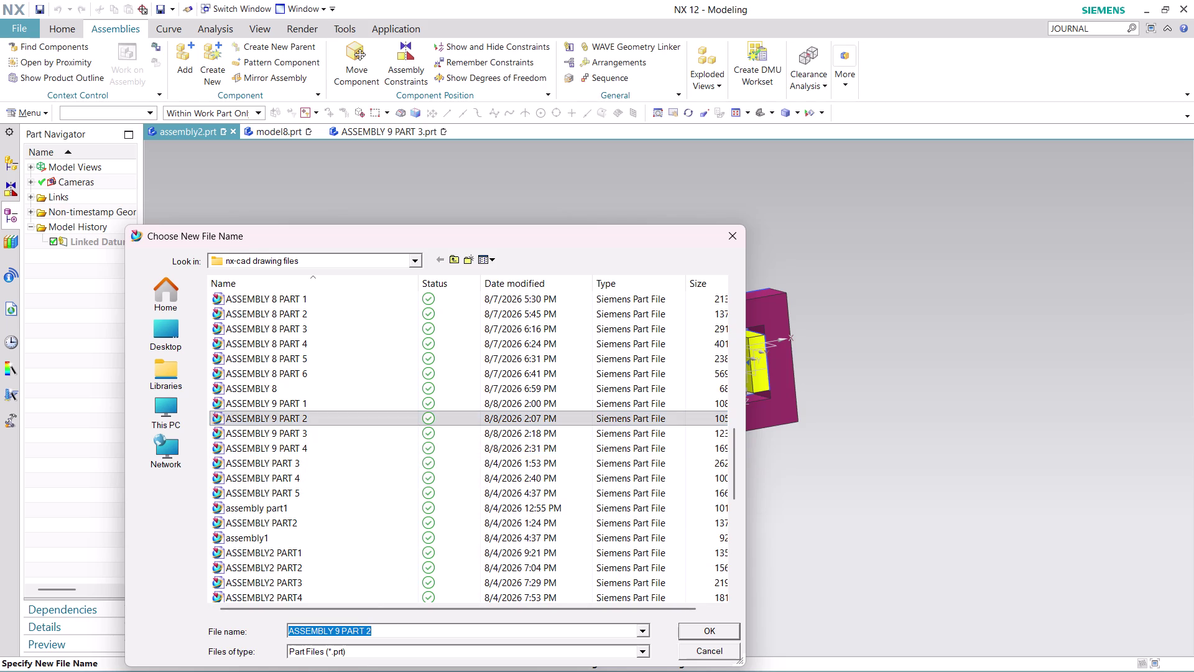
text(ASS)
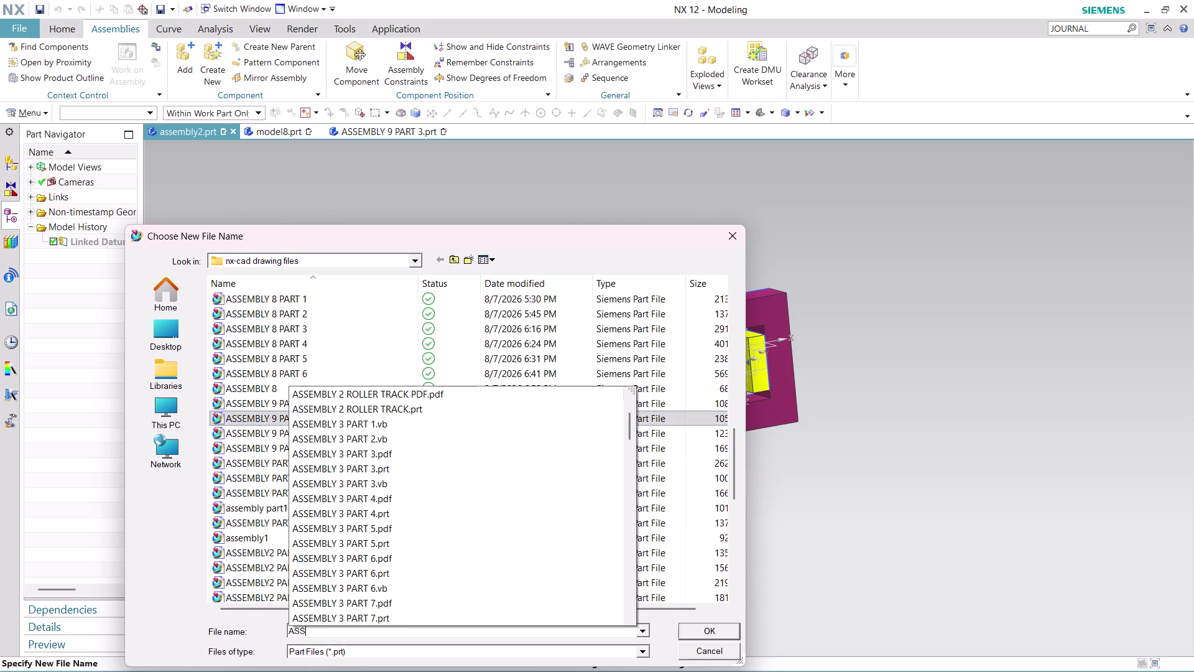
text(EMBLY)
key(space)
key(9)
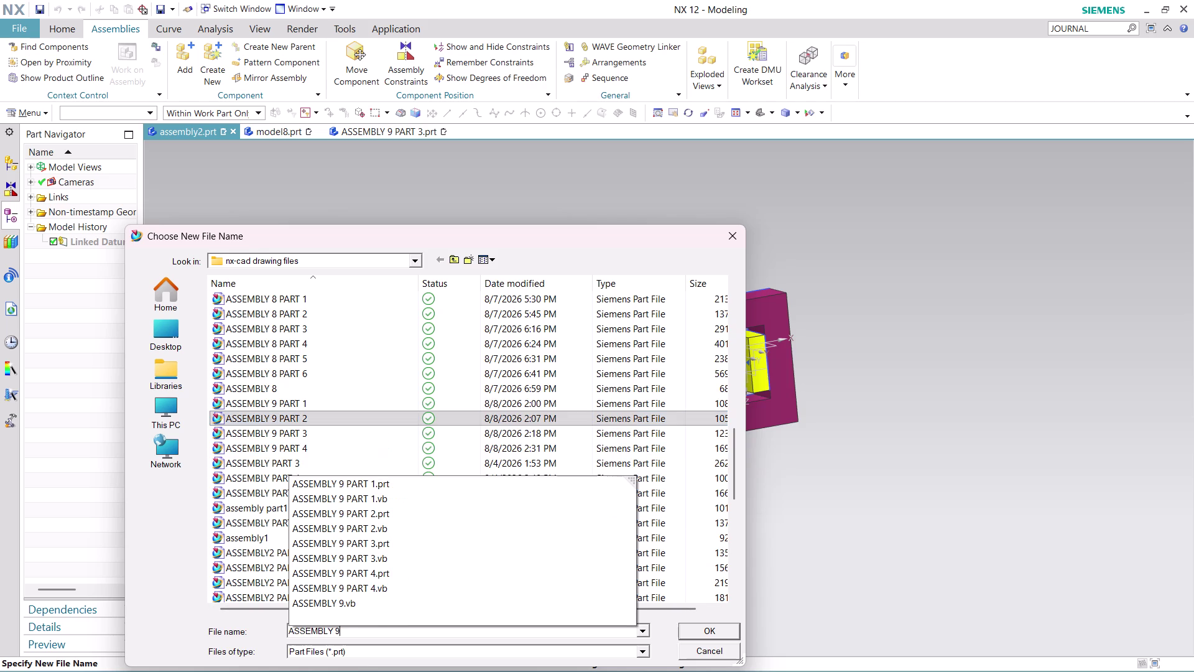
key(Return)
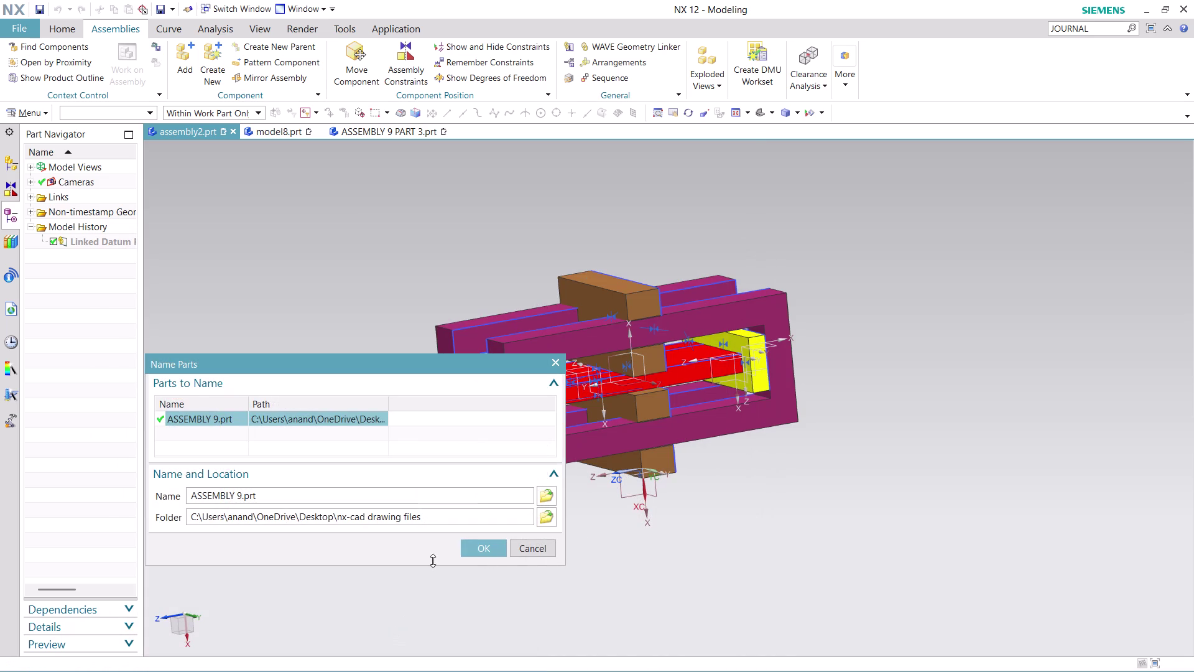
click(480, 546)
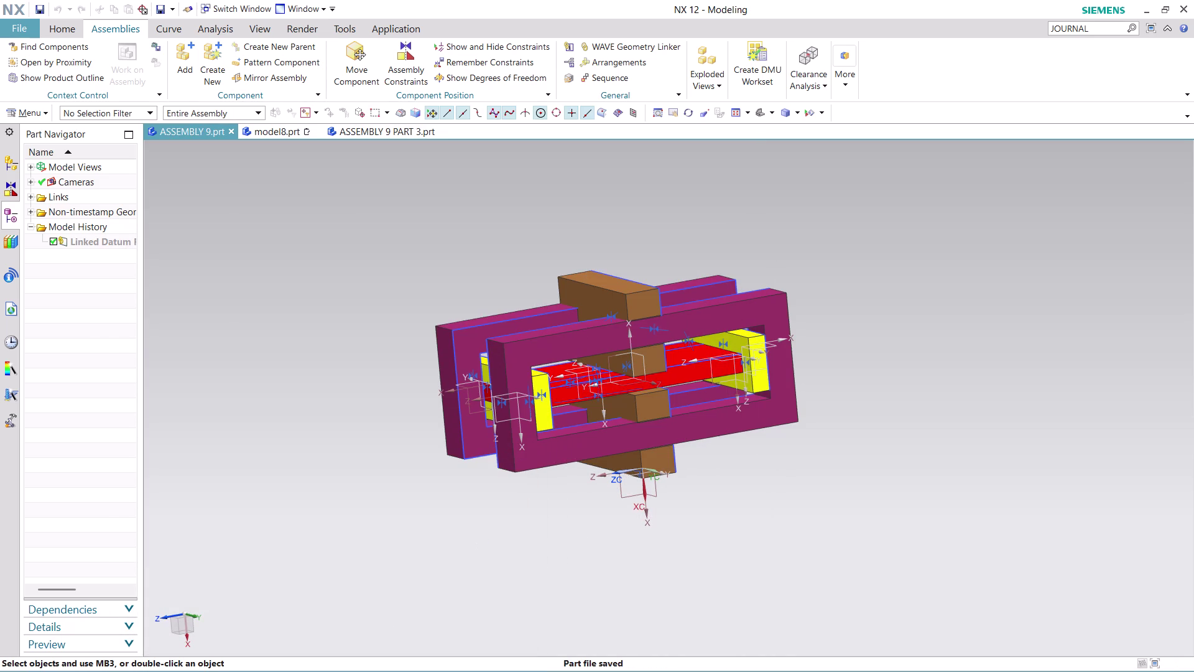
Open the Export PDF dialog for ASSEMBLY 9 from File > Export > PDF.
click(0, 28)
click(24, 26)
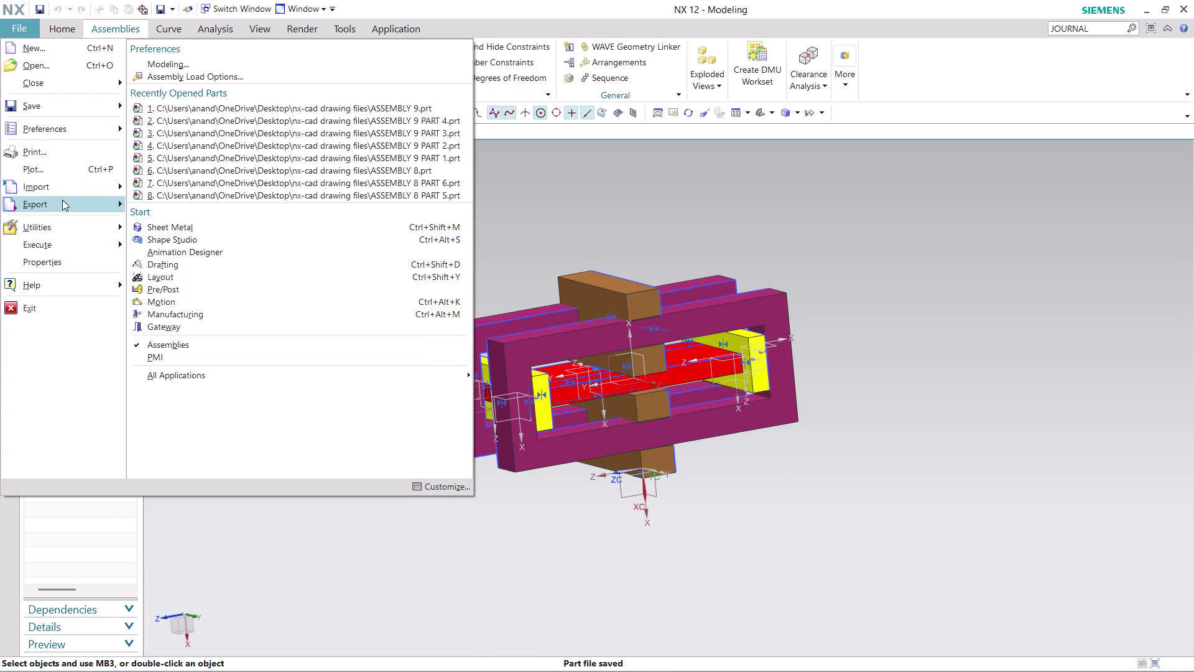
click(217, 195)
click(243, 455)
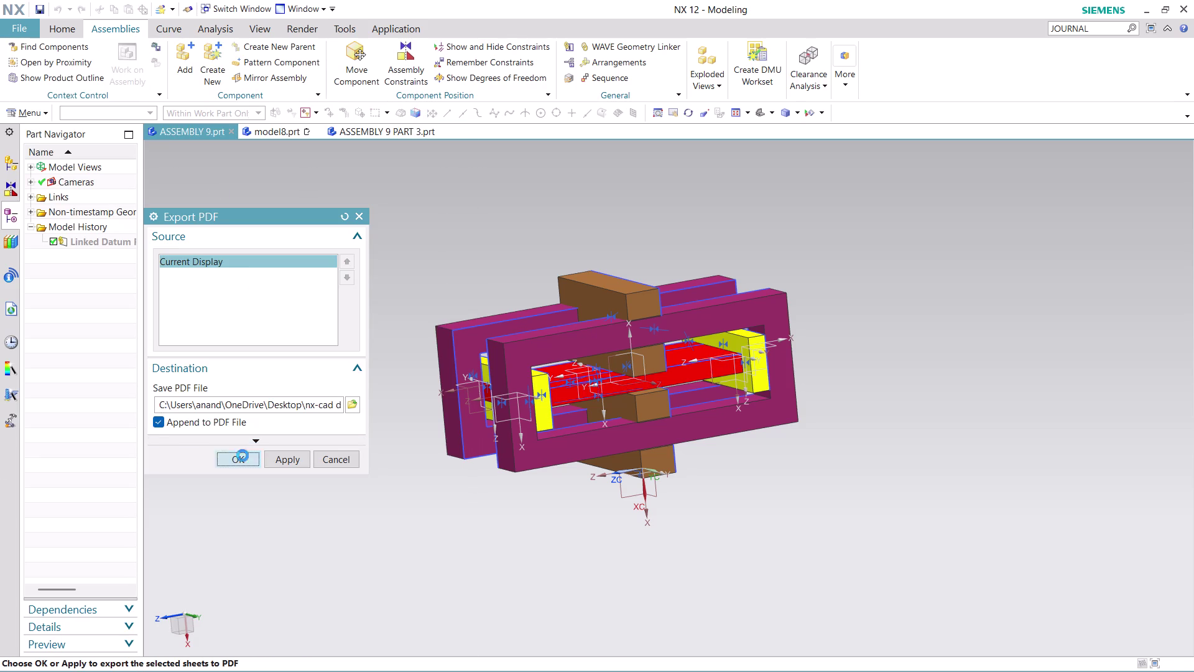